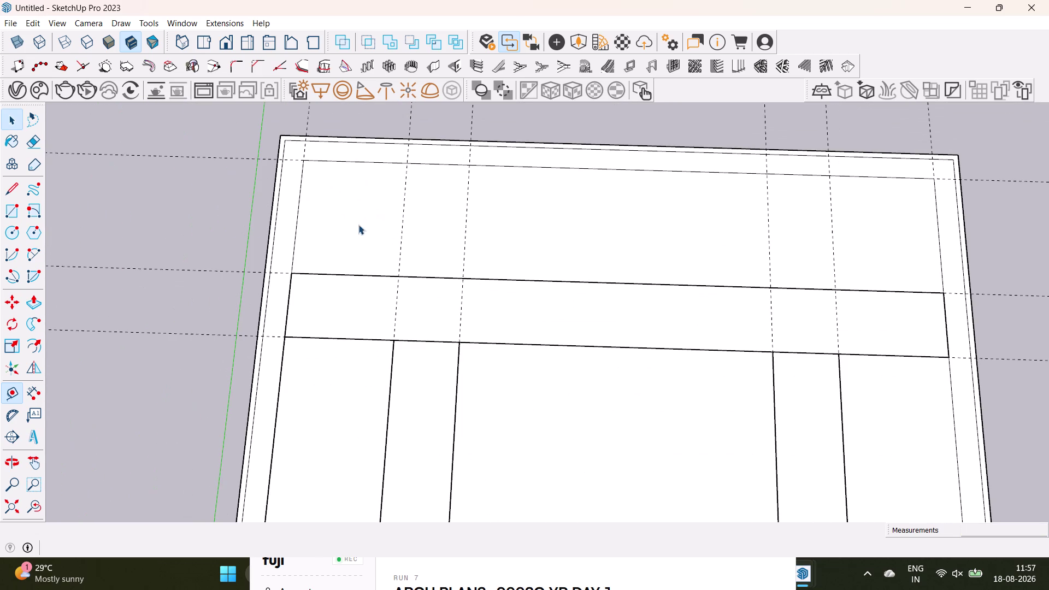
Delete the first stray vertical guide in the top strip, undoing a second deletion.
click(402, 243)
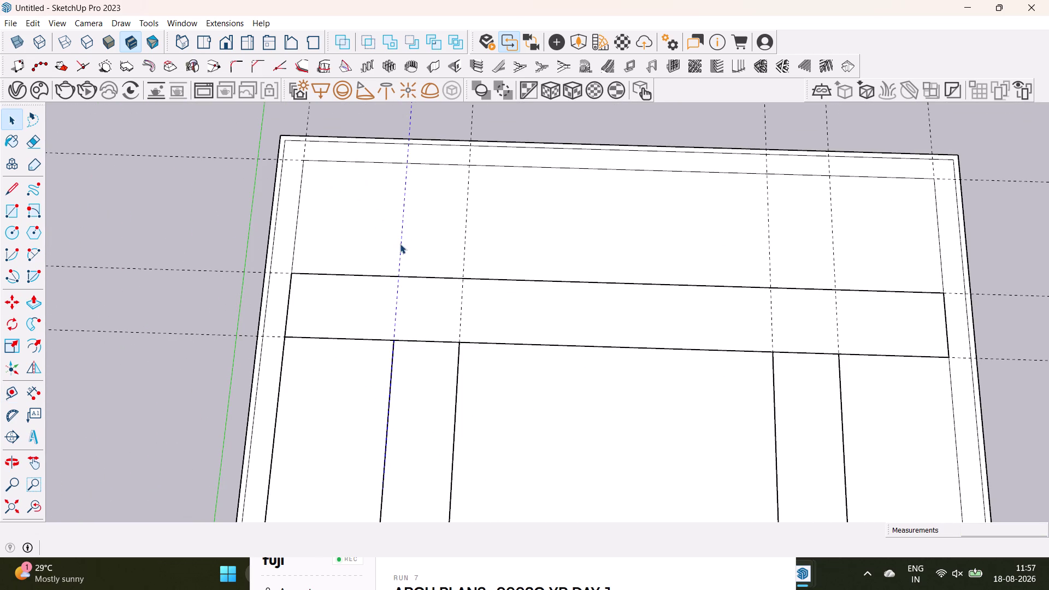
key(Delete)
click(462, 248)
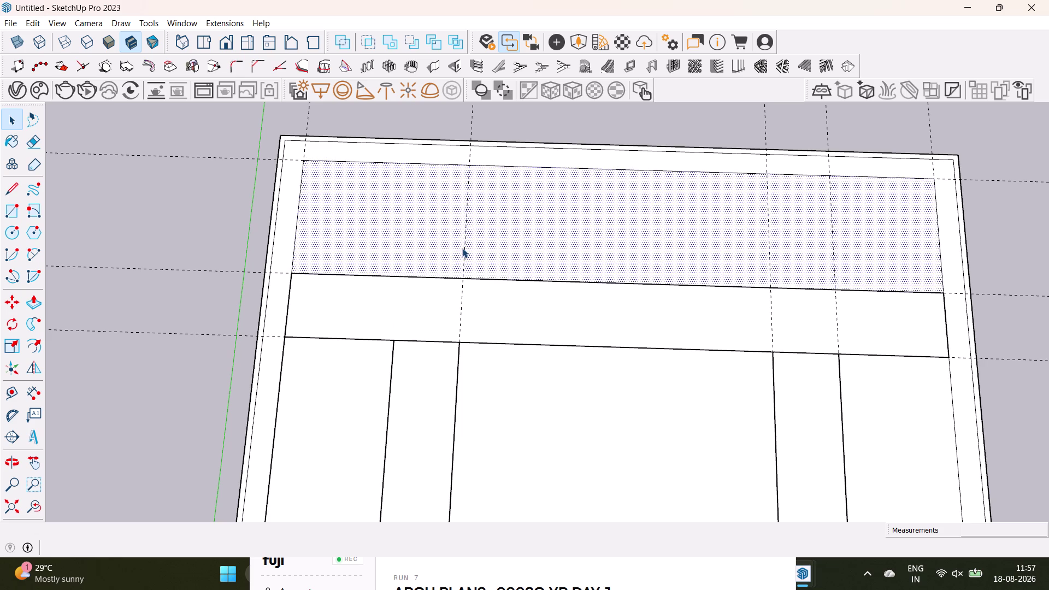
key(Delete)
key(ctrl+z)
Delete three more stray vertical guides toward the right of the top strip.
click(463, 256)
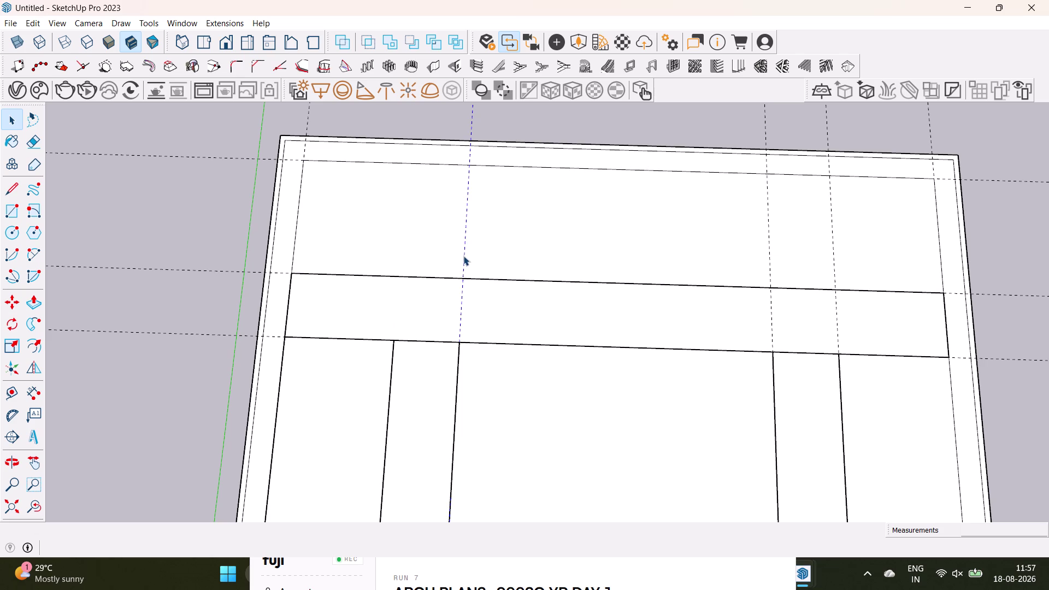
key(Delete)
click(768, 274)
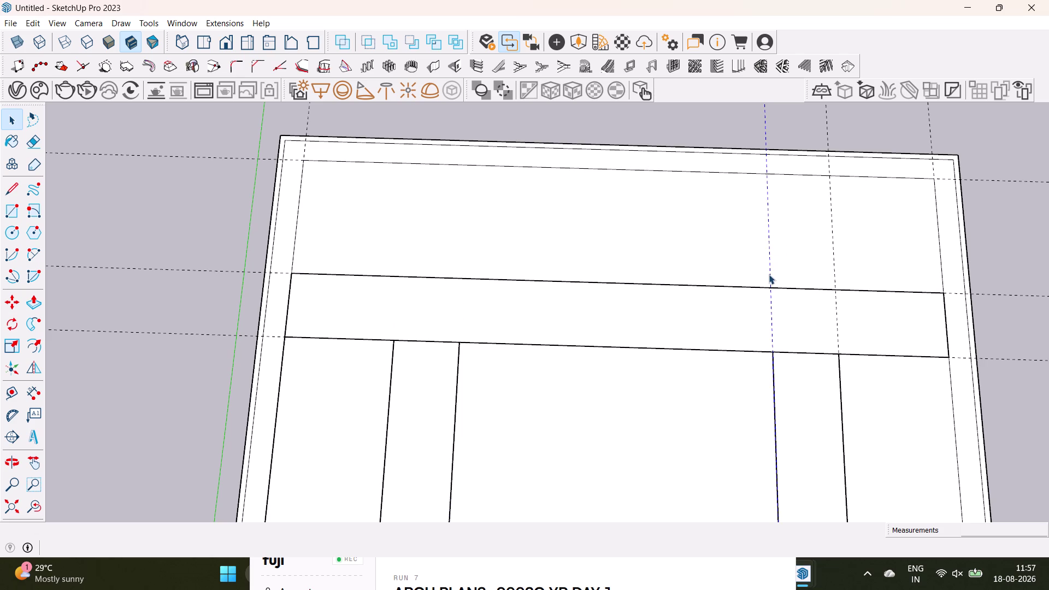
key(Delete)
click(835, 273)
key(Delete)
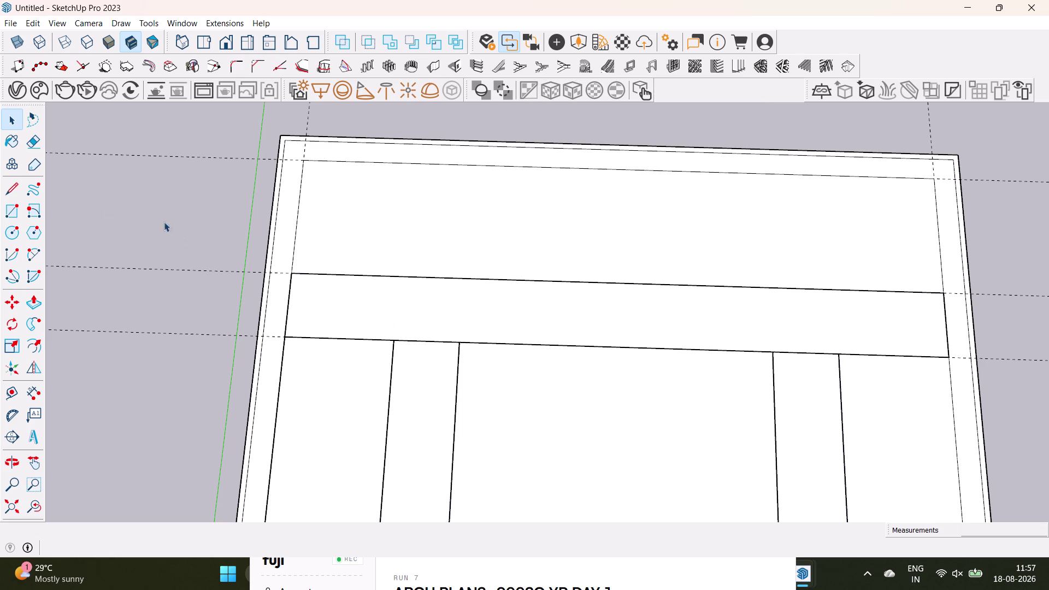
Place a 10' guide from the inner wall edge; undo a mistyped 1" guide.
click(7, 397)
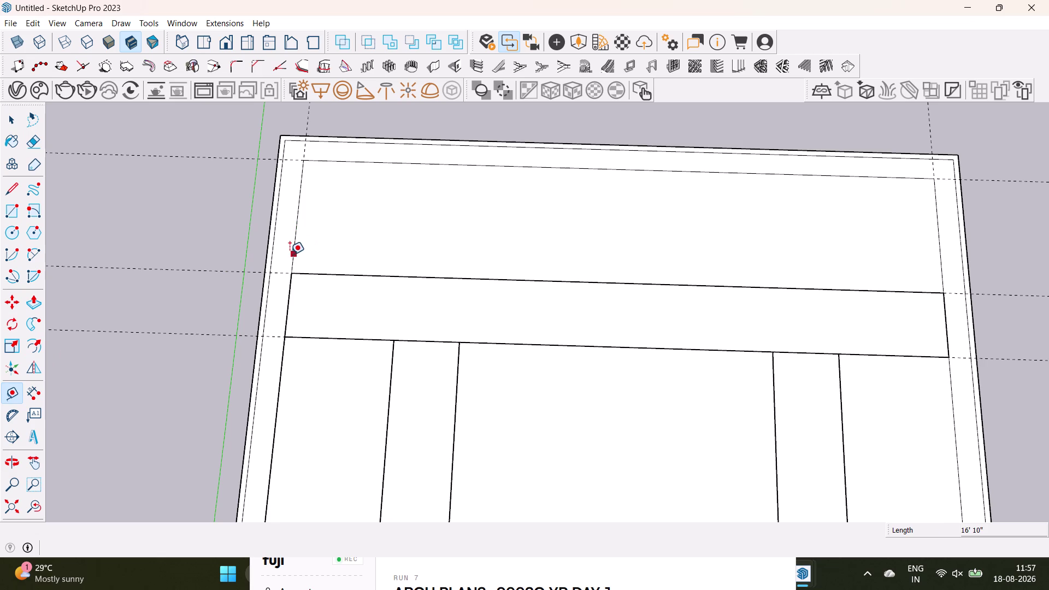
click(289, 255)
text(1)
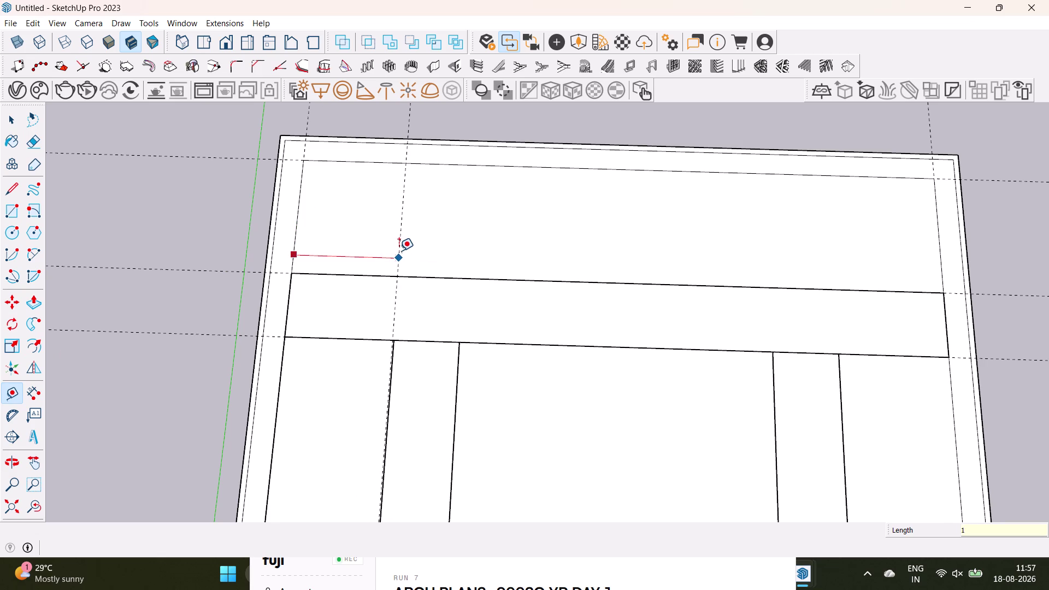
text(0')
key(Return)
click(365, 251)
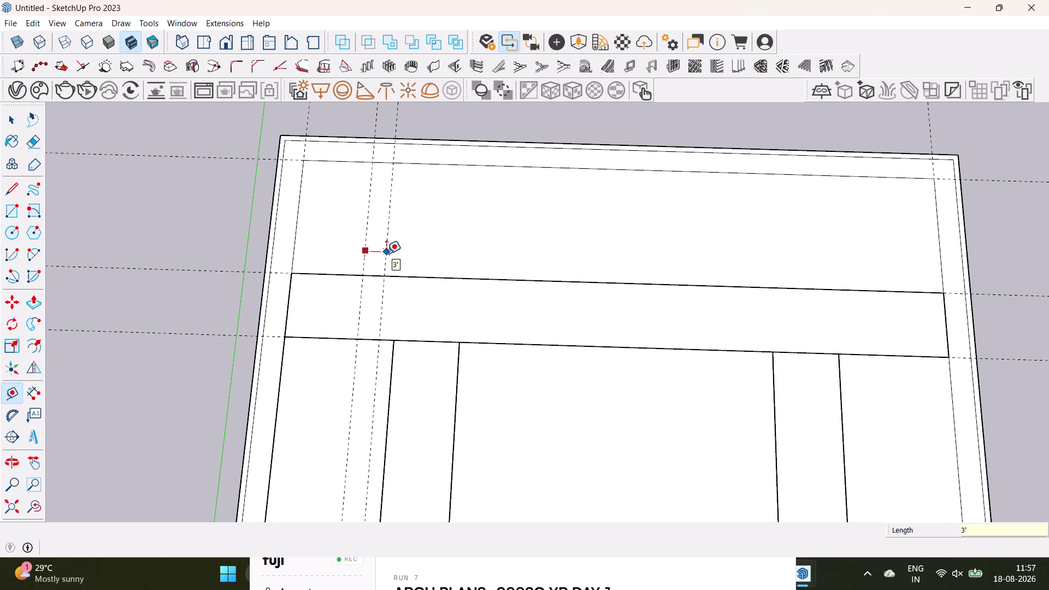
key(1)
key(shift+quotedbl)
key(Return)
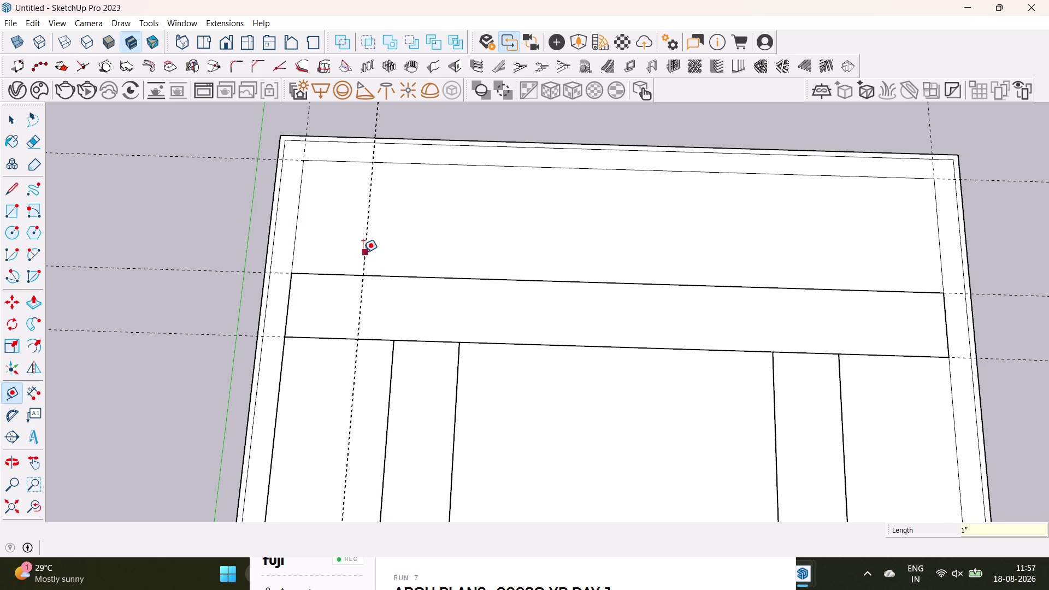
key(ctrl+z)
Pull a 1' guide off the left wall edge.
scroll(up, 3)
middle_drag(393, 232, 357, 301)
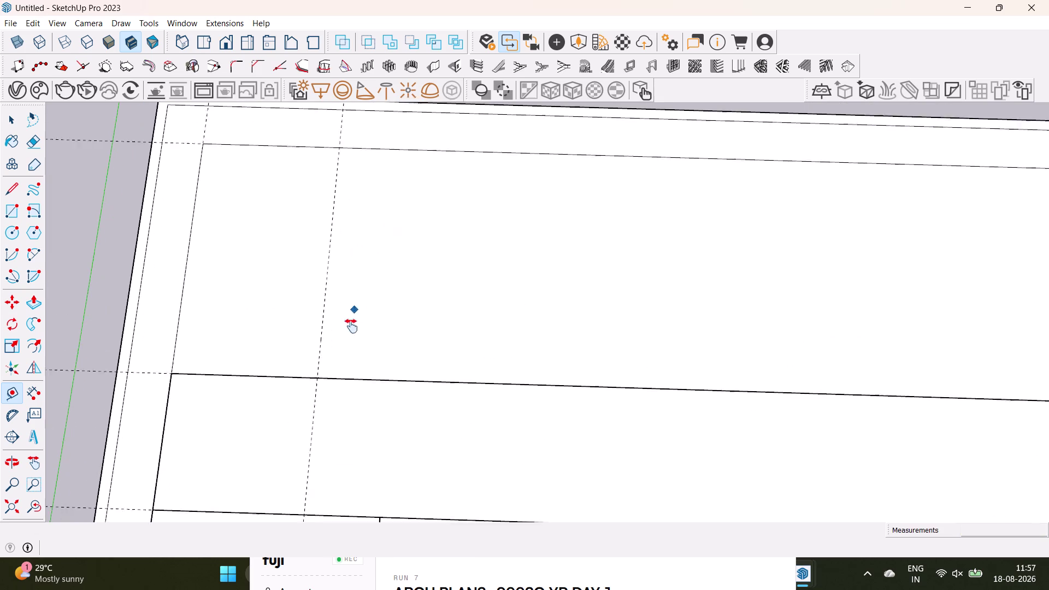
middle_drag(357, 301, 351, 333)
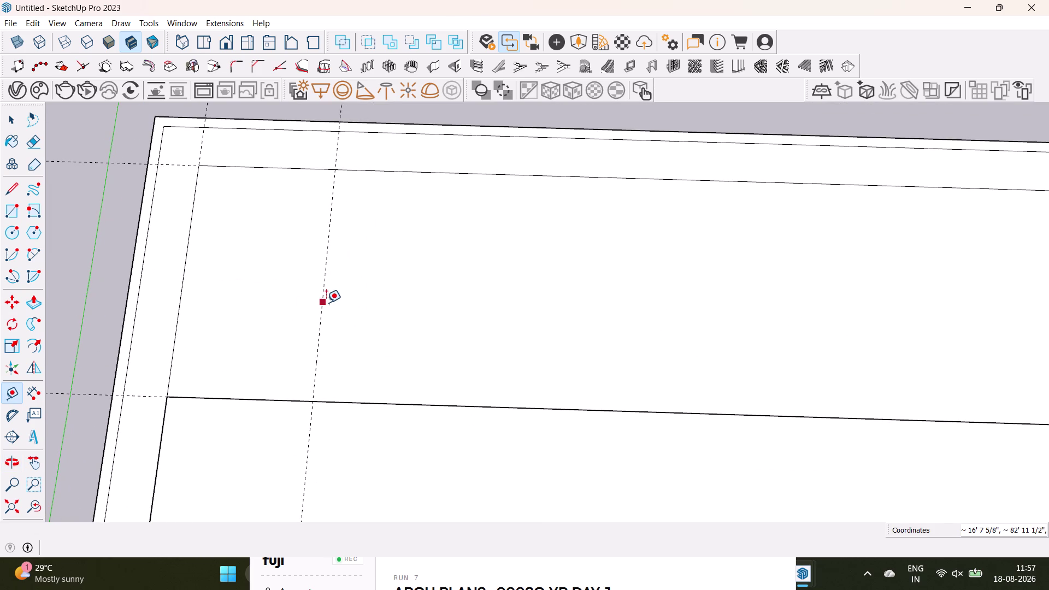
key(ctrl+z)
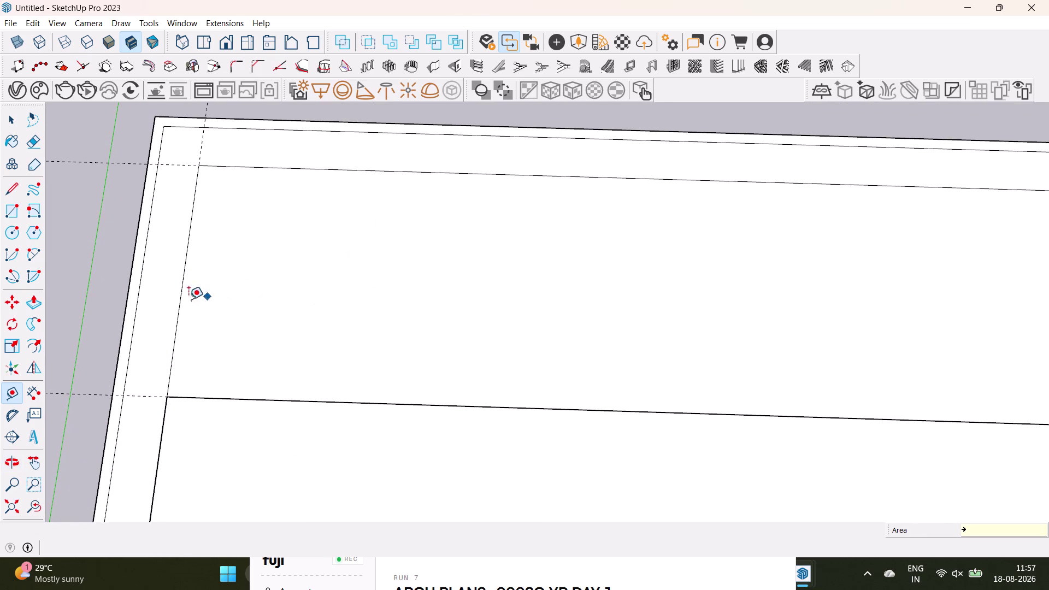
drag(176, 302, 186, 302)
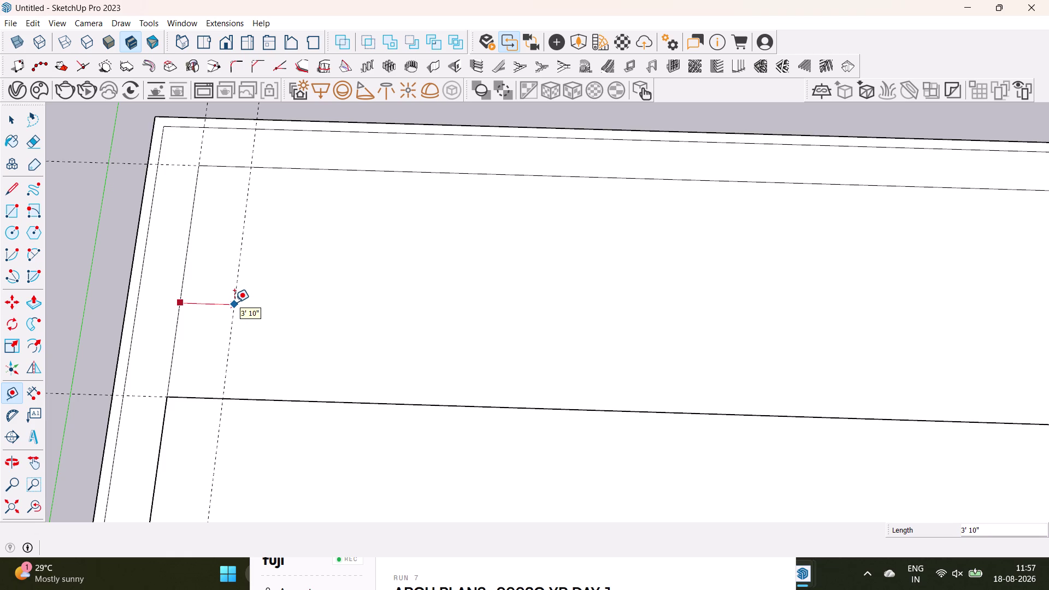
text(1')
key(Return)
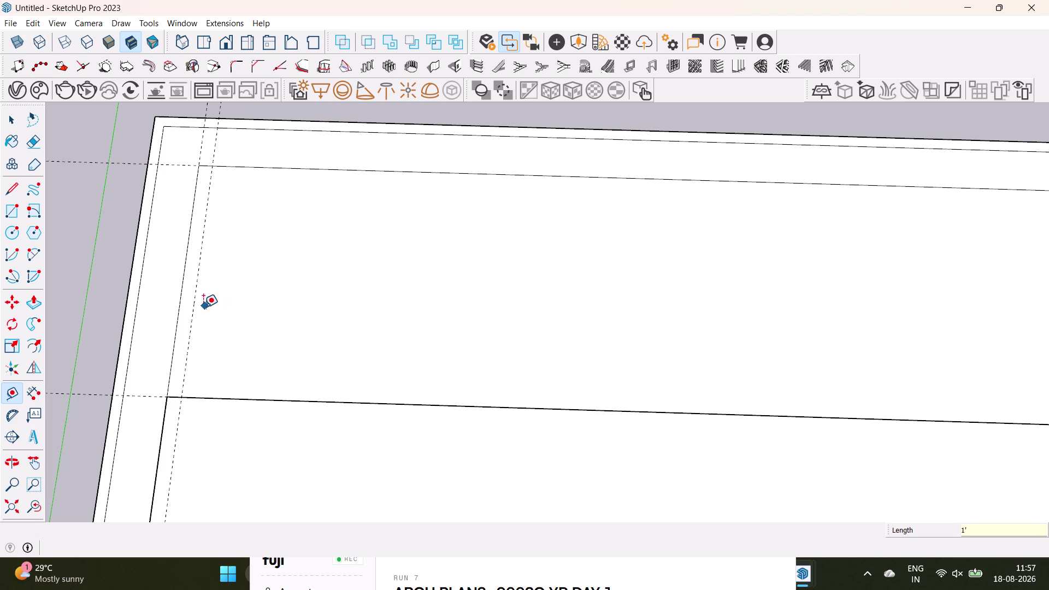
Add three more guides spaced 10', 1' and 10' apart.
drag(193, 313, 198, 312)
text(1)
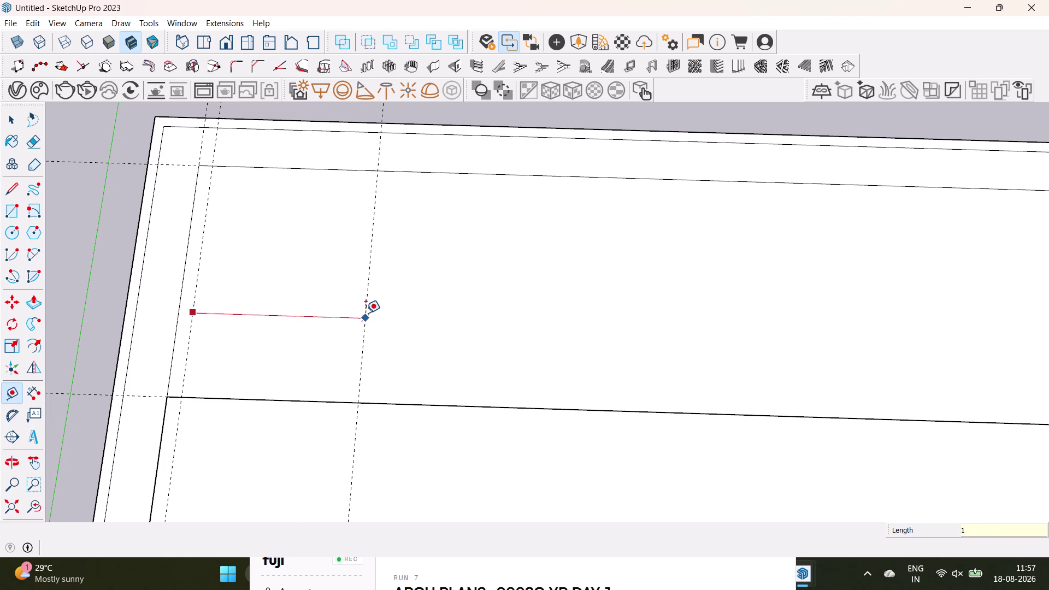
text(0')
key(Return)
drag(337, 319, 354, 318)
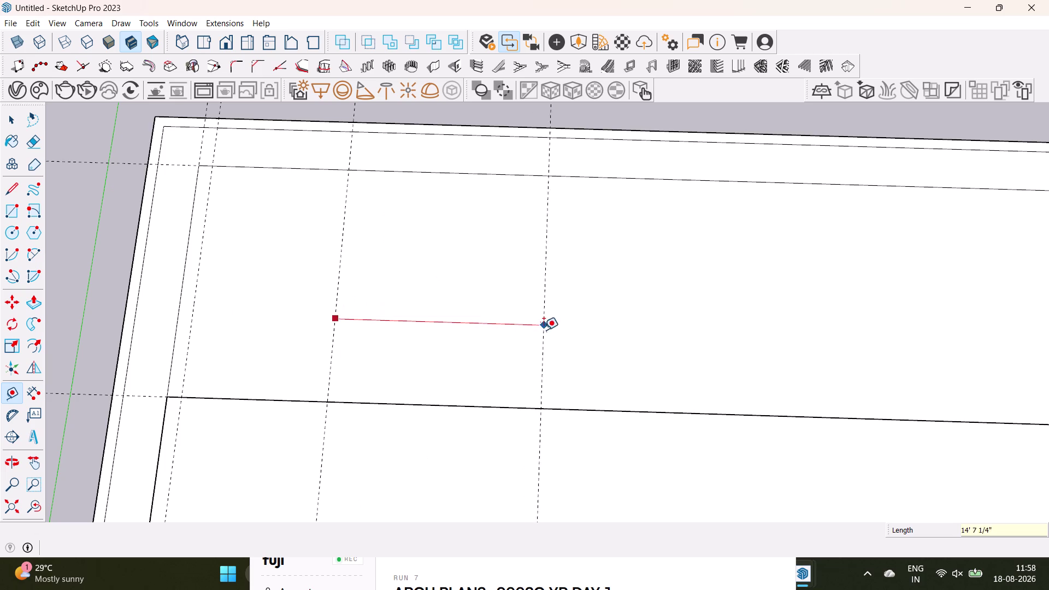
text(1')
key(Return)
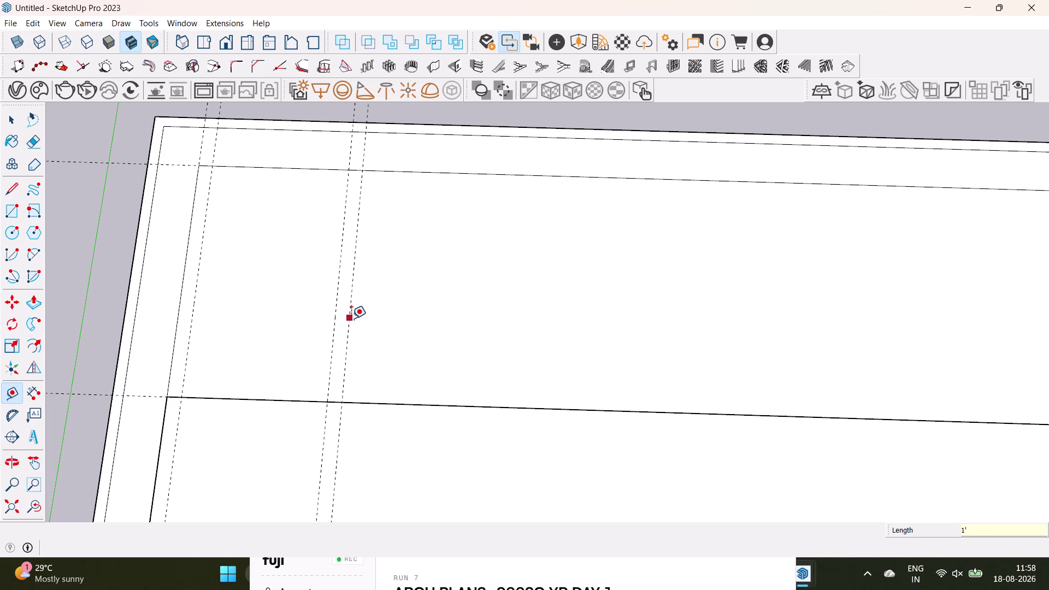
drag(350, 320, 357, 319)
text(10)
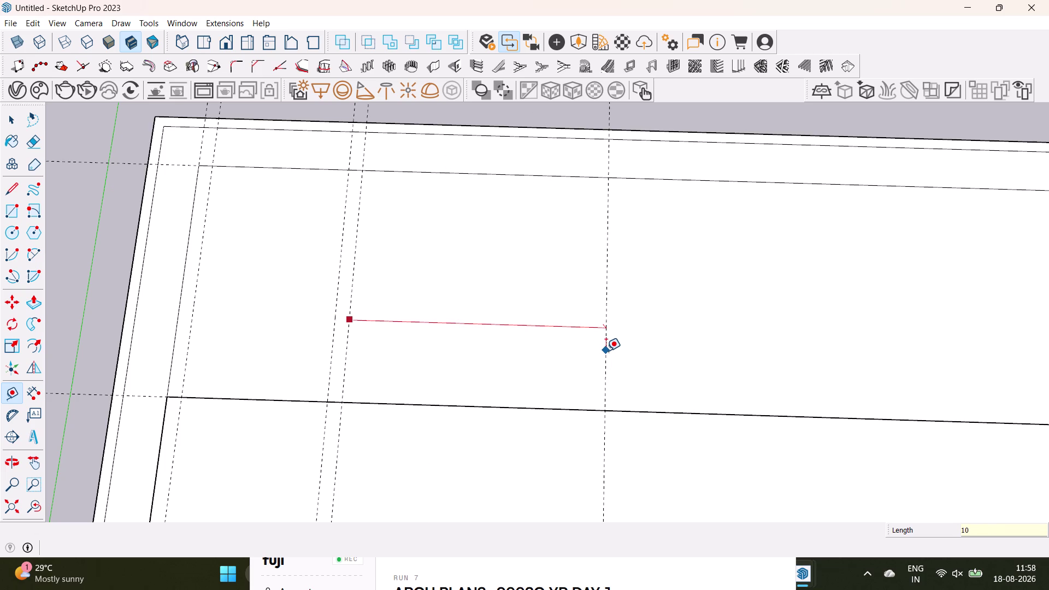
text(')
key(Return)
Add guides spaced 1', 10' and 1' apart, continuing to the right.
drag(489, 346, 525, 345)
text(1)
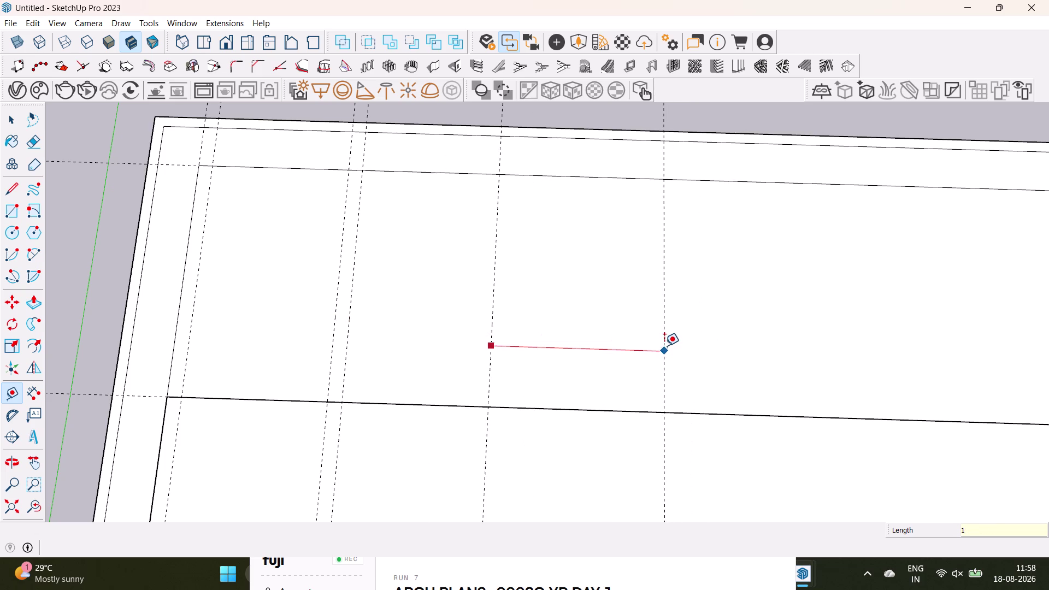
text(')
key(Return)
drag(507, 351, 513, 353)
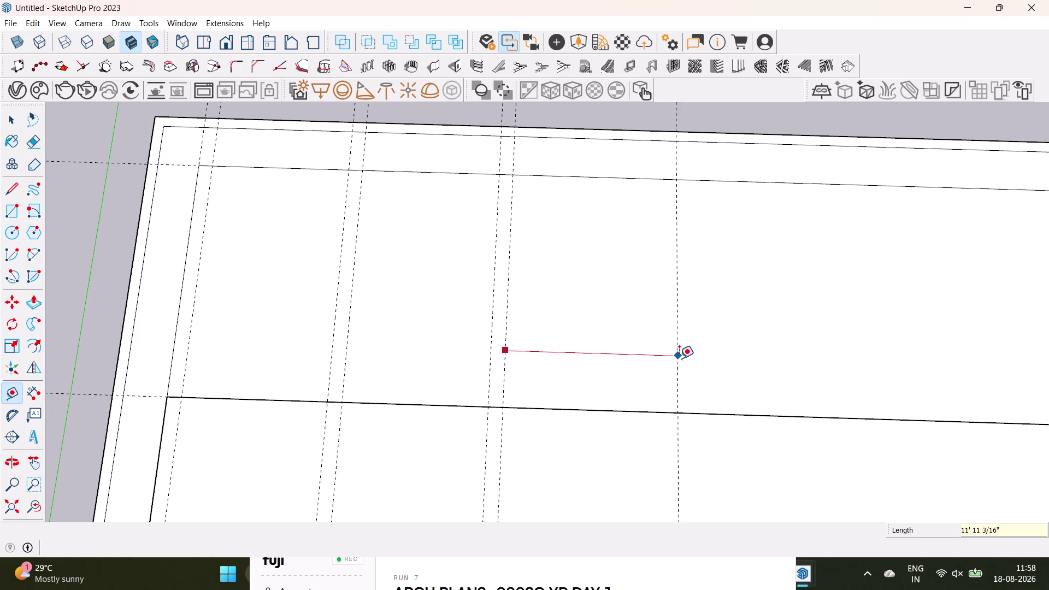
text(10')
key(Return)
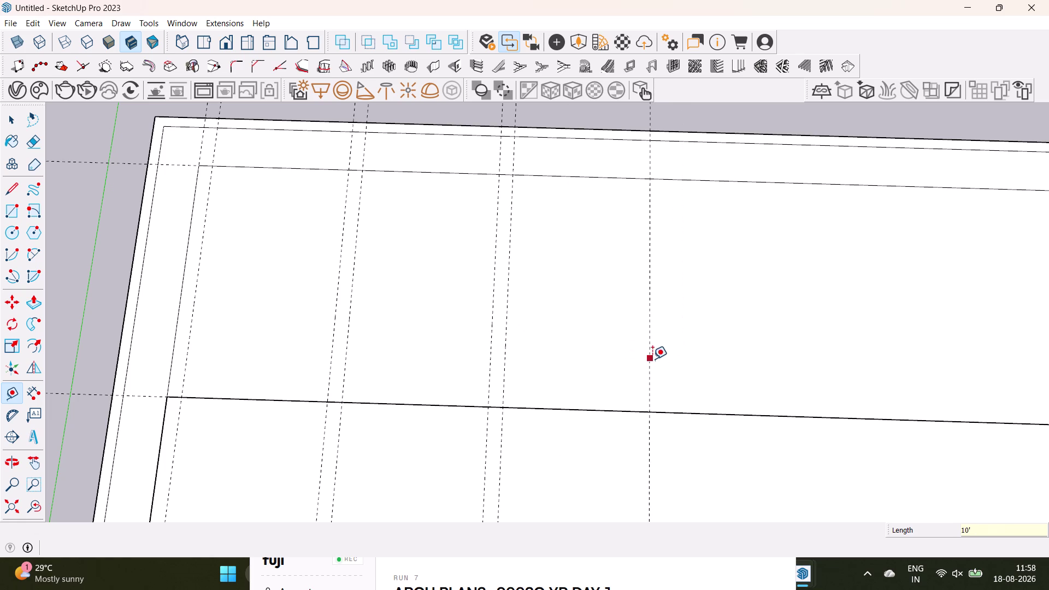
drag(652, 359, 658, 358)
scroll(down, 3)
middle_drag(781, 352, 626, 361)
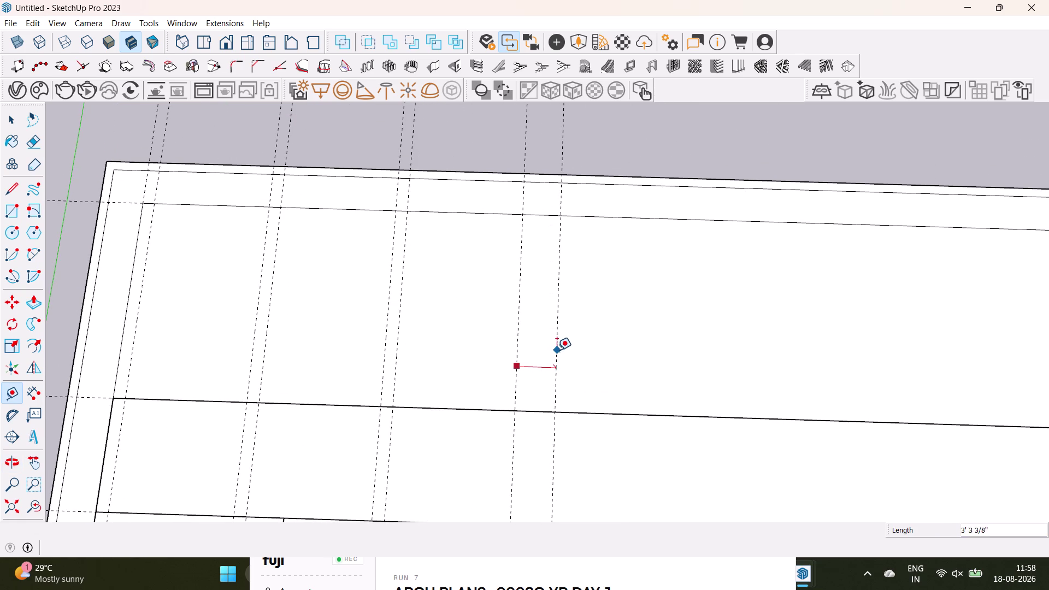
key(1)
key(apostrophe)
key(Return)
Add a 10' guide and a 1' guide, then return to Select.
click(532, 355)
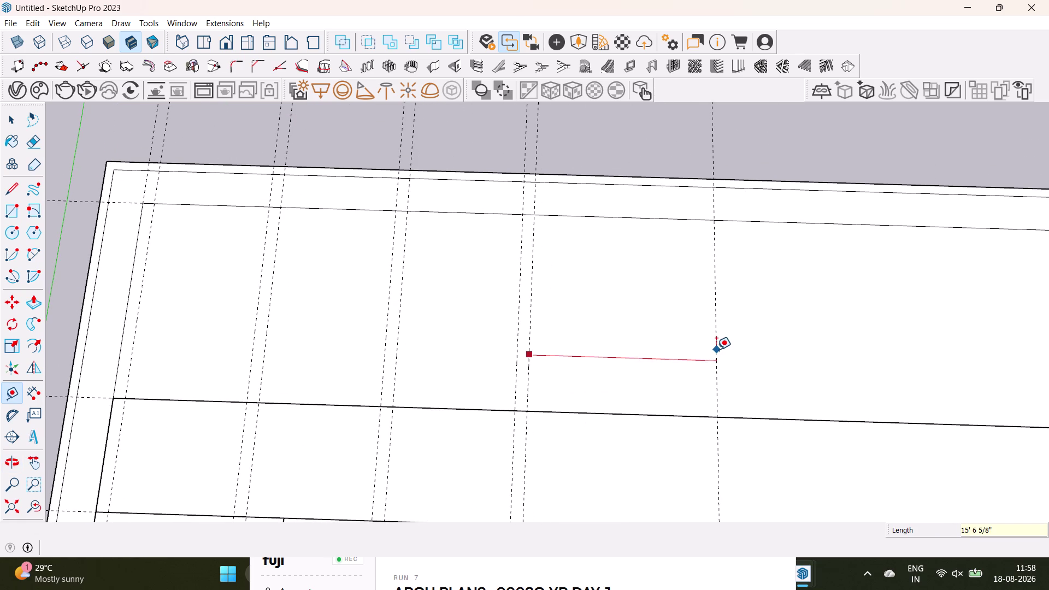
text(10')
key(Return)
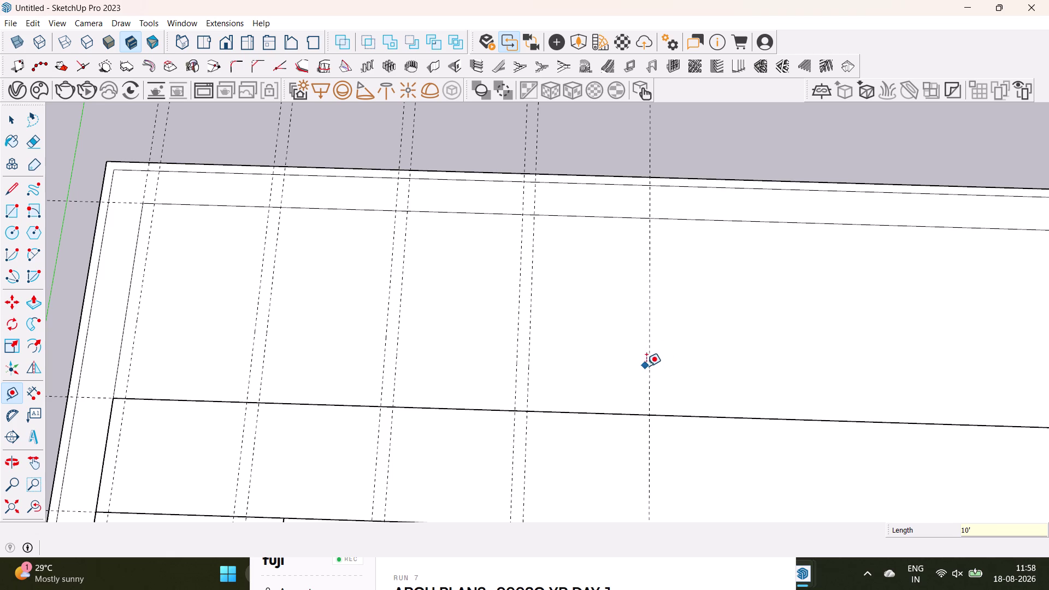
click(647, 366)
key(1)
key(apostrophe)
key(Return)
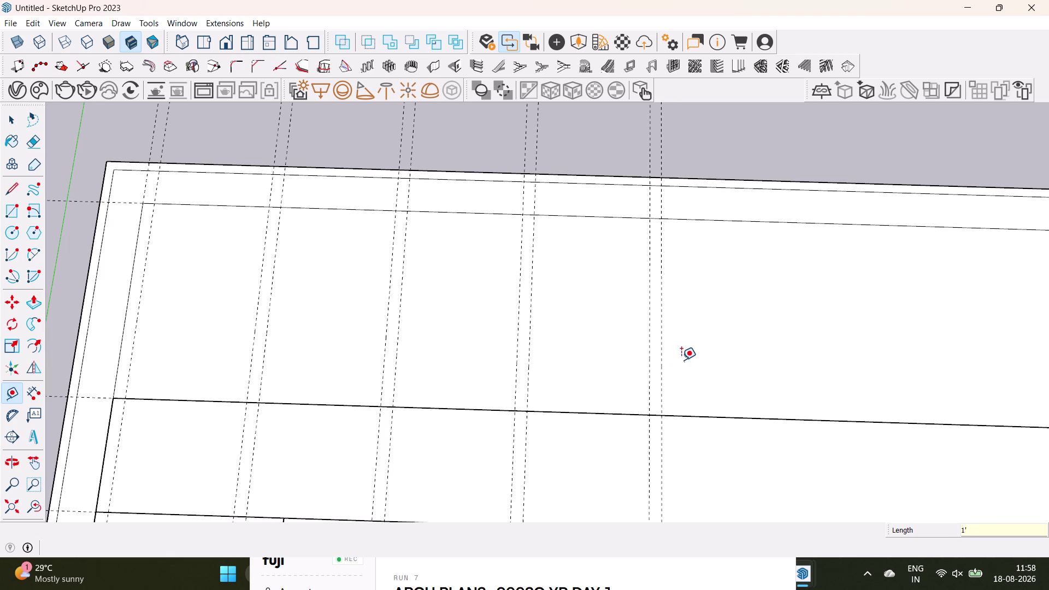
drag(665, 373, 676, 369)
scroll(down, 3)
key(space)
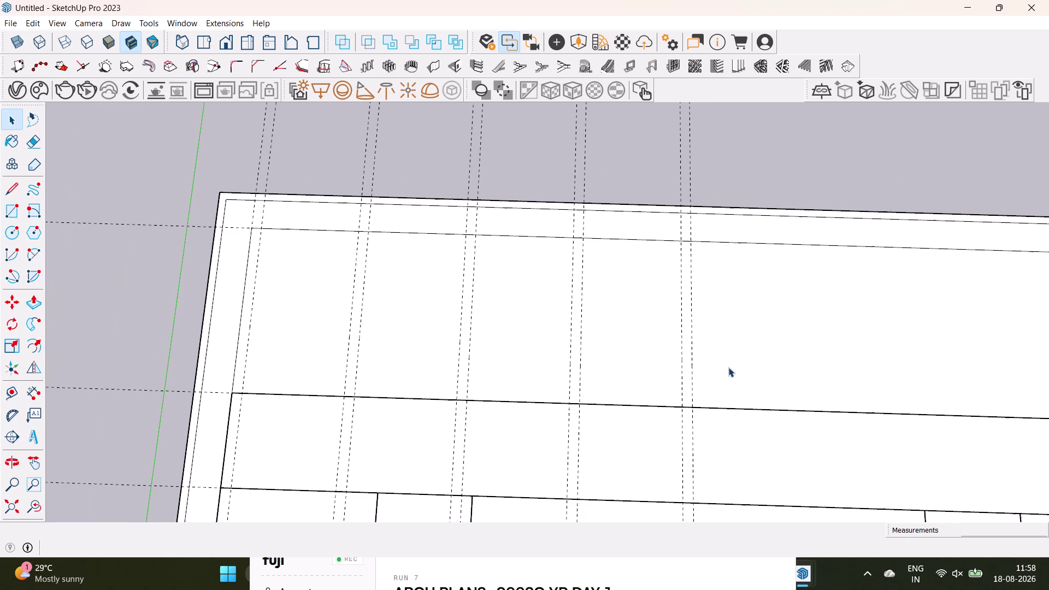
scroll(down, 3)
Pan and zoom across the plan to frame its top edge.
middle_drag(767, 355, 642, 354)
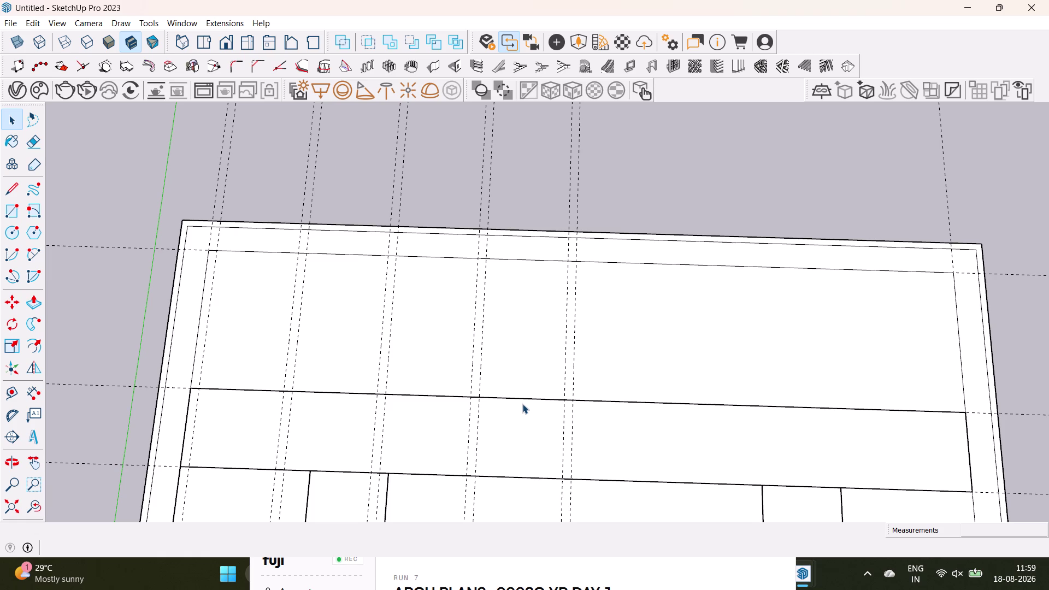
scroll(down, 3)
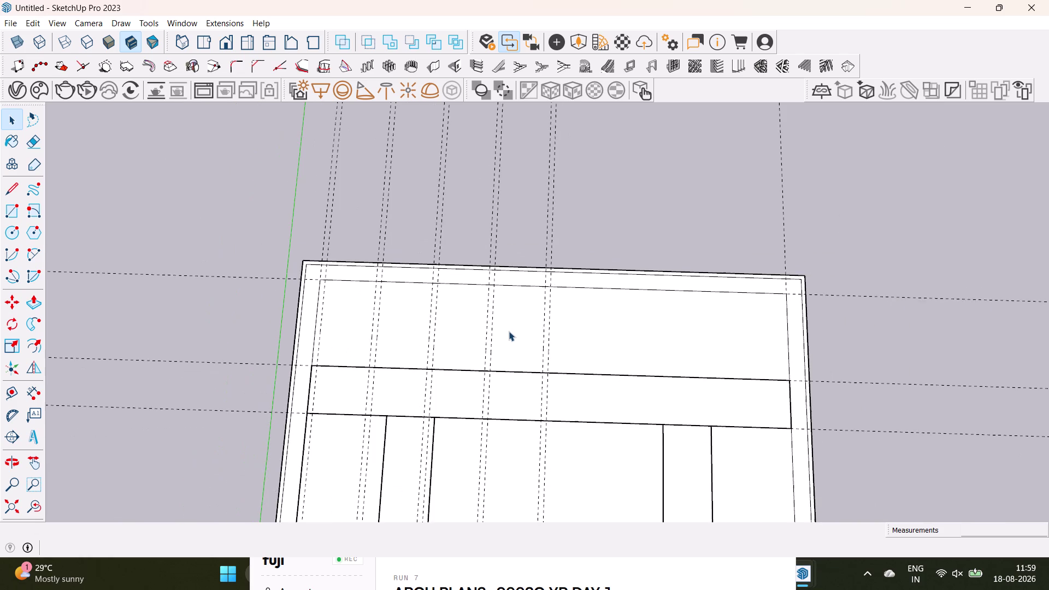
middle_drag(508, 331, 434, 346)
scroll(up, 3)
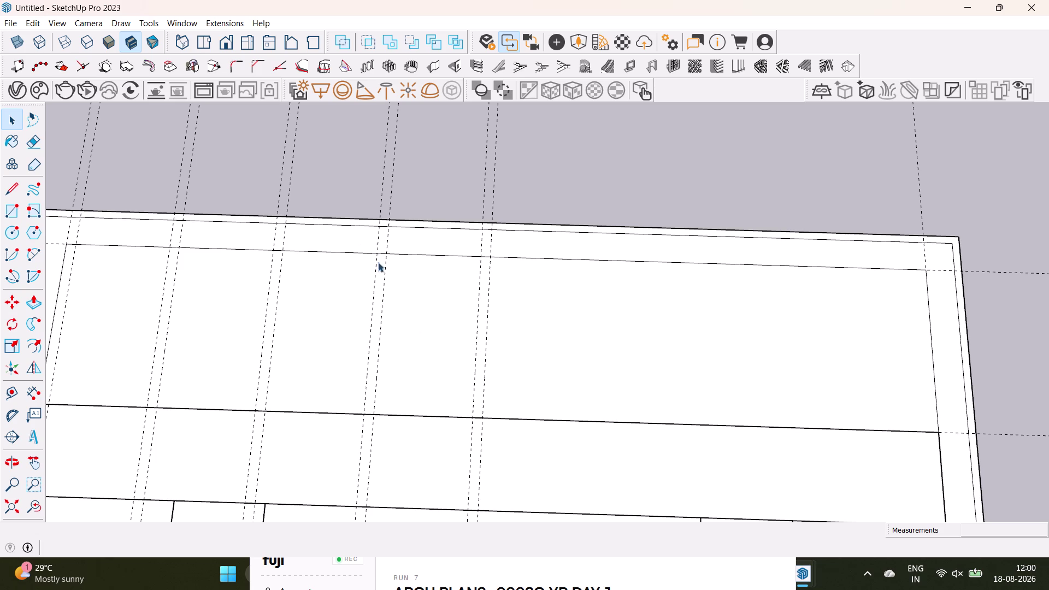
scroll(down, 3)
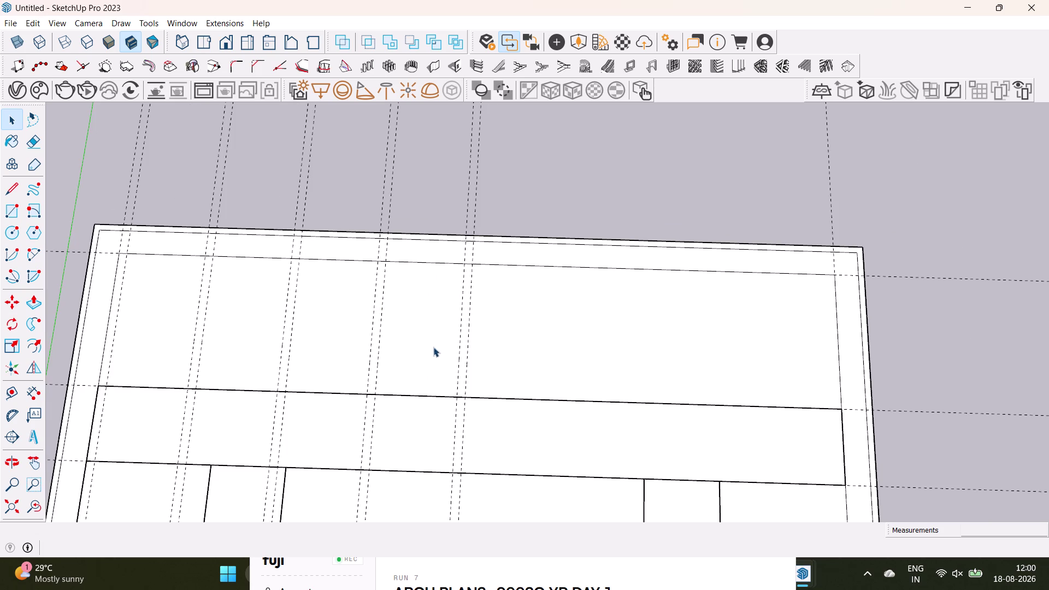
middle_drag(433, 346, 466, 295)
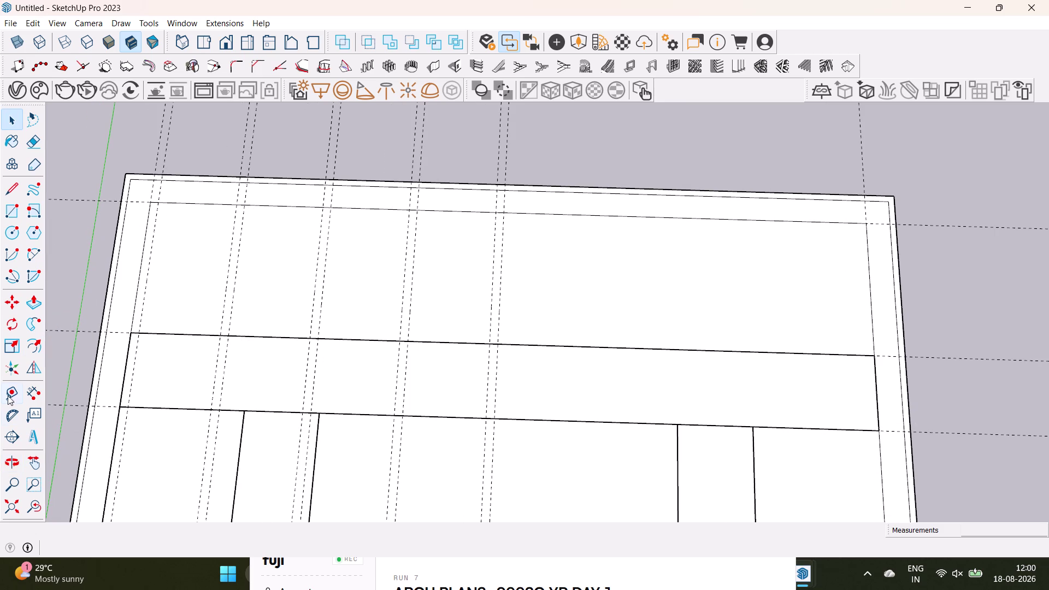
Try measuring new guides from an existing guide, cancelling each attempt.
click(11, 390)
key(space)
click(9, 390)
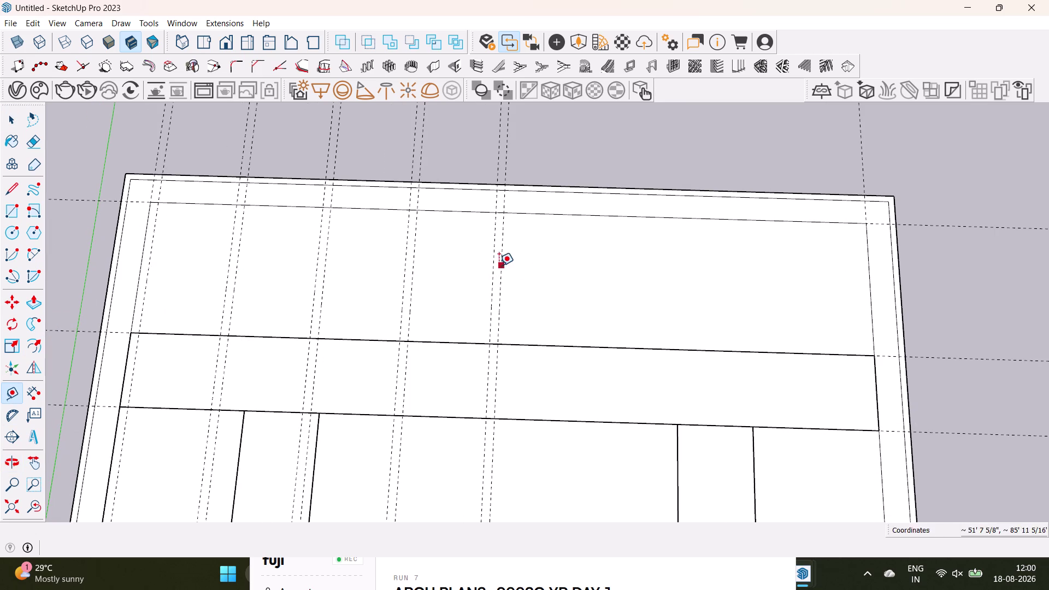
click(408, 289)
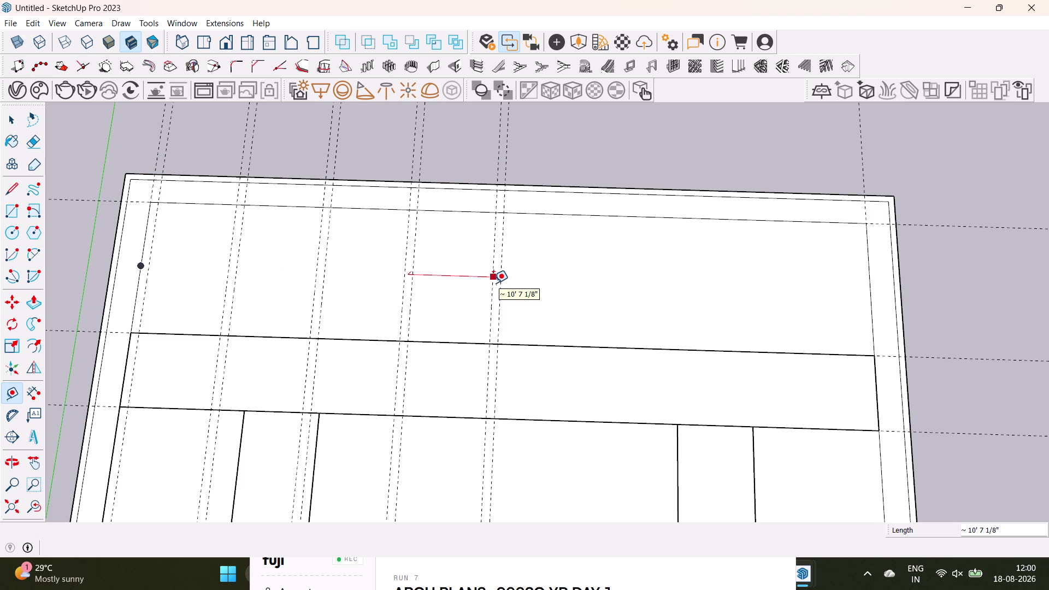
key(space)
click(10, 392)
scroll(up, 3)
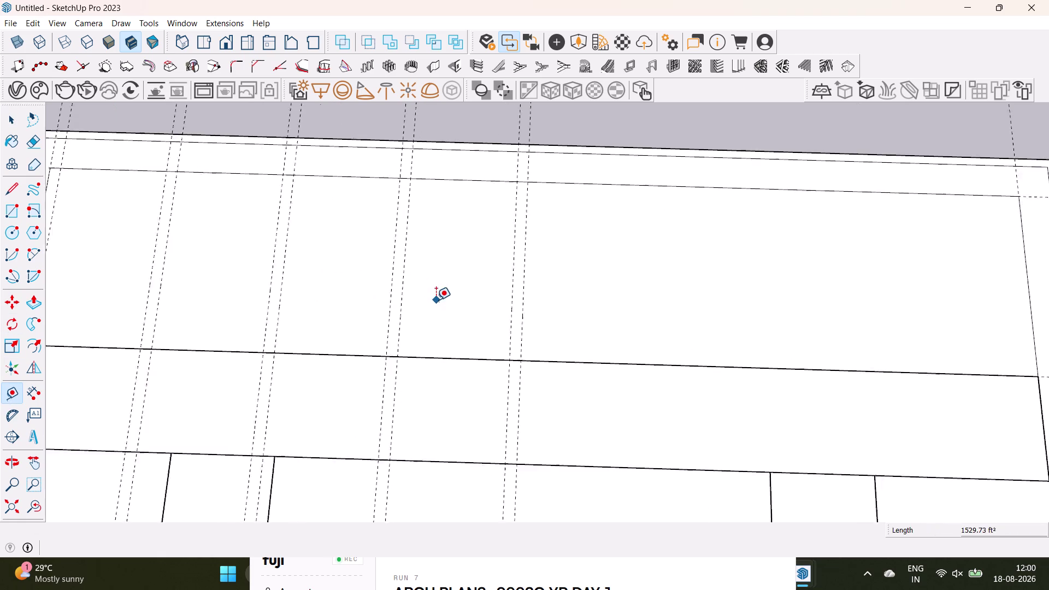
scroll(up, 3)
drag(395, 315, 402, 314)
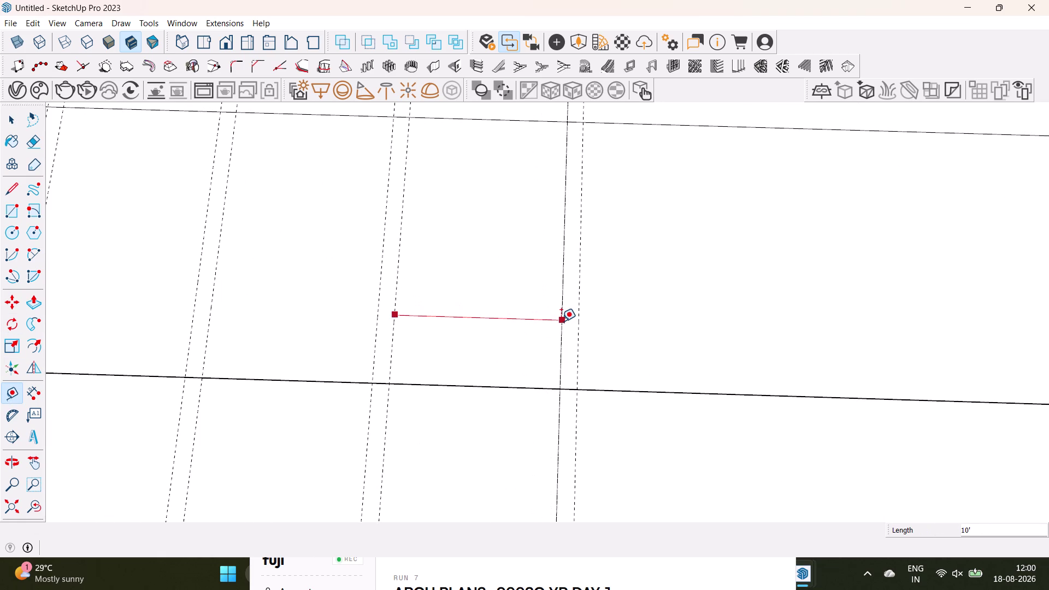
key(space)
Add a 10' guide and then a 1' guide in the upper room.
scroll(down, 3)
middle_drag(455, 295, 346, 323)
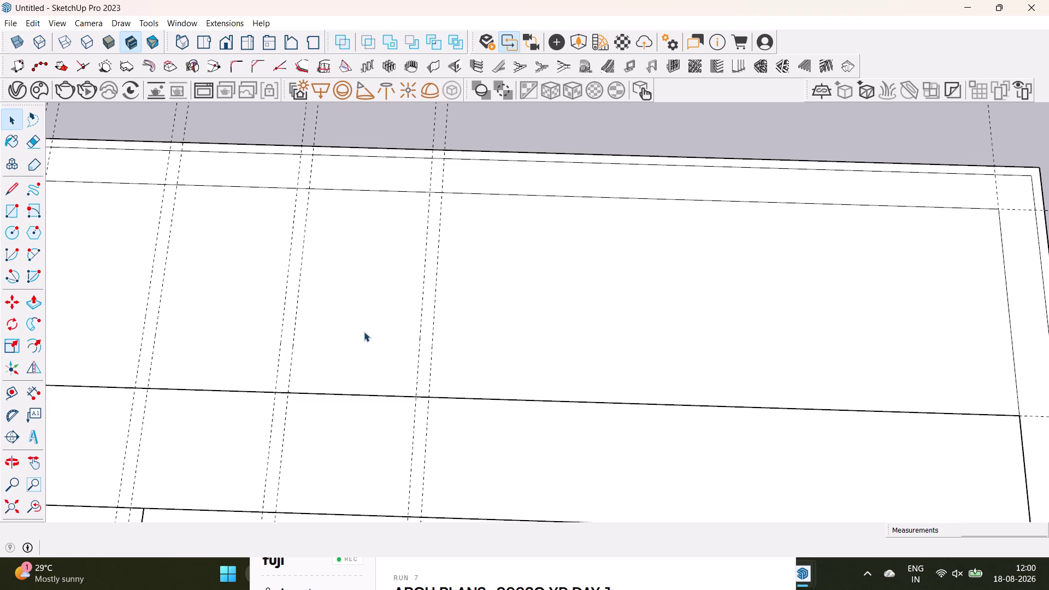
scroll(down, 3)
middle_drag(388, 324, 412, 324)
click(9, 390)
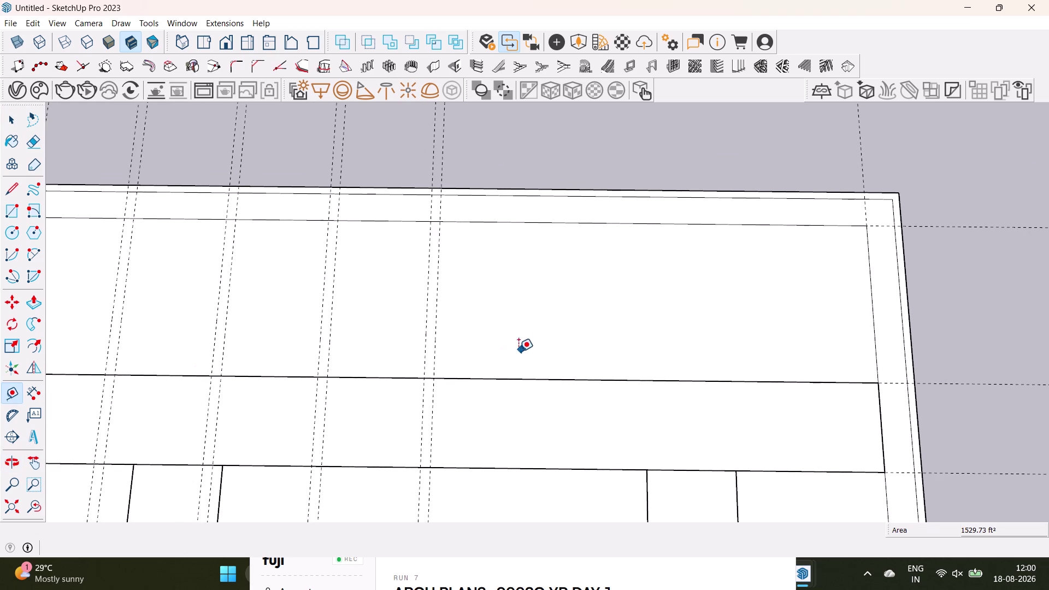
scroll(up, 3)
click(428, 347)
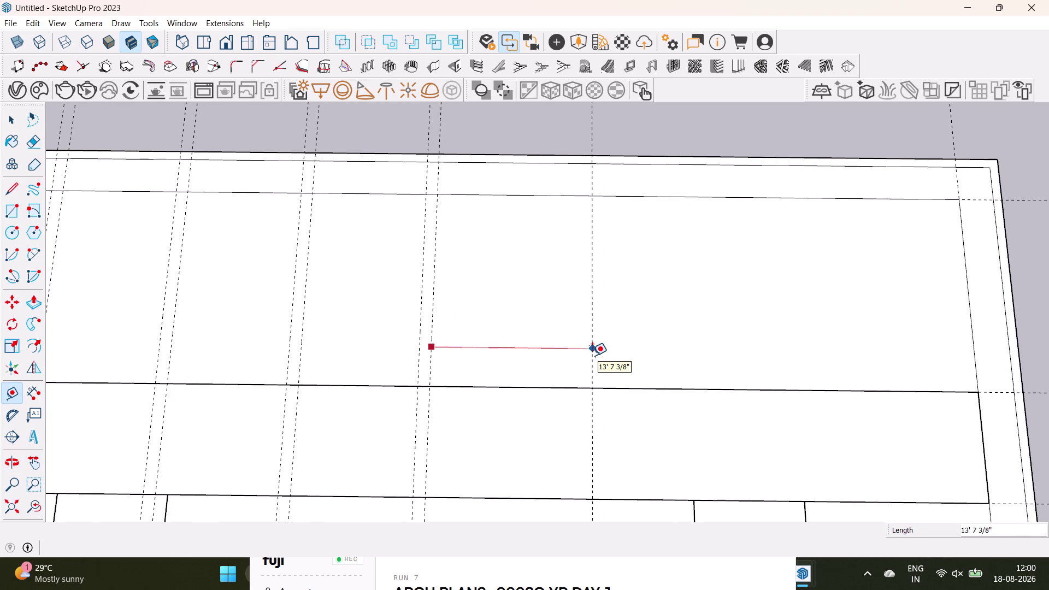
text(10')
key(Return)
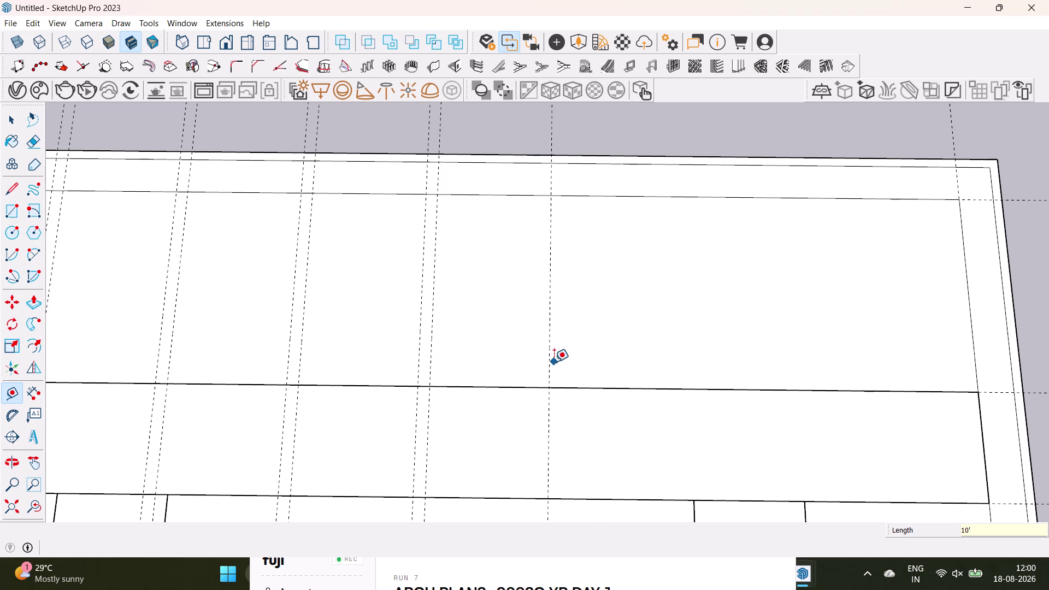
click(552, 362)
text(1')
key(Return)
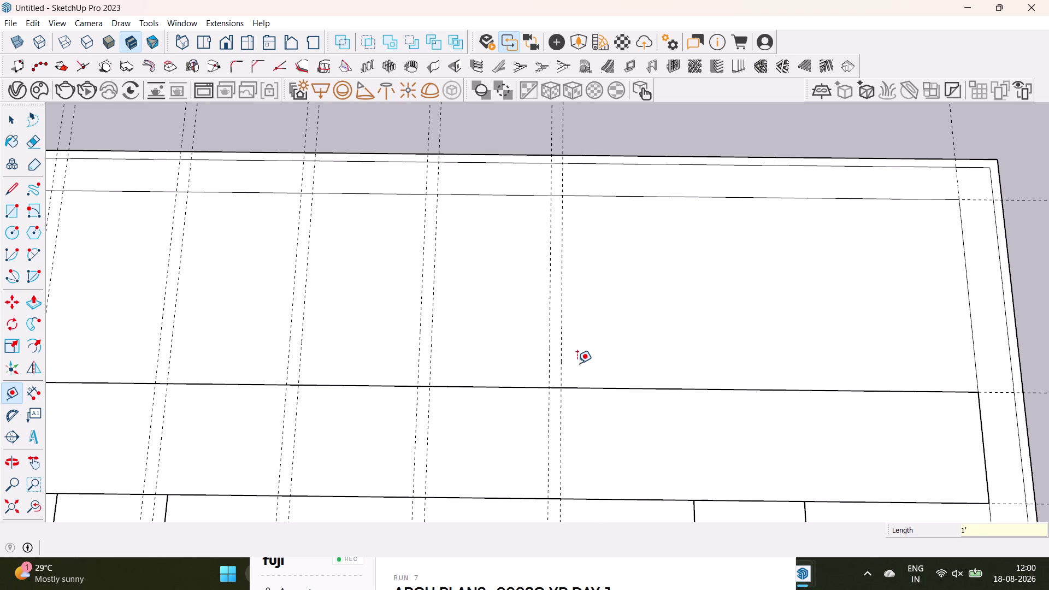
Add three more guides spaced 10', 1' and 10' to the right.
click(560, 362)
text(1)
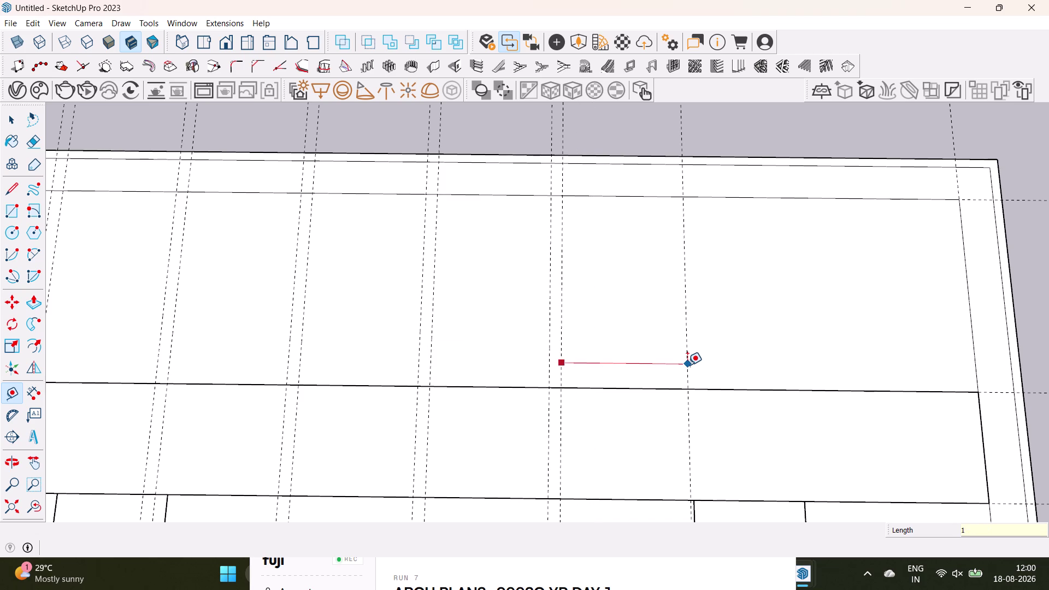
text(0')
key(Return)
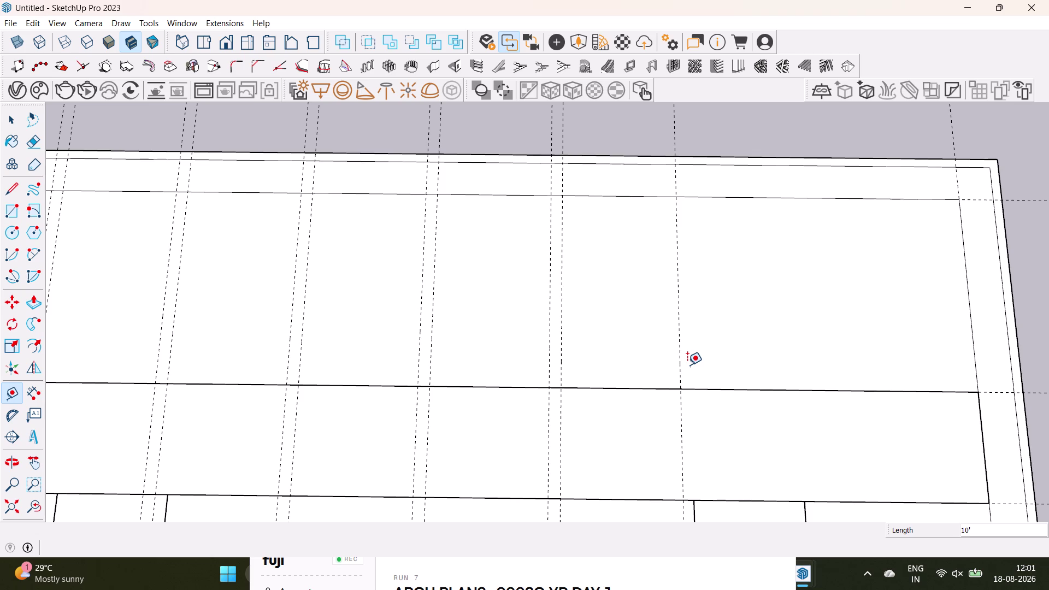
scroll(down, 3)
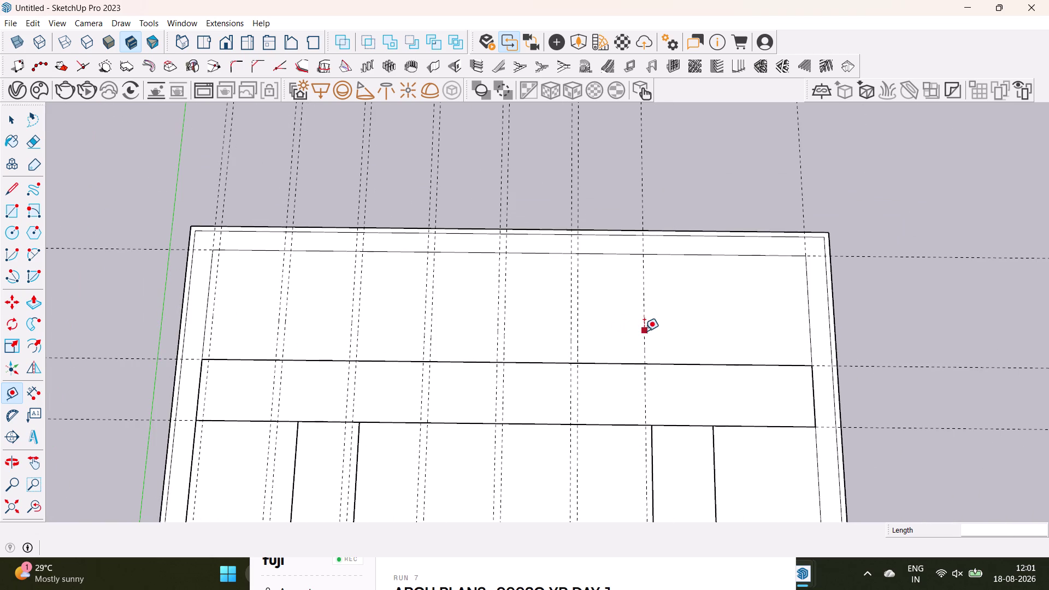
drag(645, 332, 658, 331)
text(1')
key(Return)
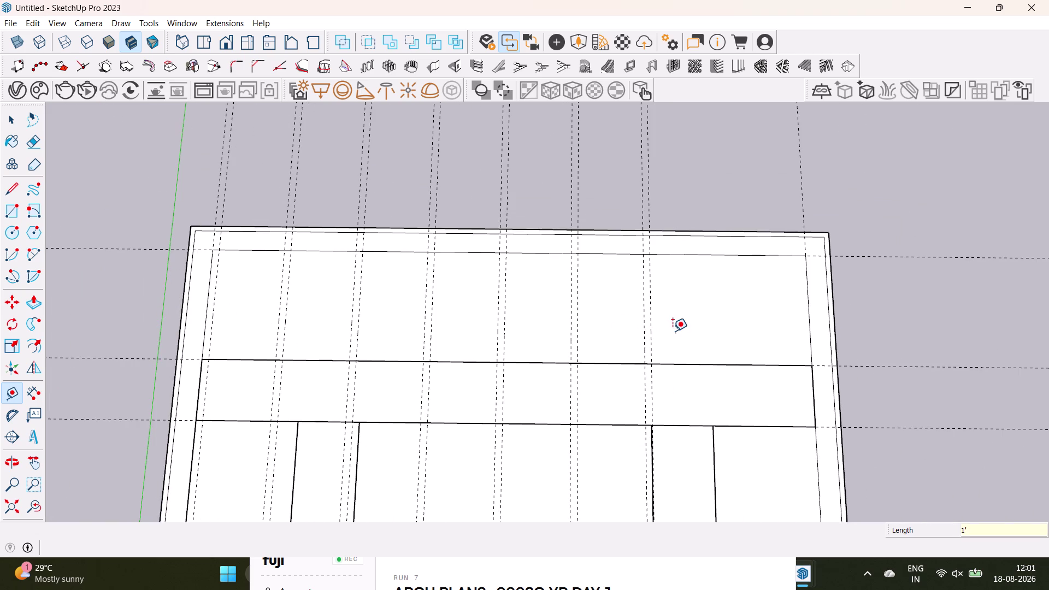
click(651, 334)
text(1)
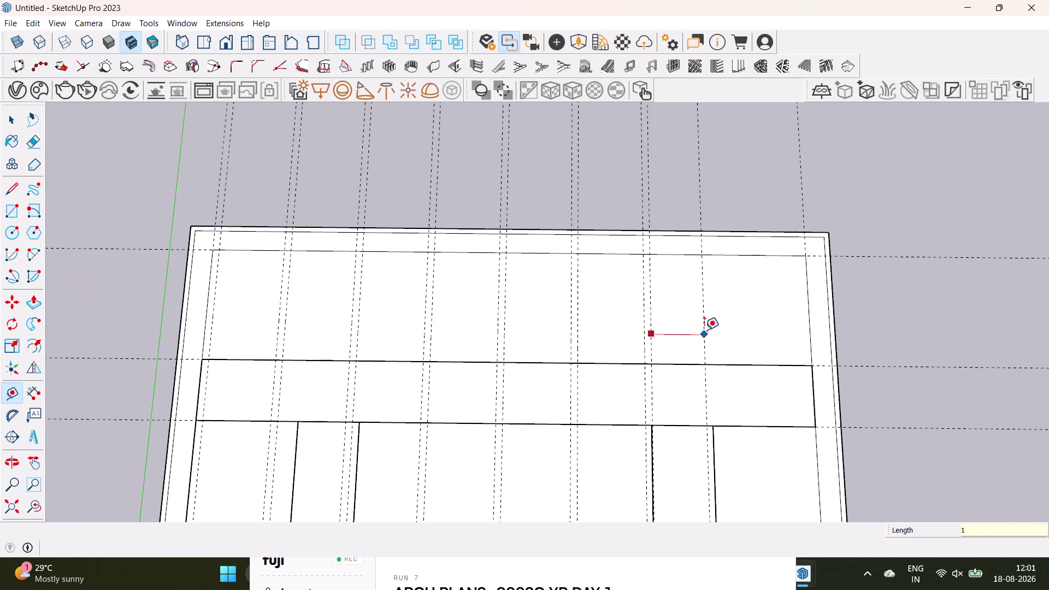
text(0')
key(Return)
Add a 1' guide and a 1' guide off the right wall, then switch to Select.
drag(719, 336, 734, 334)
text(1)
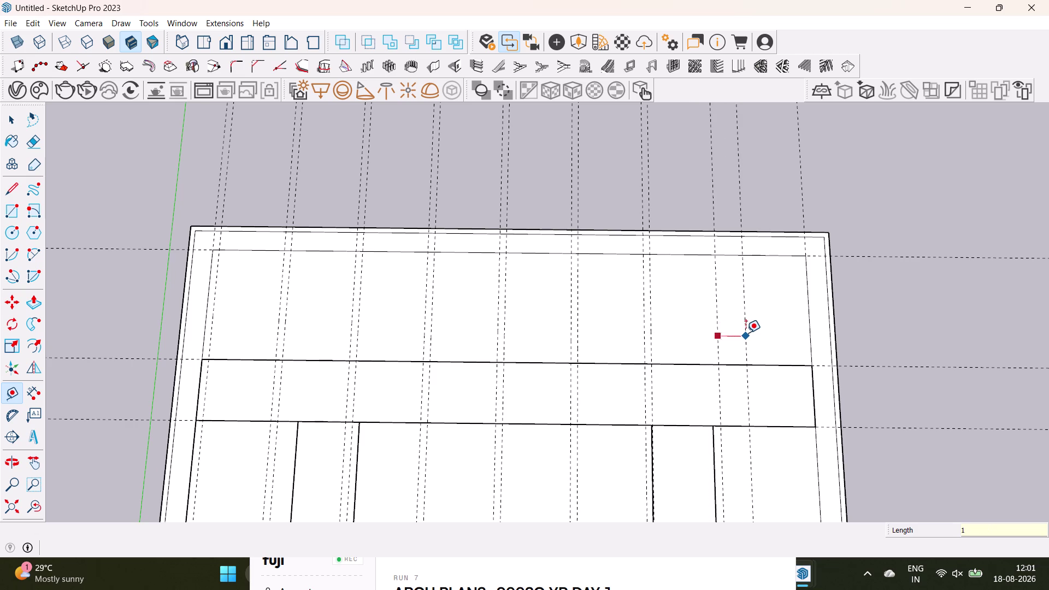
text(')
key(Return)
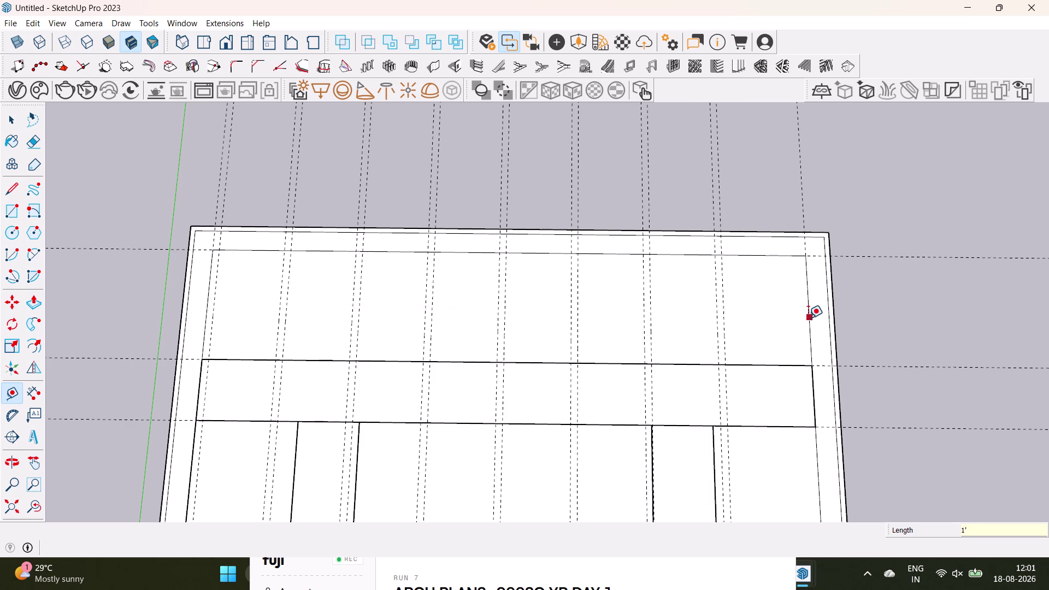
click(807, 319)
text(1')
key(Return)
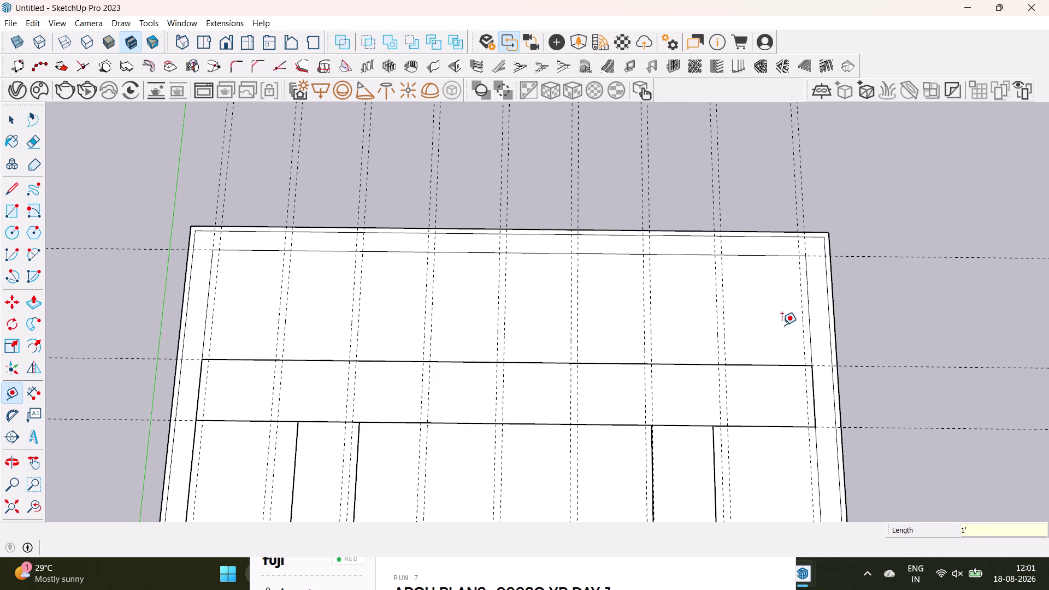
key(space)
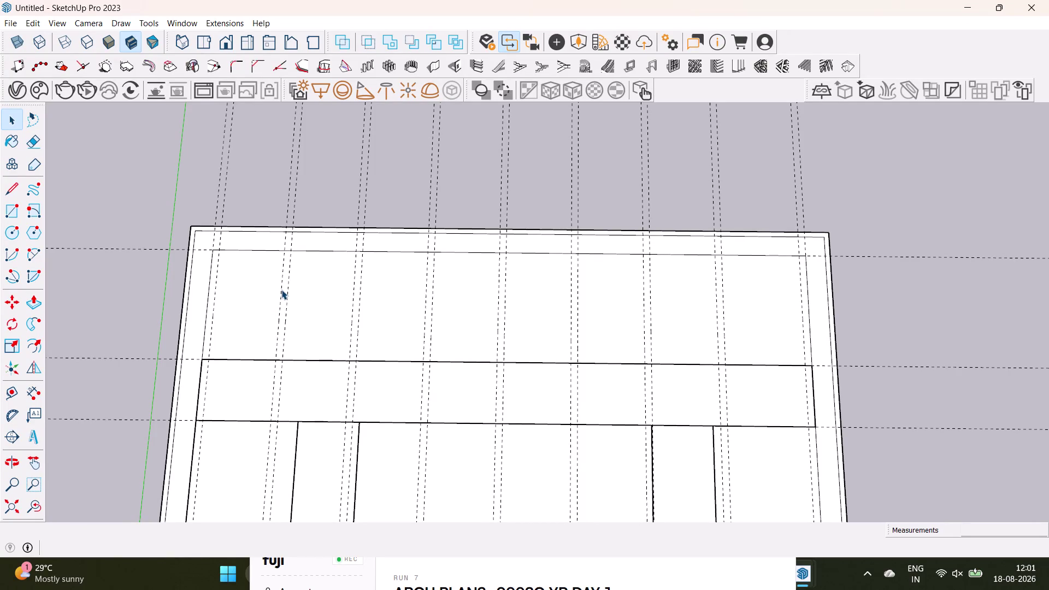
Undo the sixteen most recent actions to clear the new vertical guides from the upper section.
key(ctrl+z)
key(ctrl+z)
key(ctrl+z)
key(ctrl+z)
key(ctrl+z)
key(ctrl+z)
key(ctrl+z)
key(ctrl+z)
key(ctrl+z)
key(ctrl+z)
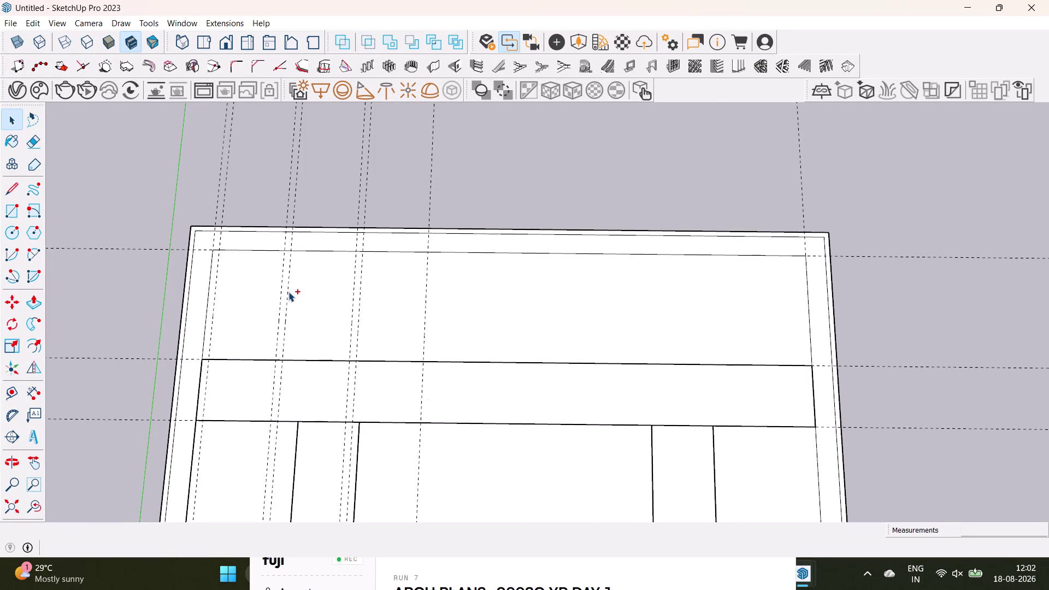
key(ctrl+z)
key(ctrl+z)
key(ctrl+z)
key(ctrl+z)
key(ctrl+z)
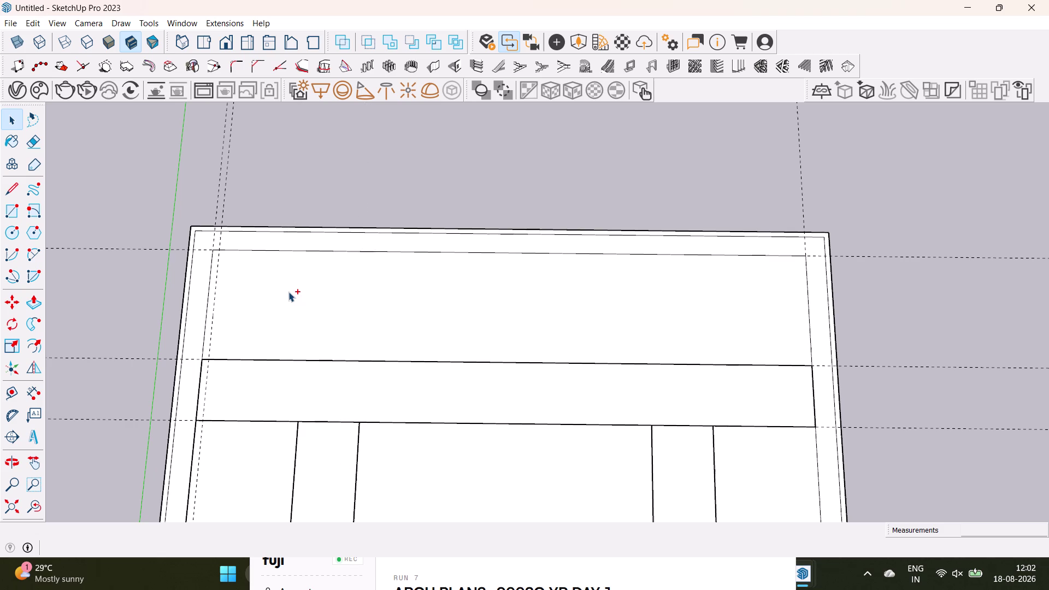
key(ctrl+z)
scroll(up, 3)
Place a guide 5 inches from the guide by the left wall.
middle_drag(254, 285, 304, 266)
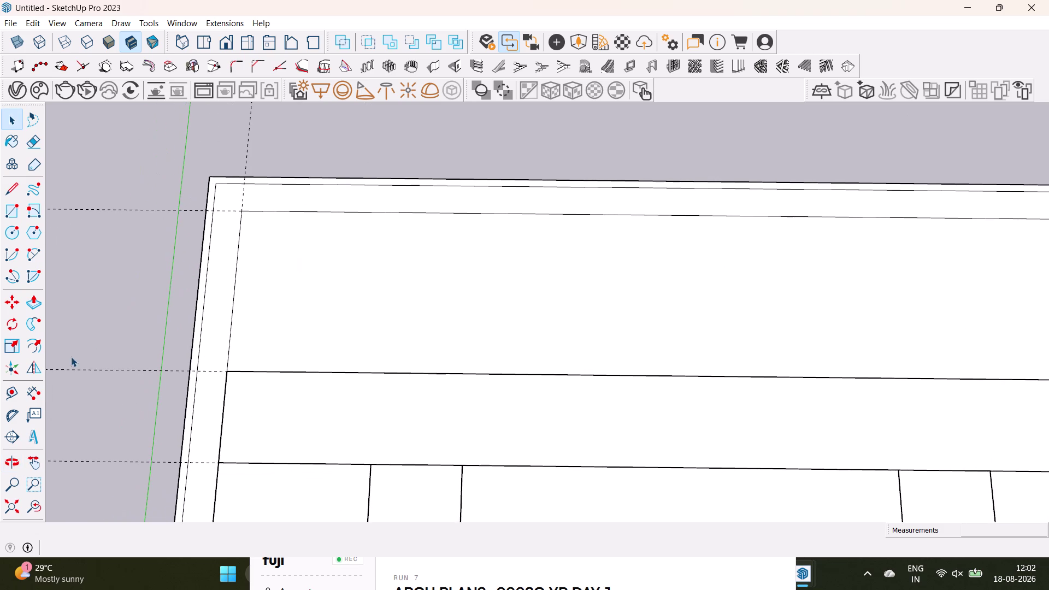
click(4, 390)
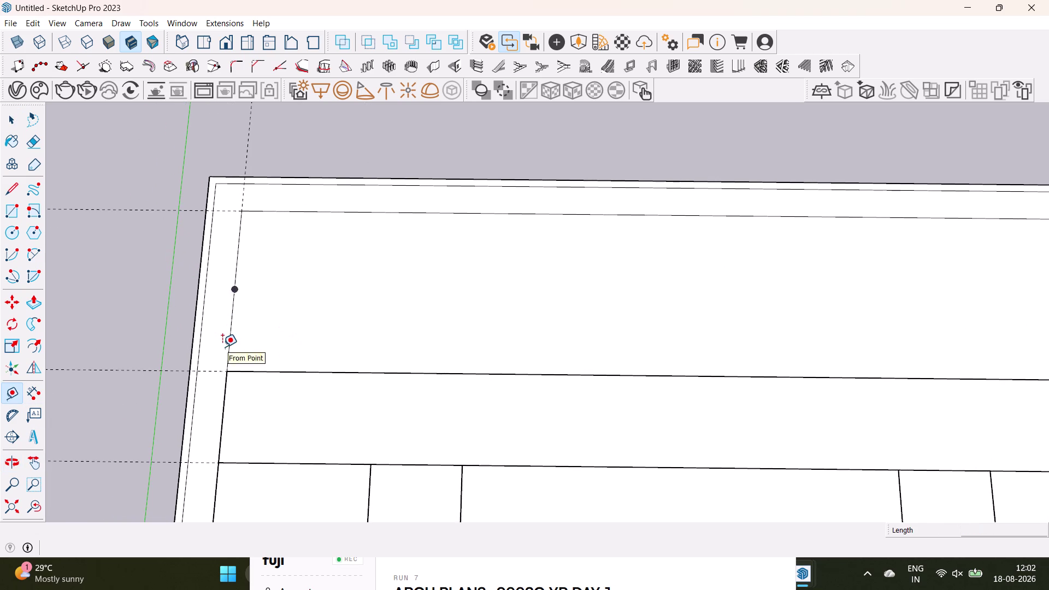
click(225, 348)
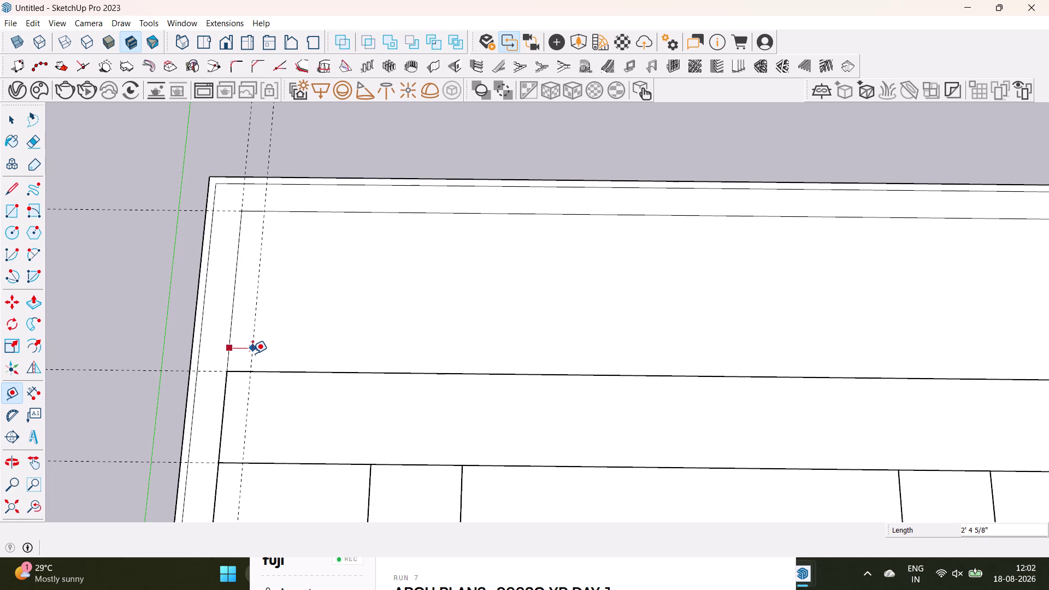
text(5")
key(Return)
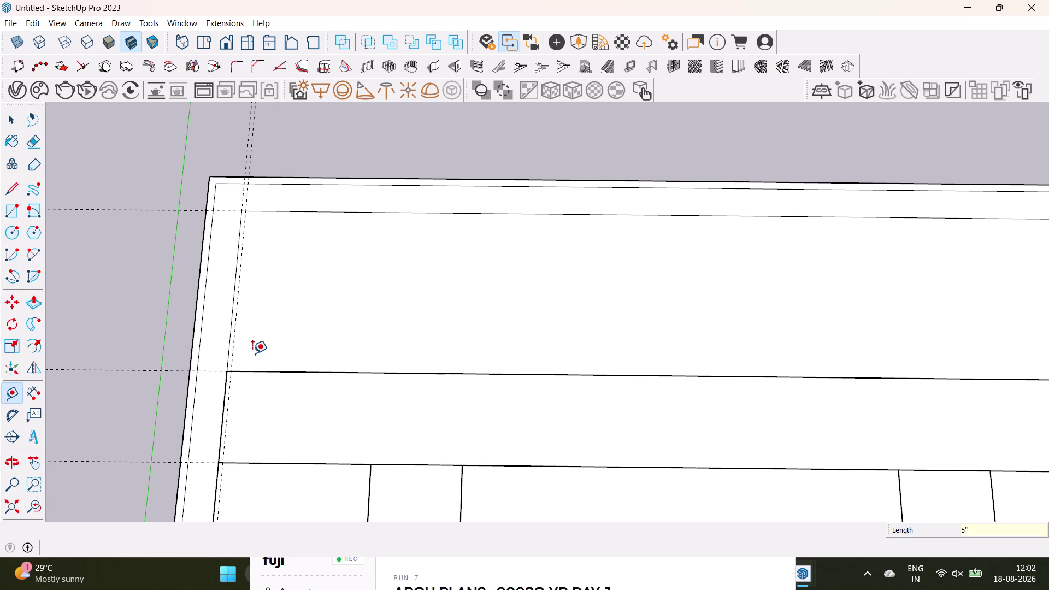
Add a 10-foot guide, then undo the most recent guides.
drag(233, 350, 253, 348)
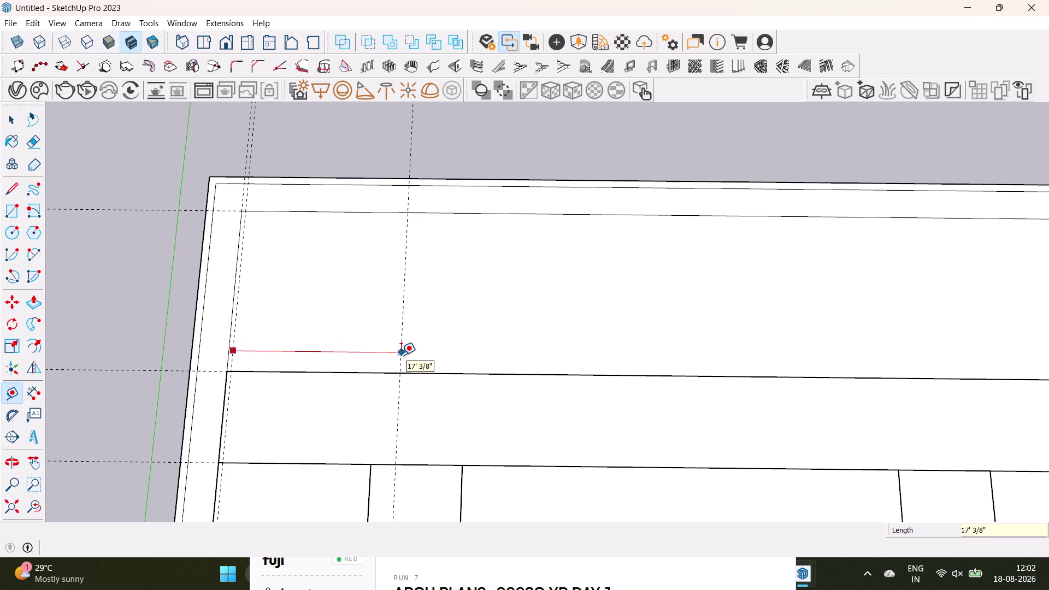
text(10)
key(apostrophe)
key(Return)
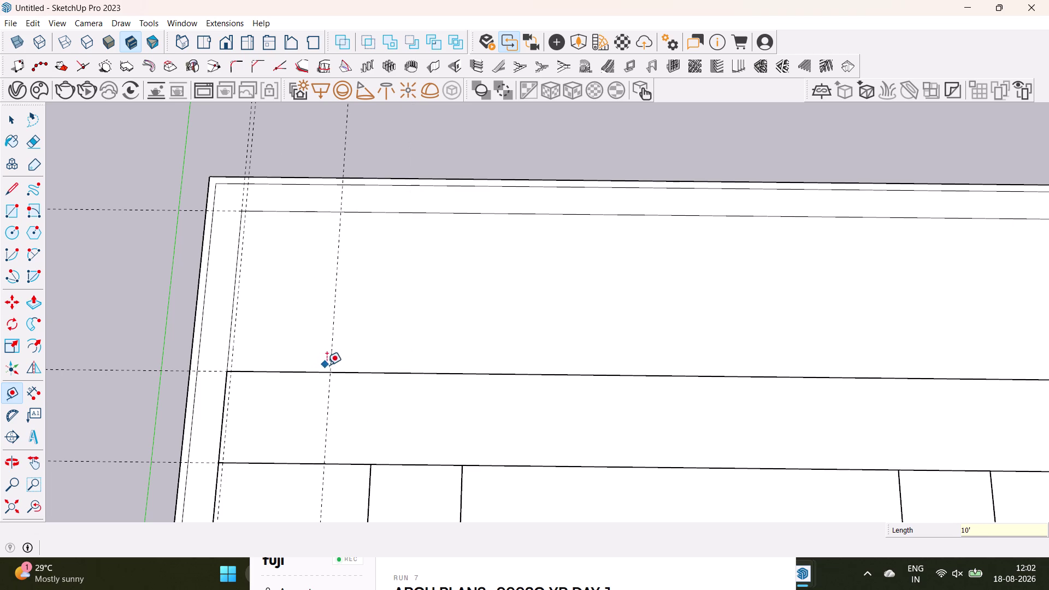
drag(332, 364, 340, 364)
text(45)
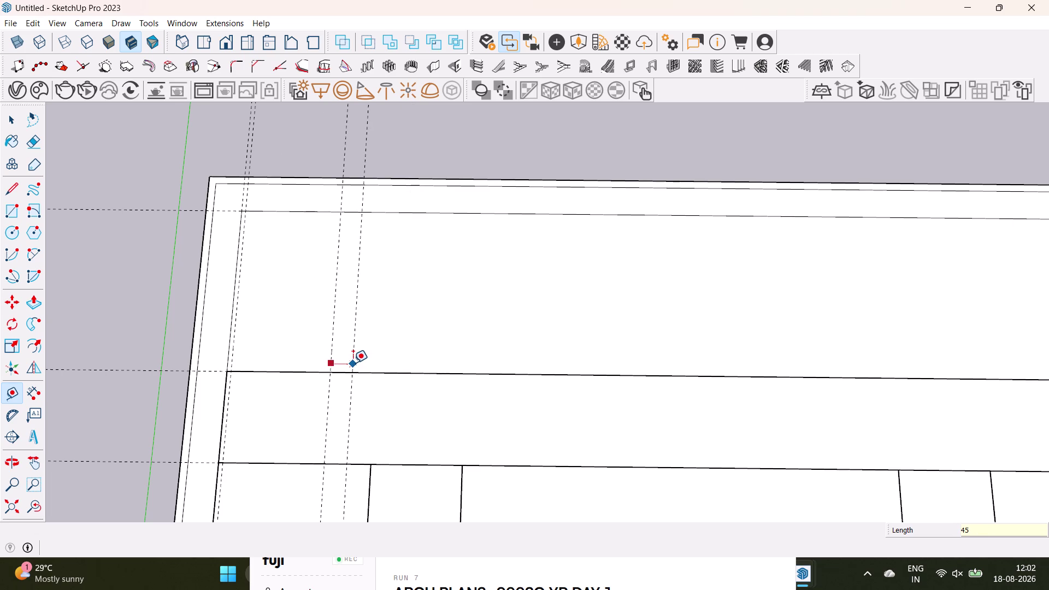
key(BackSpace)
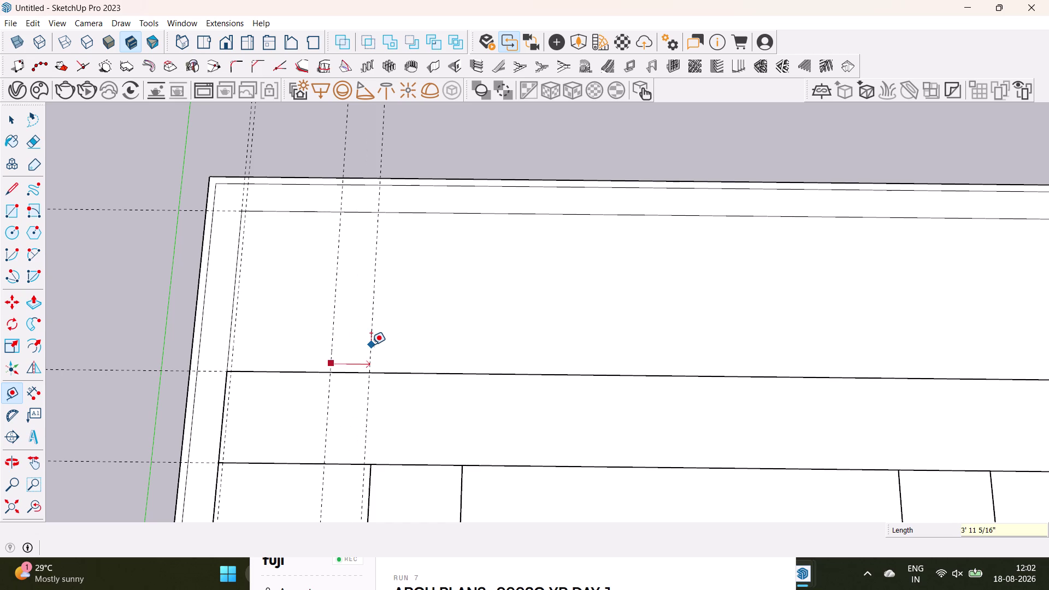
key(space)
key(ctrl+z)
key(ctrl+z)
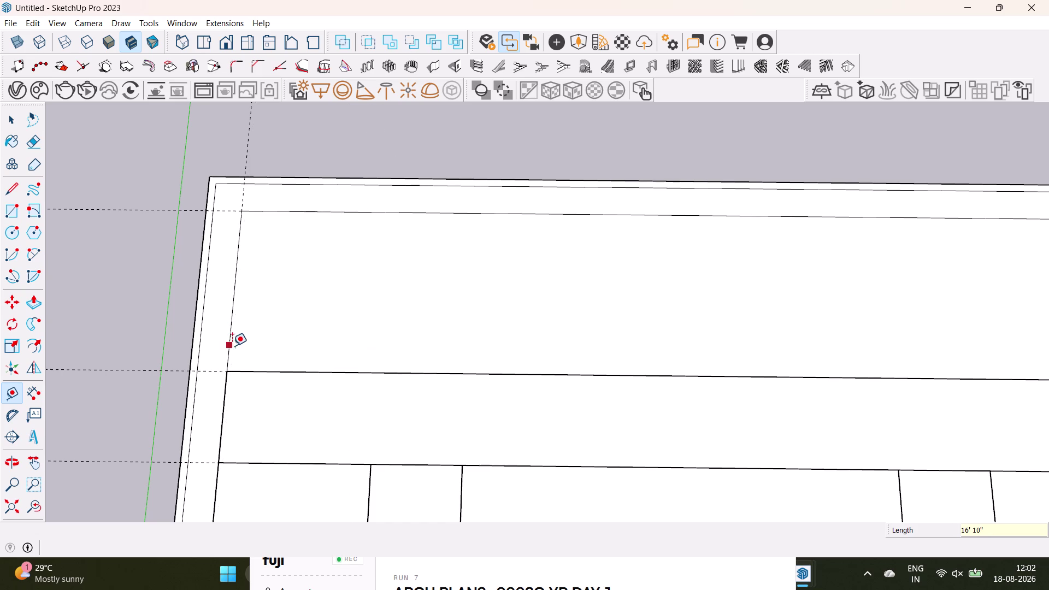
Place a 9-inch guide and then a 10-foot guide from the left-side guide.
click(229, 347)
text(9")
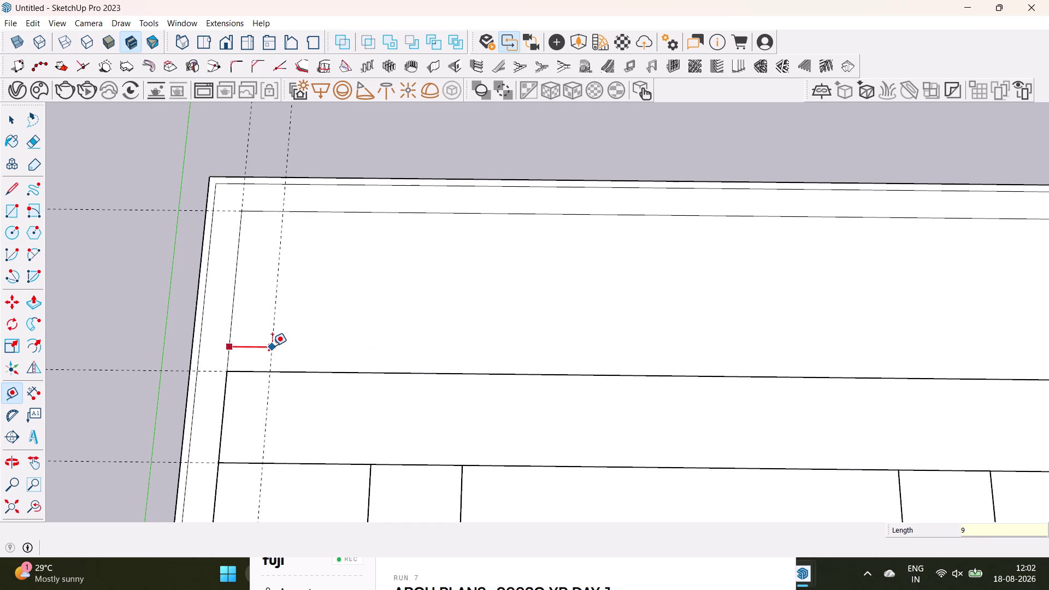
key(Return)
drag(234, 342, 242, 341)
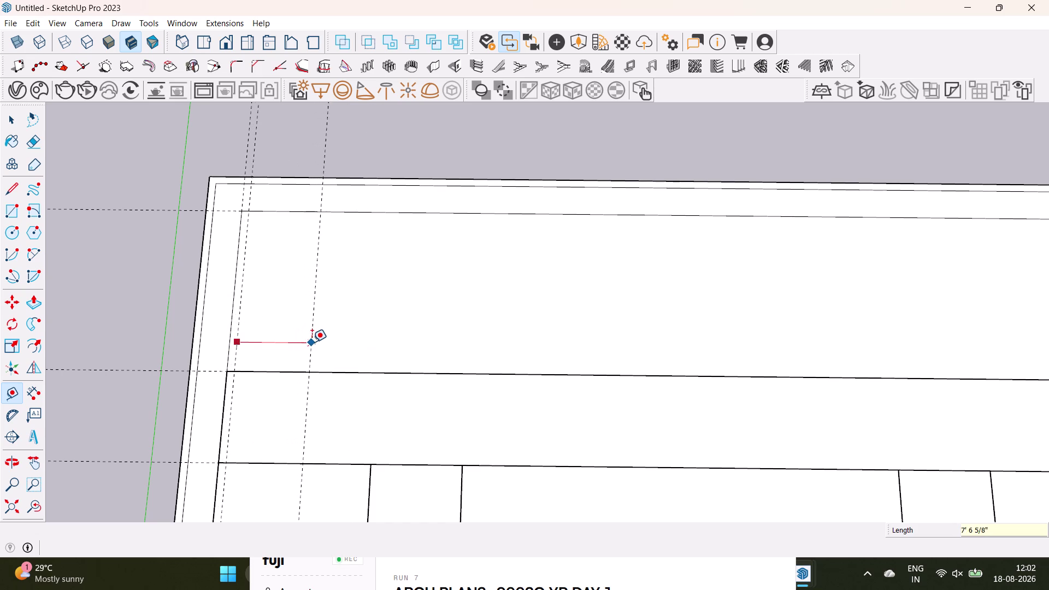
text(10')
key(Return)
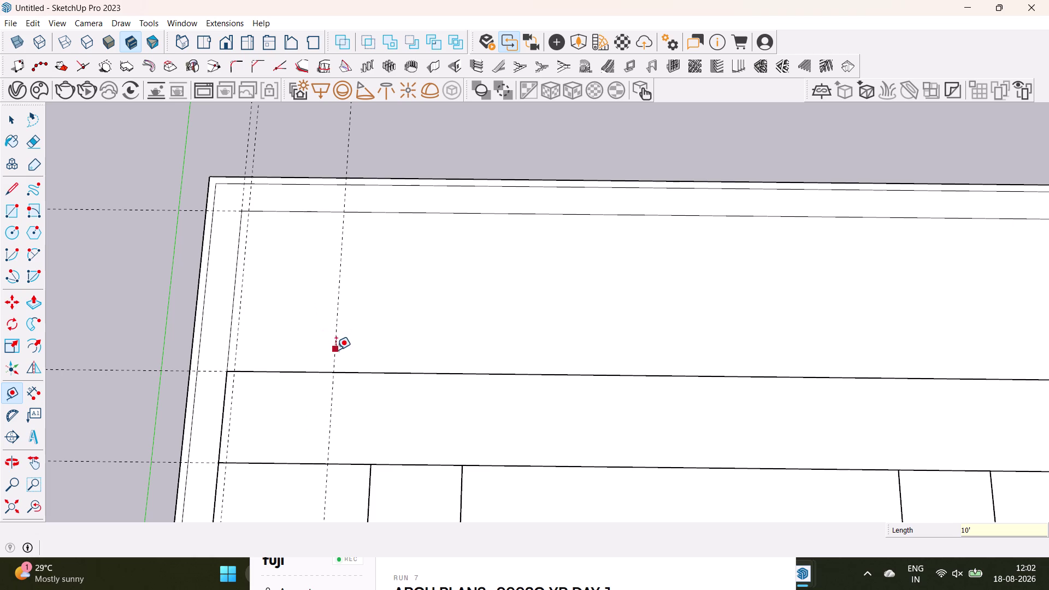
Add another pair of guides at 9-inch and 10-foot spacings.
drag(336, 350, 347, 352)
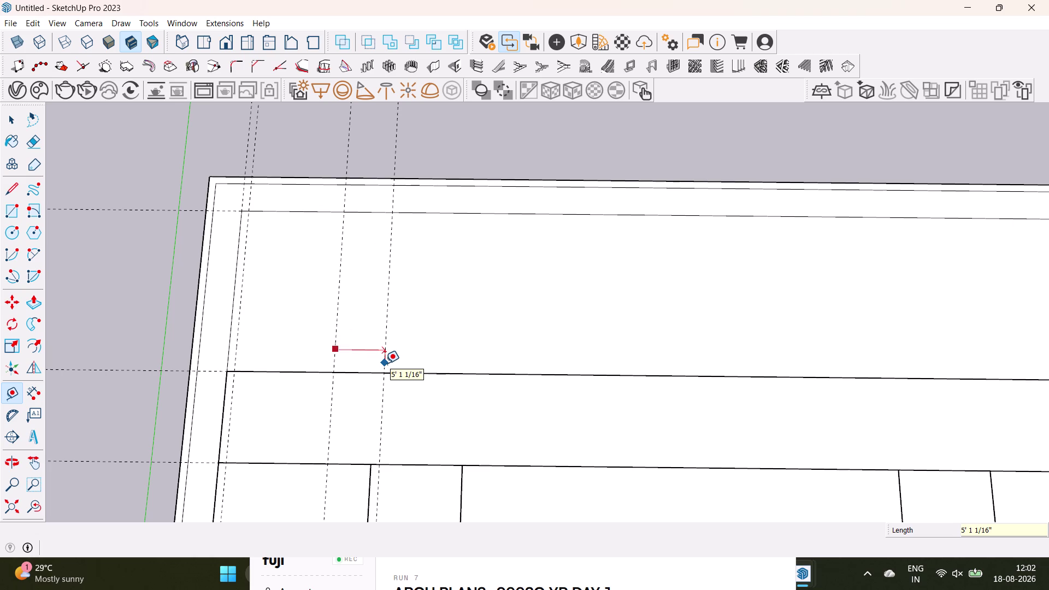
text(9")
key(Return)
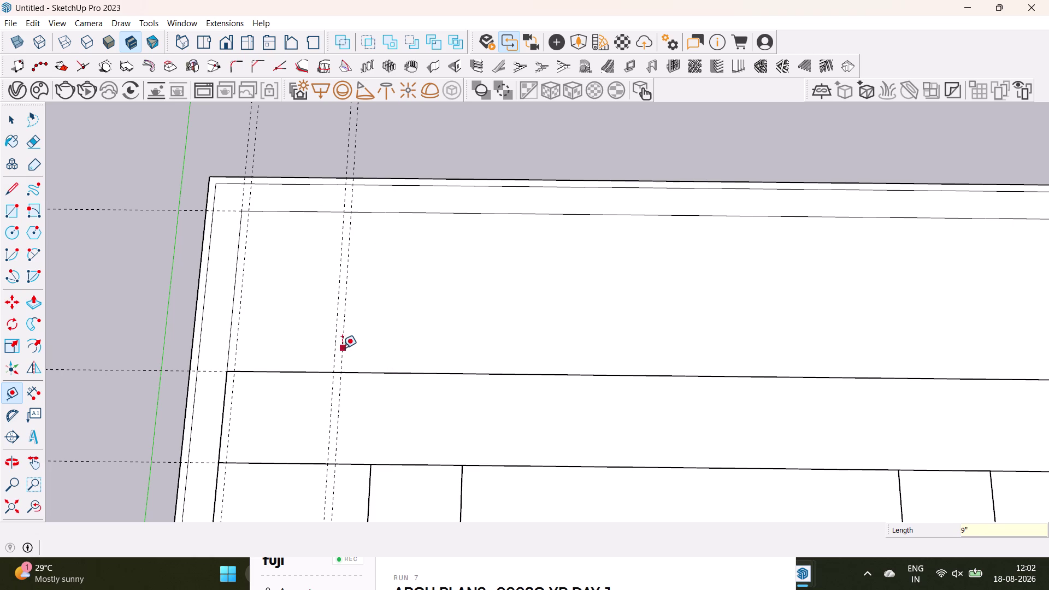
drag(341, 348, 355, 349)
text(10')
key(Return)
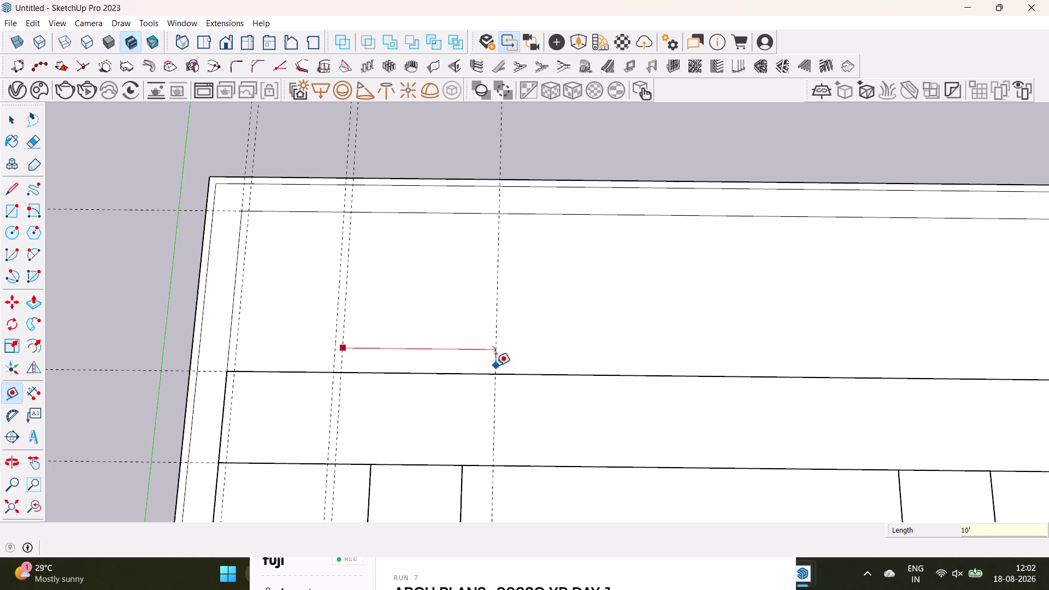
Add one more 9-inch guide, then return to the Select tool.
click(441, 357)
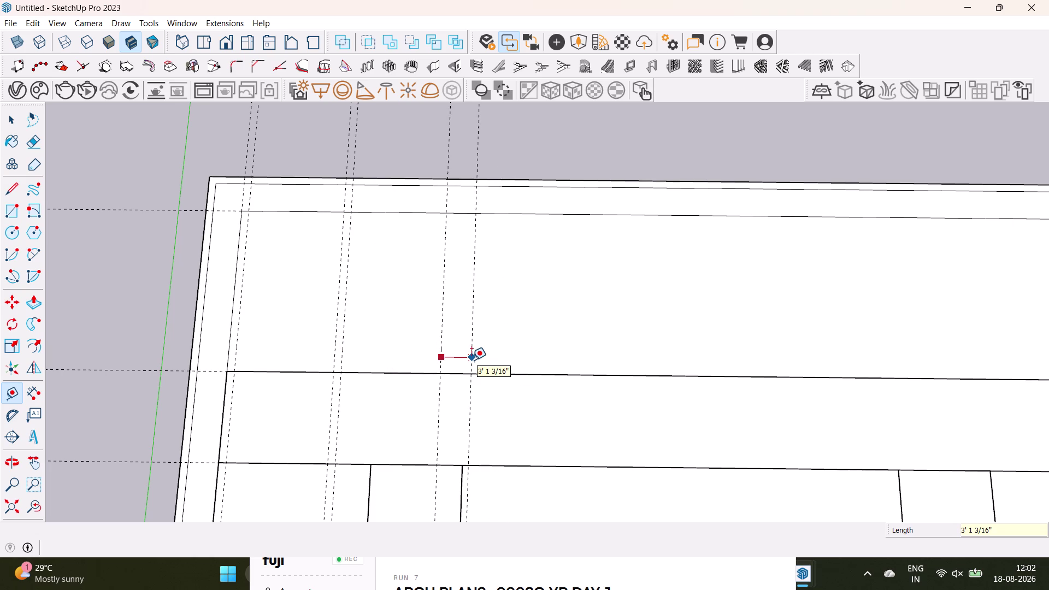
text(9")
key(Return)
click(452, 361)
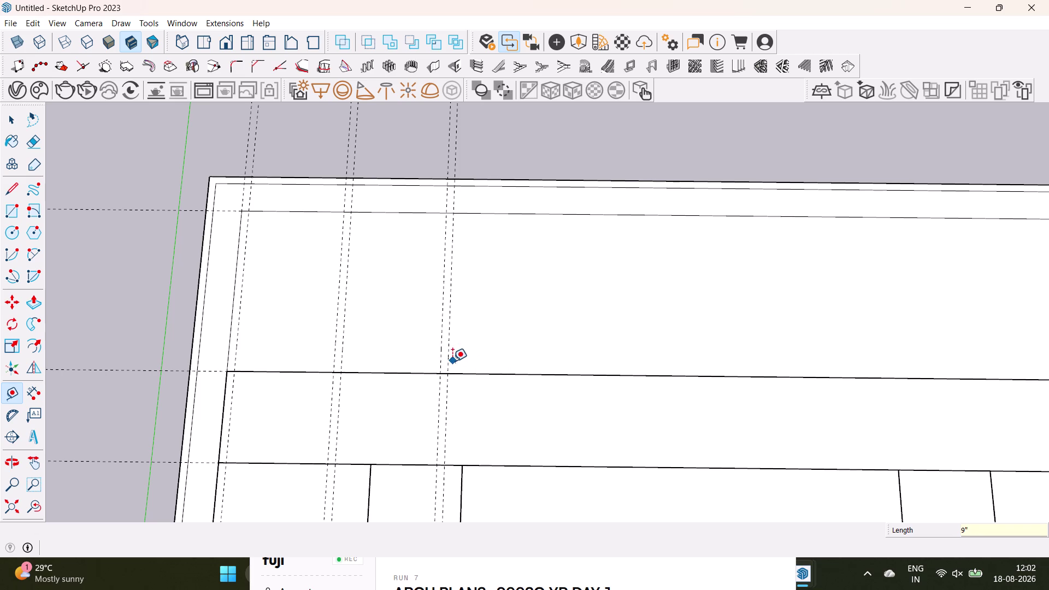
key(space)
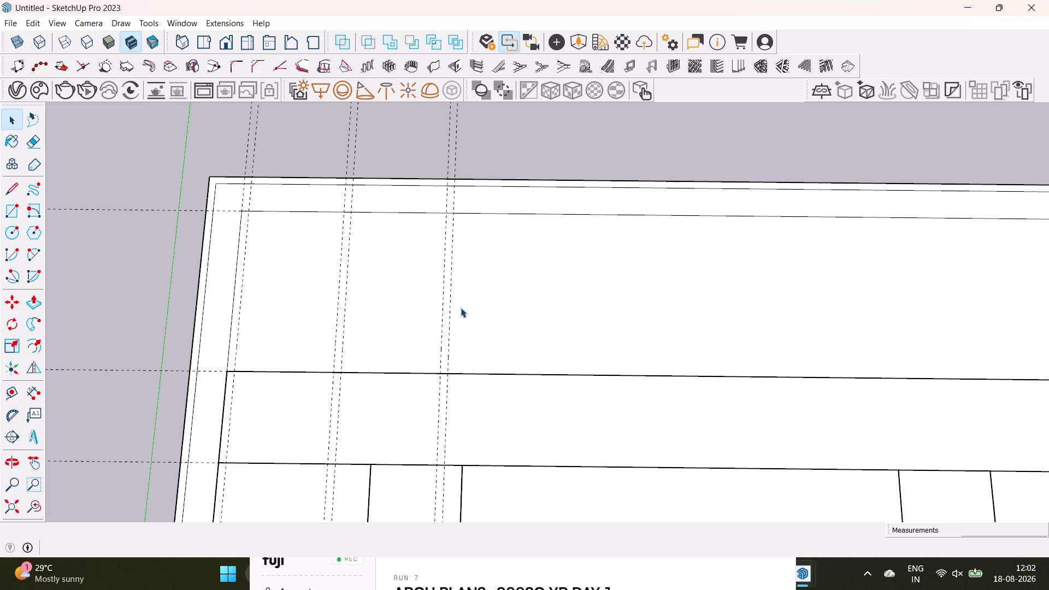
Pan along the top strip and start a new guide from the latest guide with Tape Measure.
middle_drag(706, 327, 714, 308)
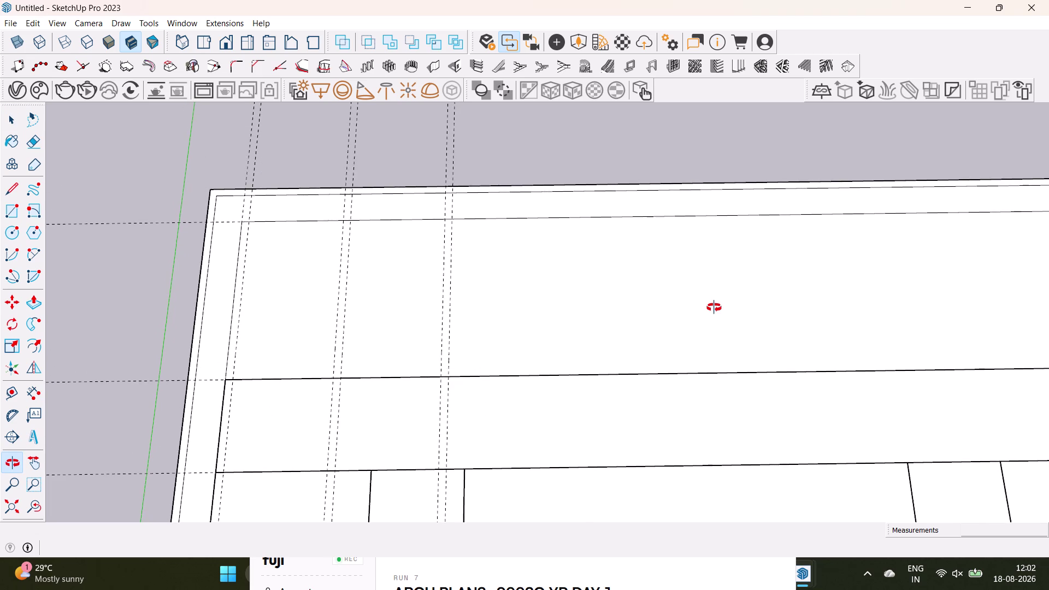
middle_drag(714, 308, 637, 325)
middle_drag(465, 344, 457, 363)
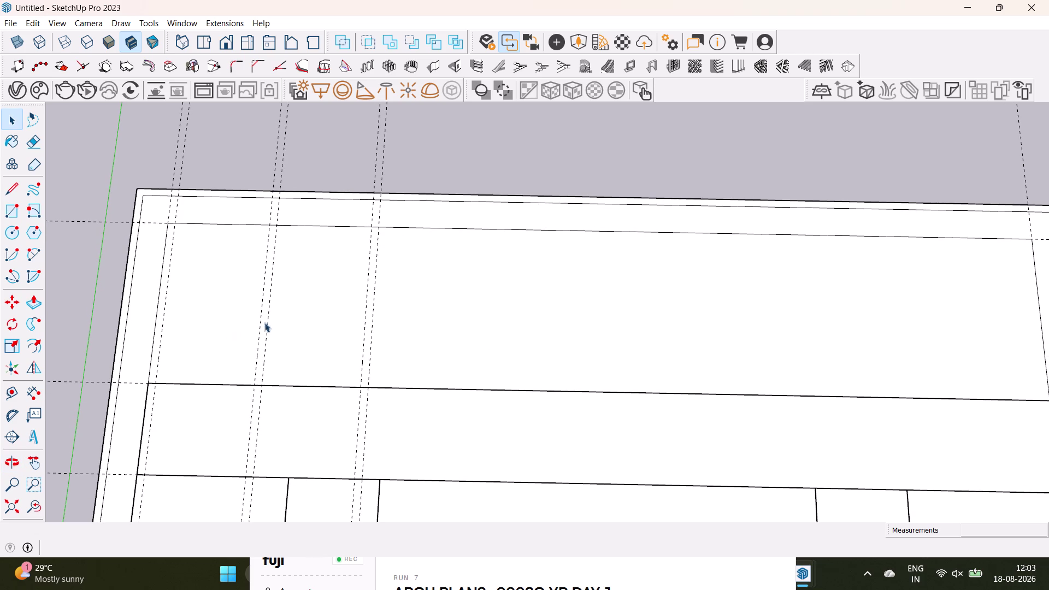
key(t)
click(374, 357)
key(space)
key(t)
click(371, 370)
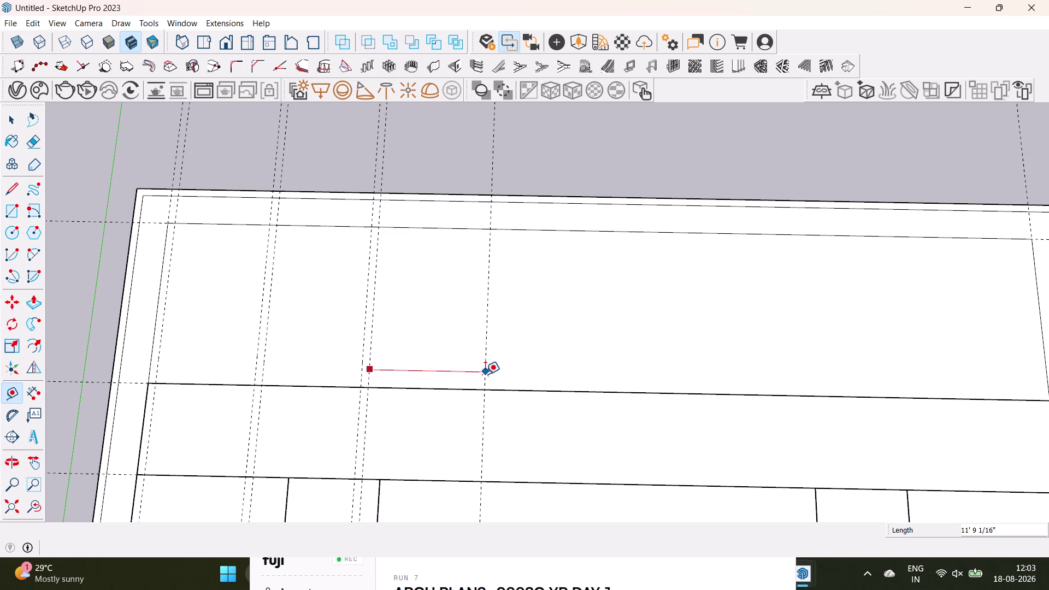
Place a 10-foot guide followed by a 9-inch guide.
text(10')
key(Return)
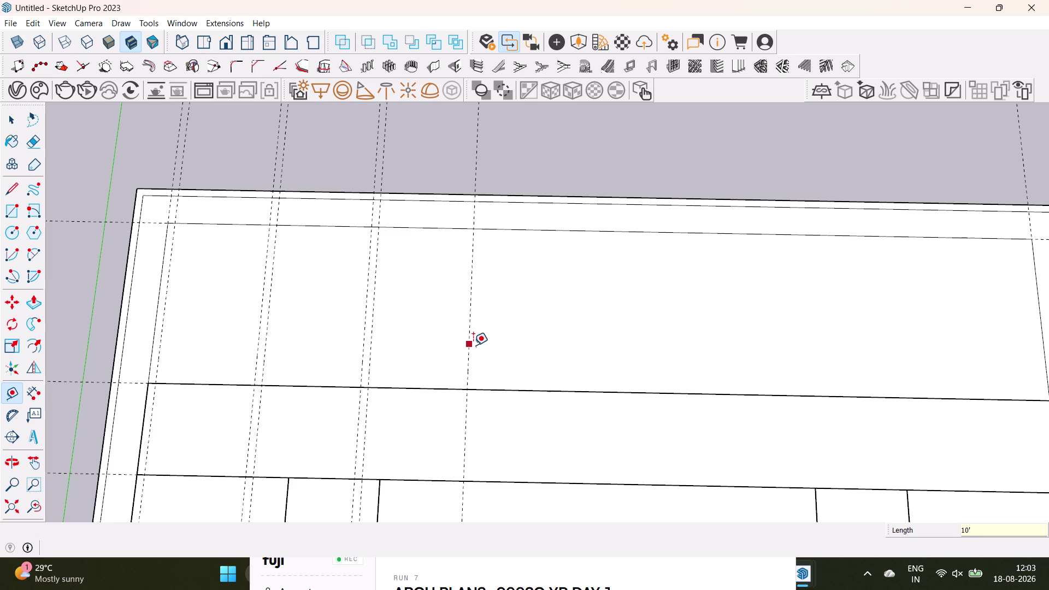
drag(467, 352, 480, 352)
key(1)
key(BackSpace)
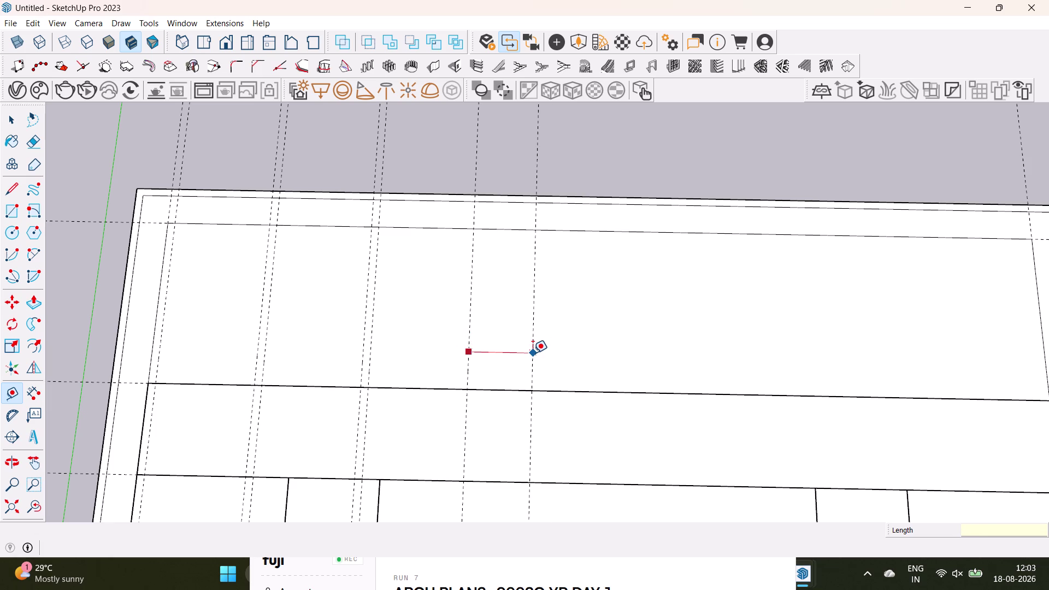
text(9")
key(Return)
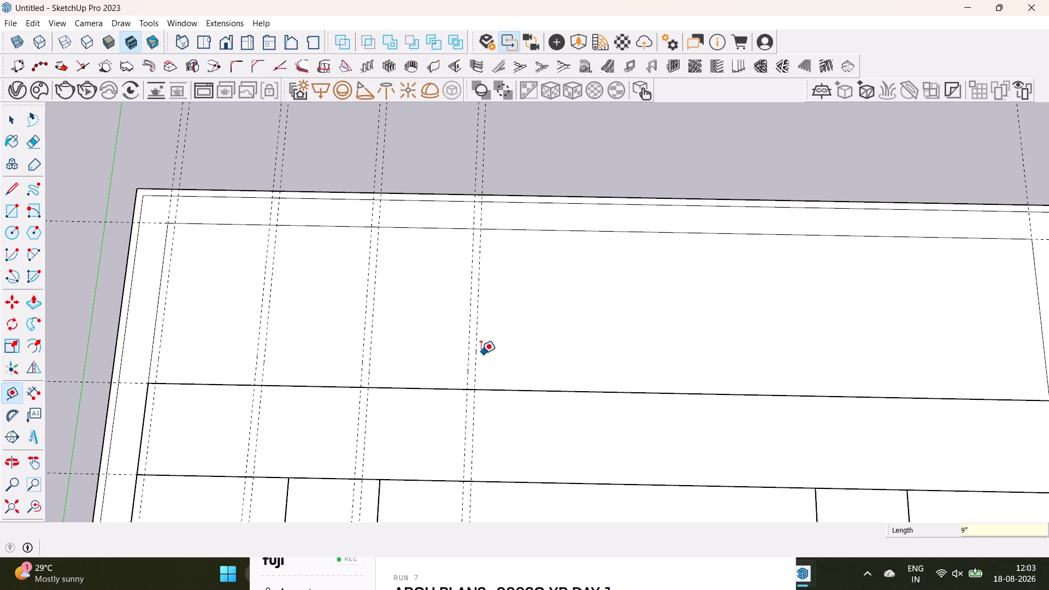
Add another 10-foot and 9-inch guide pair.
click(478, 357)
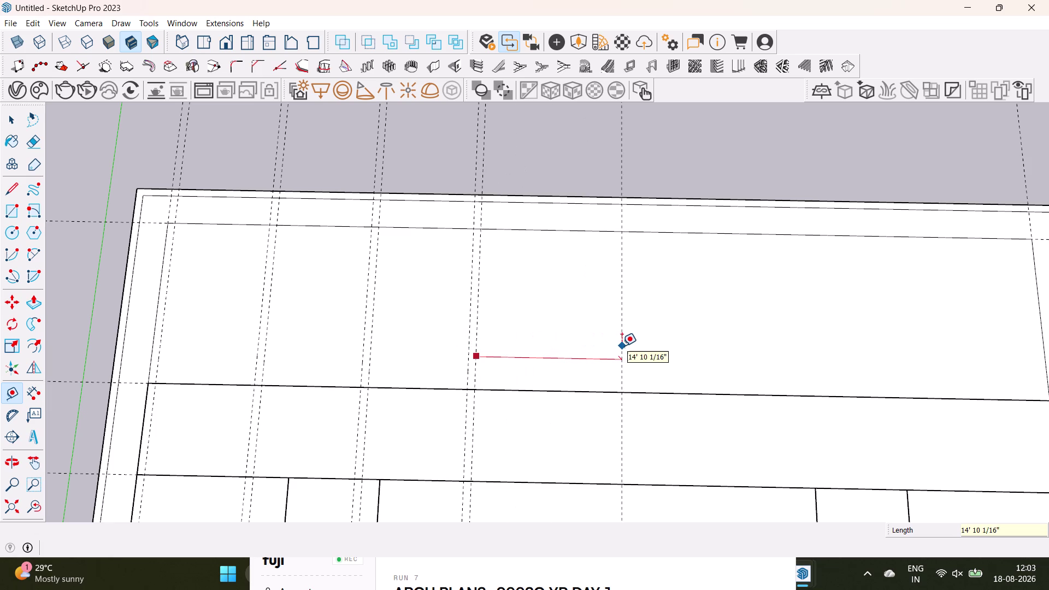
text(10')
key(Return)
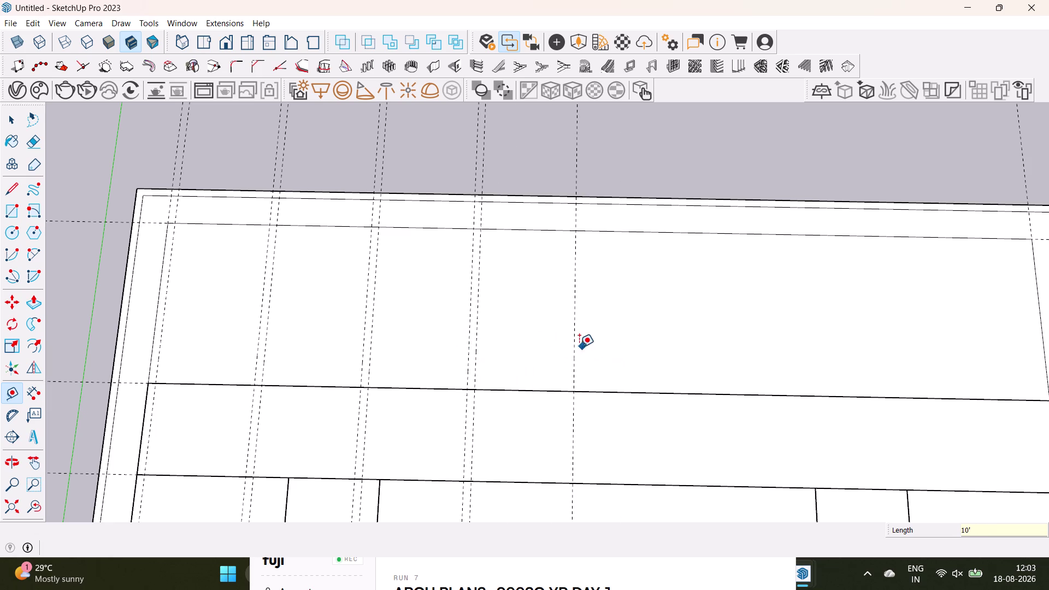
click(572, 356)
text(9)
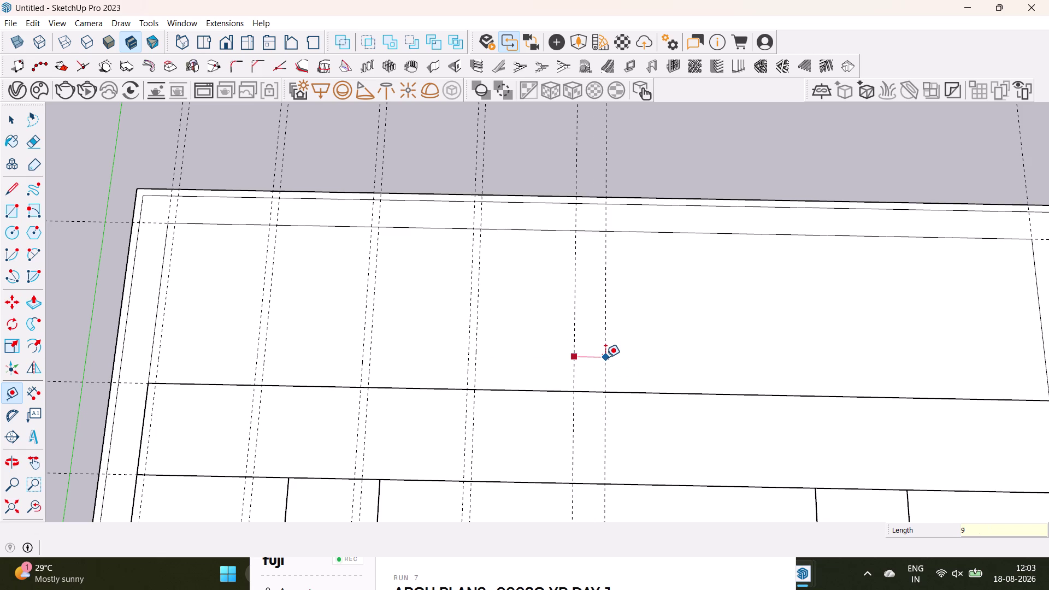
text(")
key(Return)
Add a further 10-foot and 9-inch guide pair.
click(580, 364)
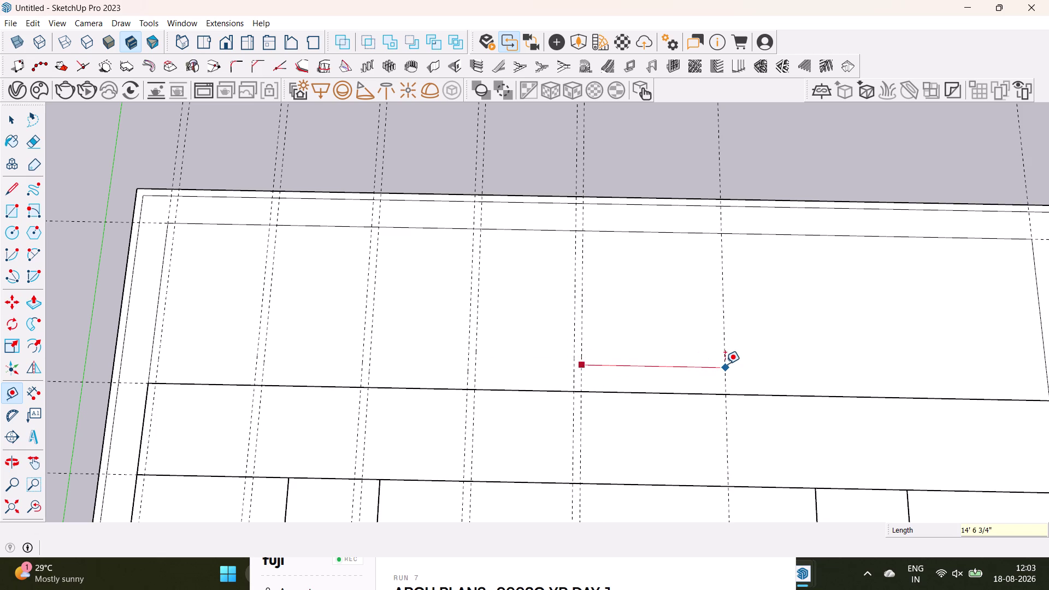
text(10)
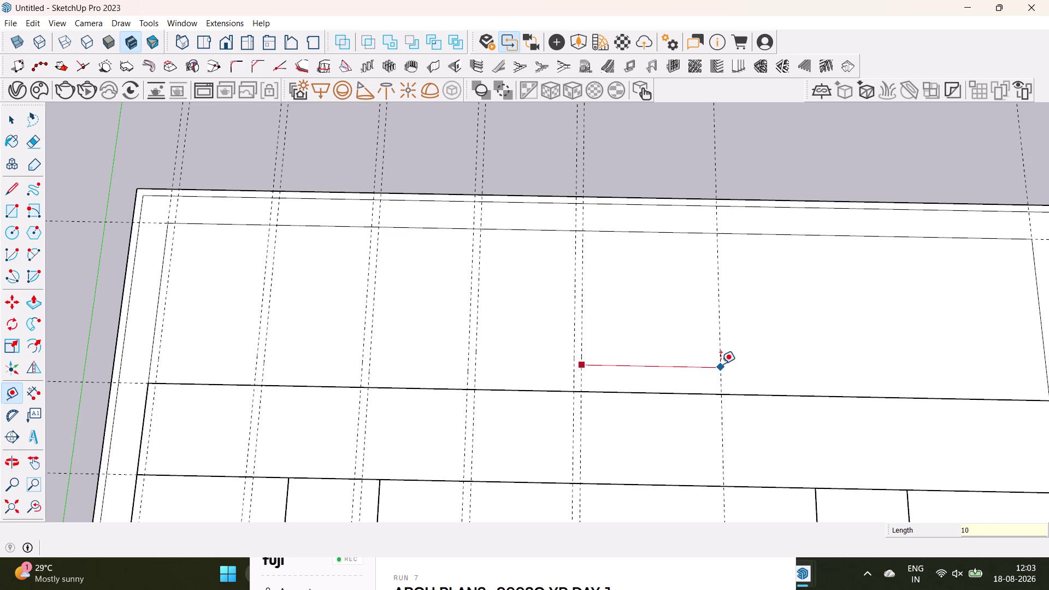
text(')
key(Return)
click(681, 372)
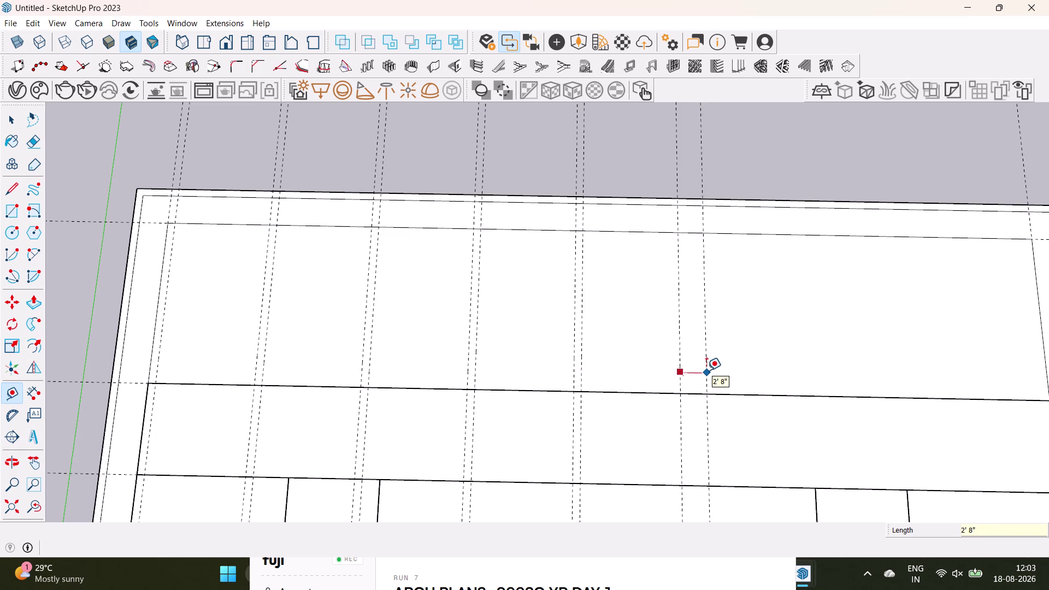
text(9")
key(Return)
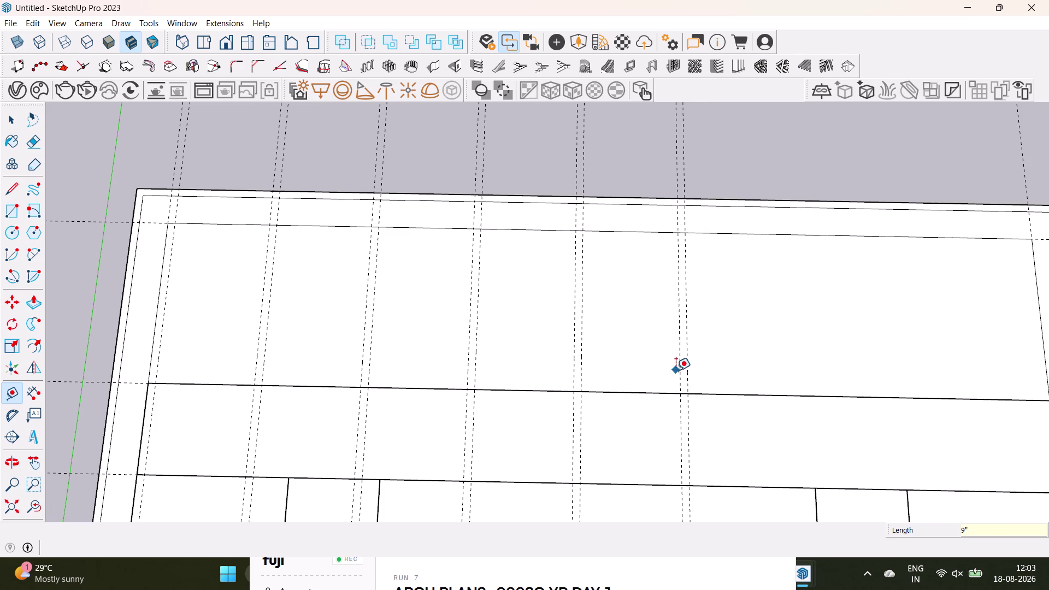
Widen the view and add another 10-foot and 9-inch guide pair.
click(686, 375)
scroll(down, 3)
middle_drag(796, 358, 664, 348)
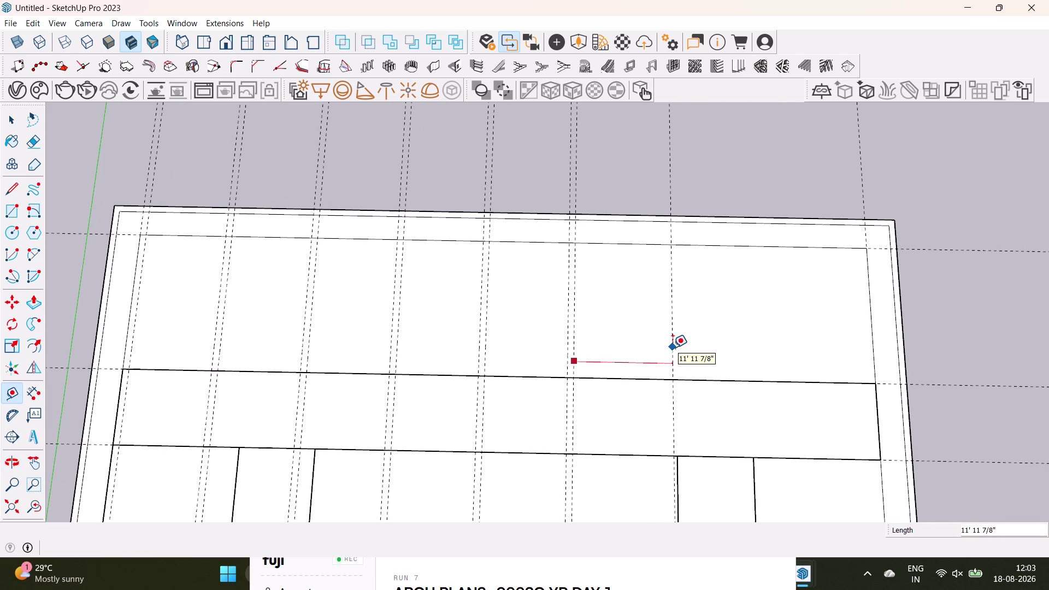
text(10')
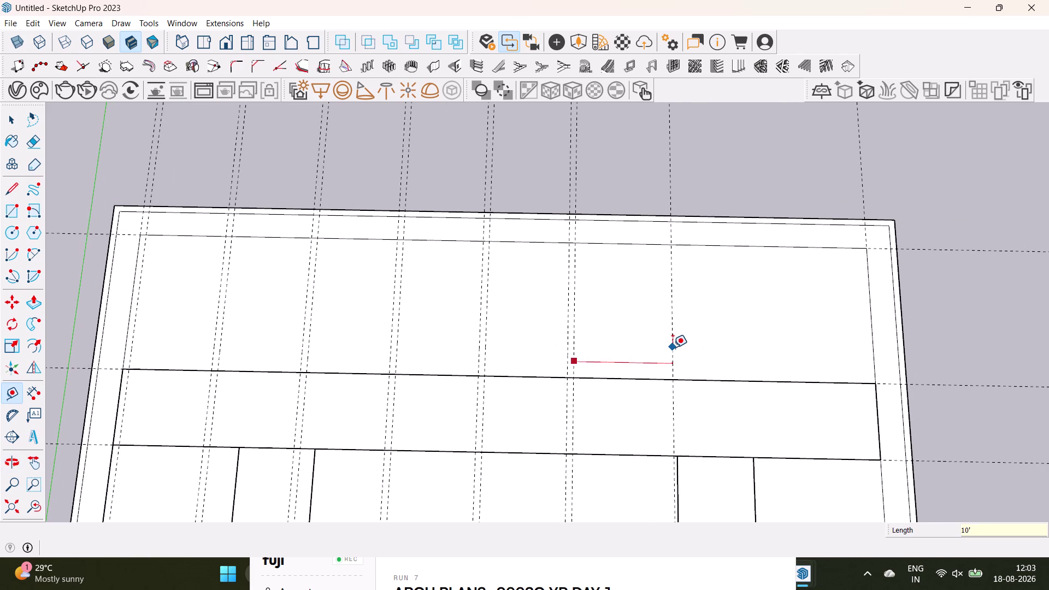
key(Return)
drag(656, 357, 663, 358)
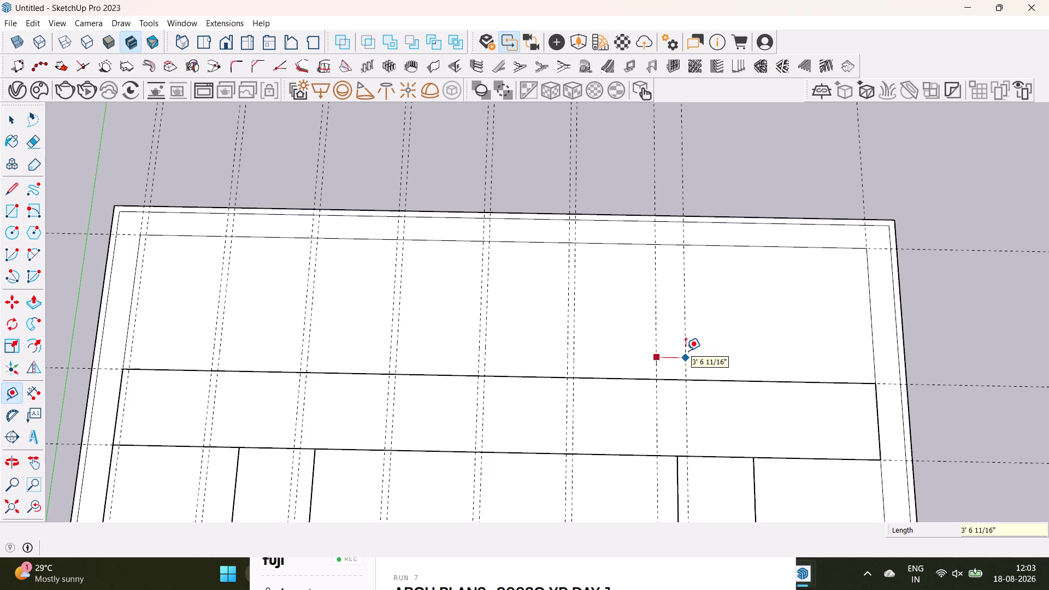
text(9")
key(Return)
Add a final 10-foot and 9-inch guide pair toward the right wall.
click(660, 363)
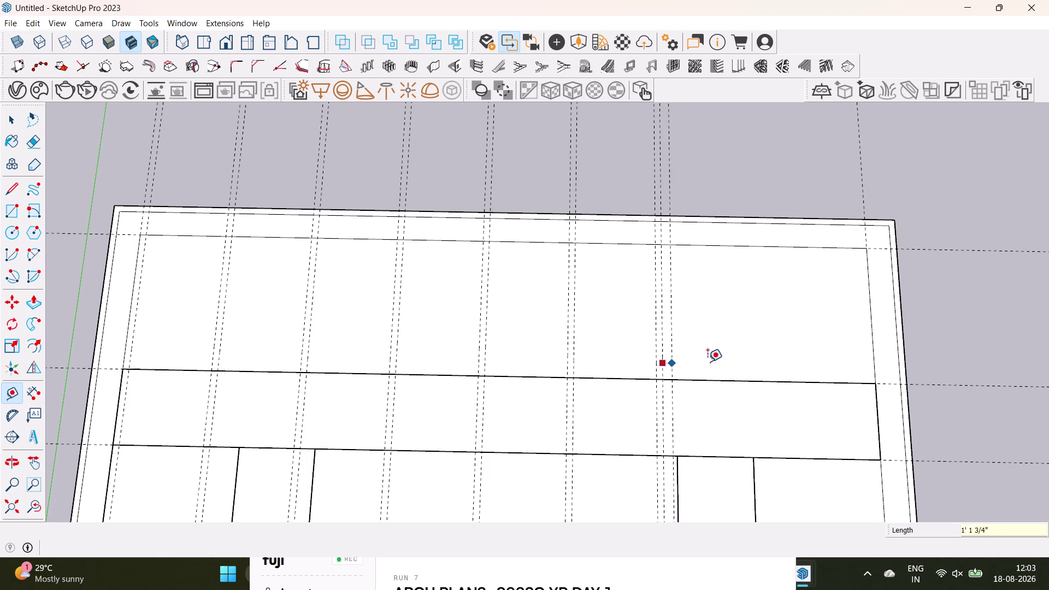
text(10')
key(Return)
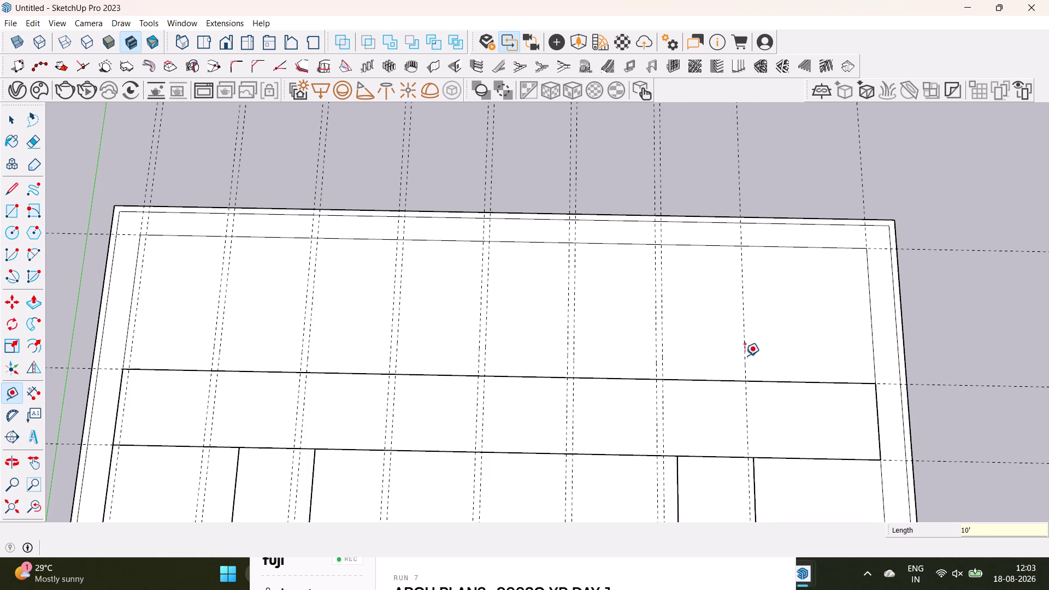
click(743, 359)
text(9")
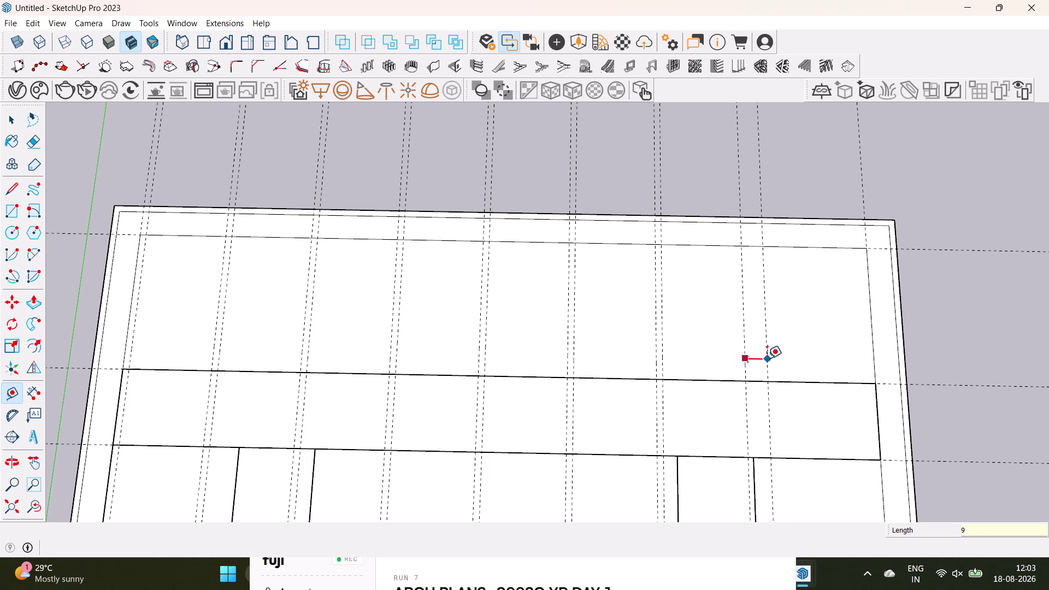
key(Return)
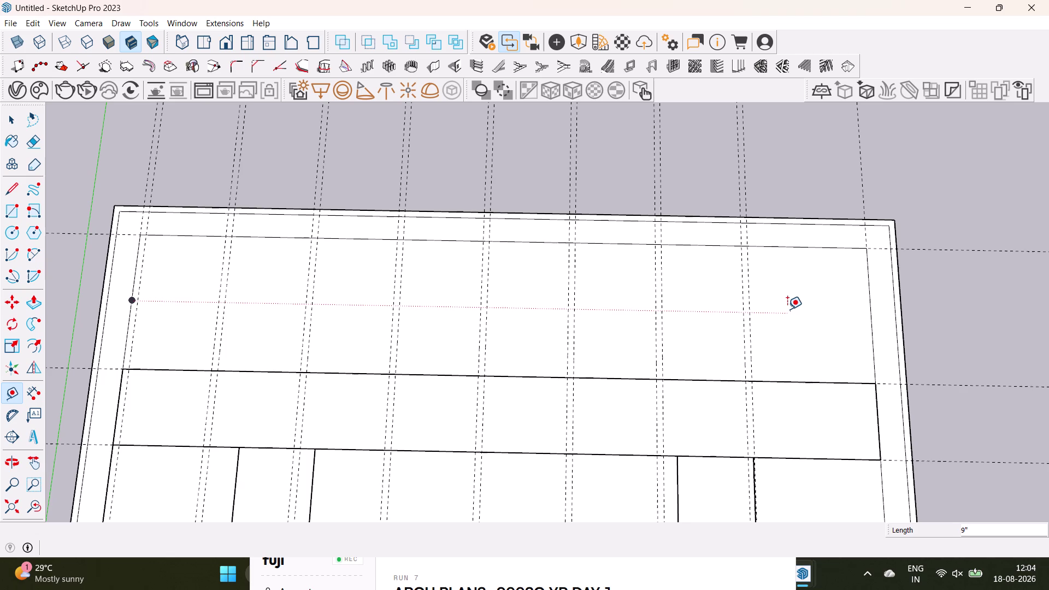
Cancel the unfinished guide and place a guide 5 inches from the right wall.
key(space)
click(9, 391)
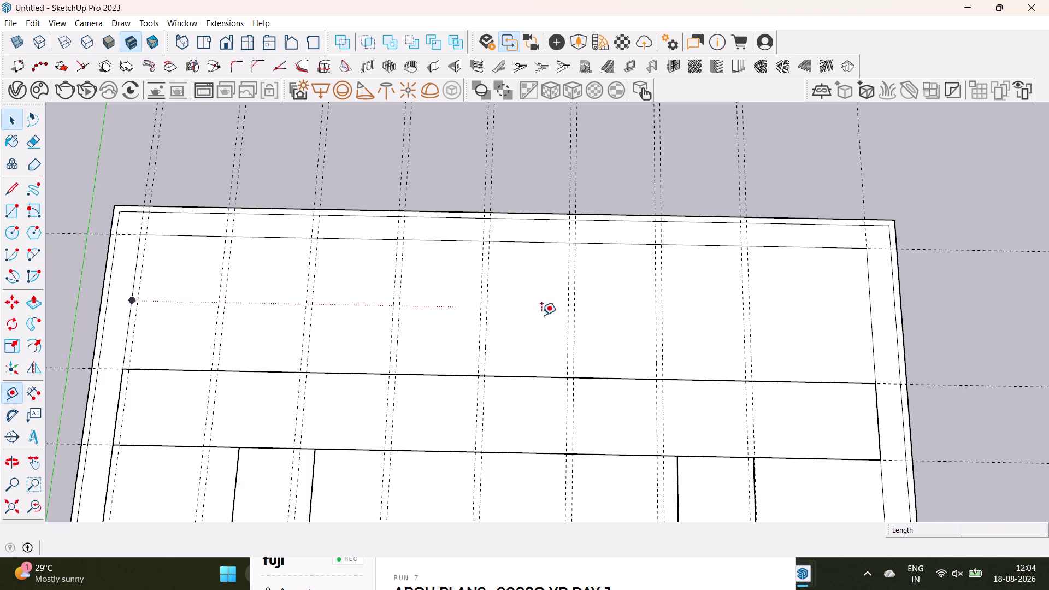
key(space)
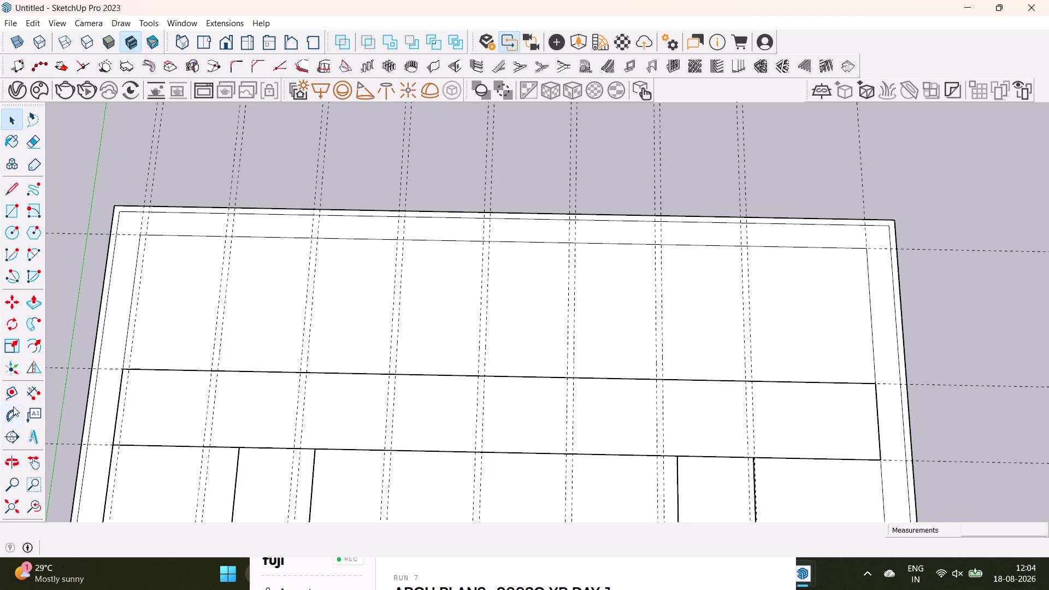
click(12, 393)
click(869, 327)
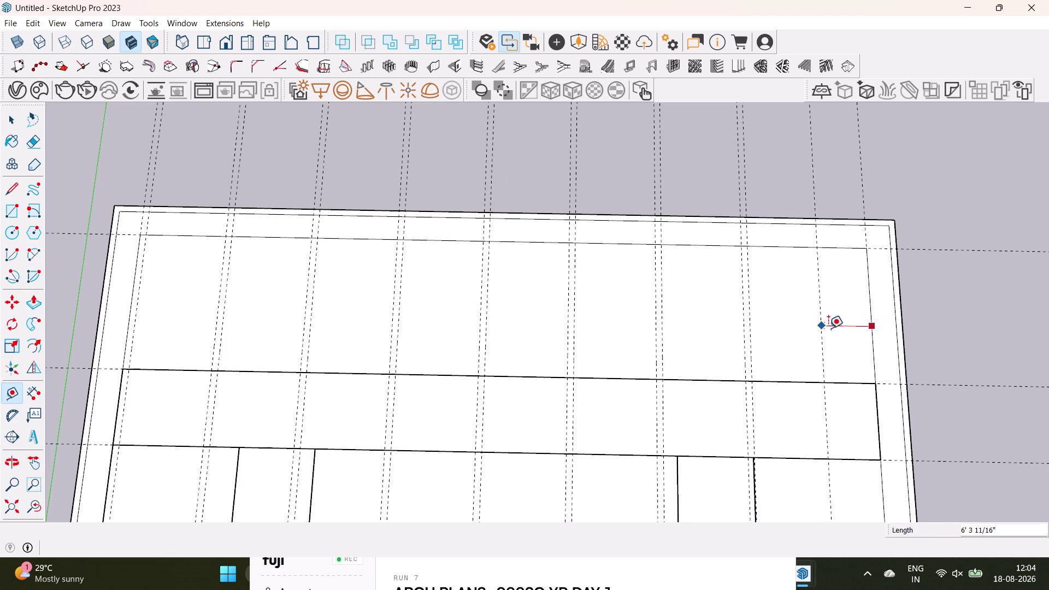
key(5)
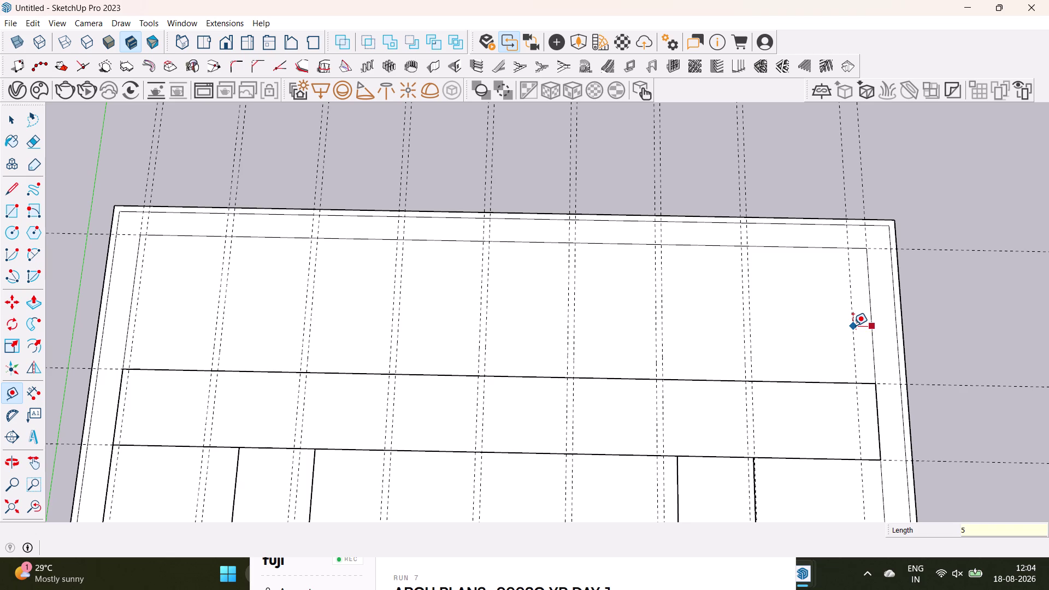
key(shift+quotedbl)
key(Return)
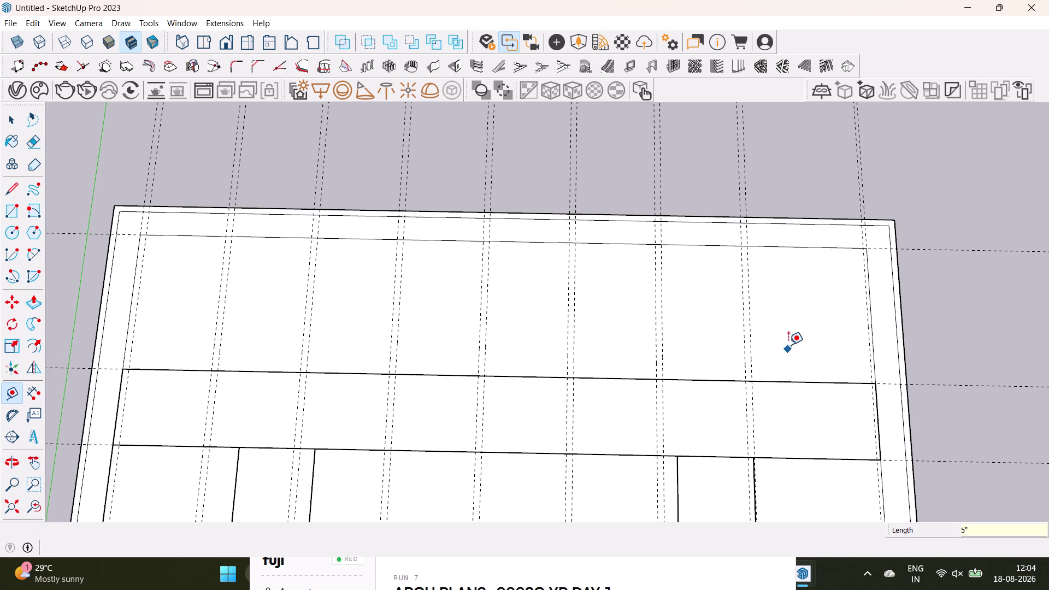
Place a 10-foot guide near the right wall.
click(753, 361)
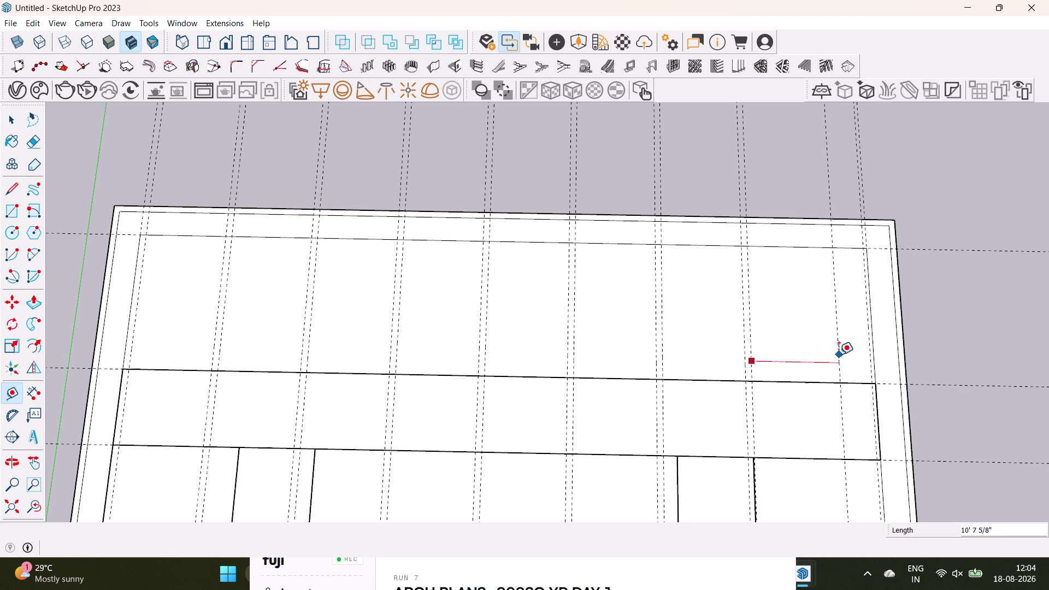
text(10')
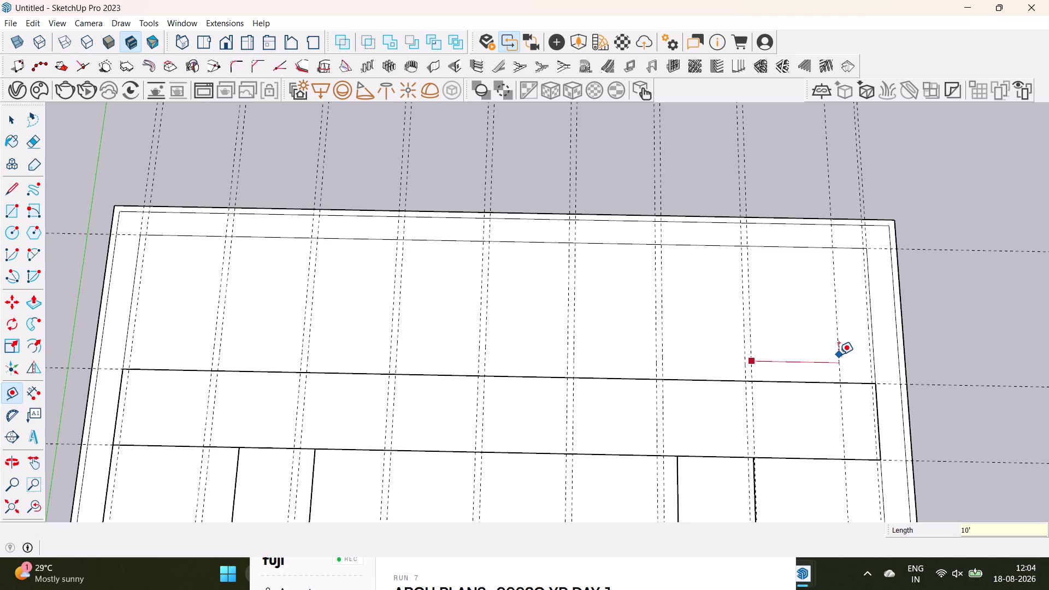
key(Return)
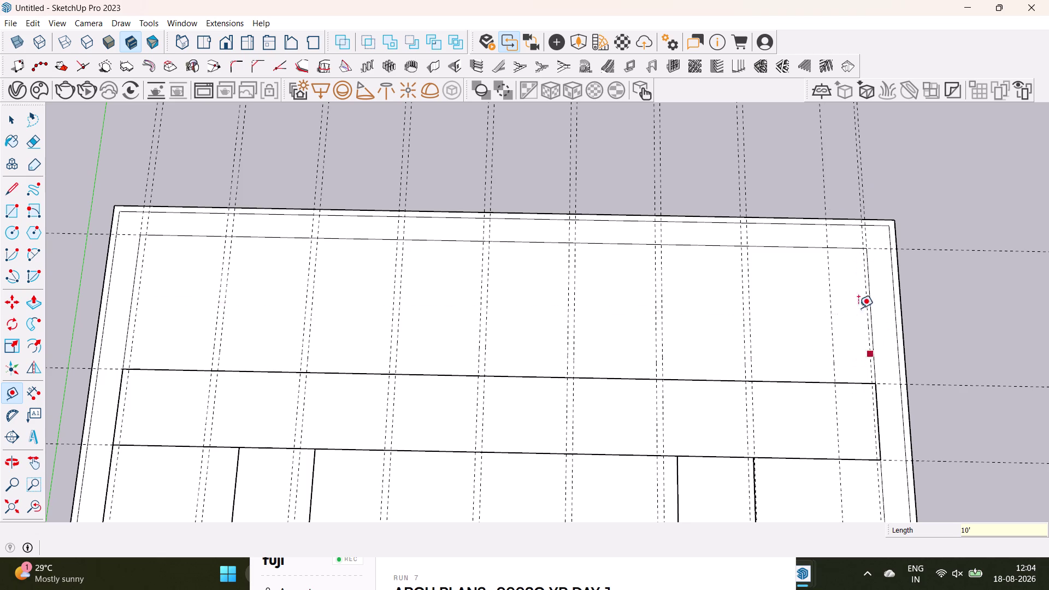
click(832, 334)
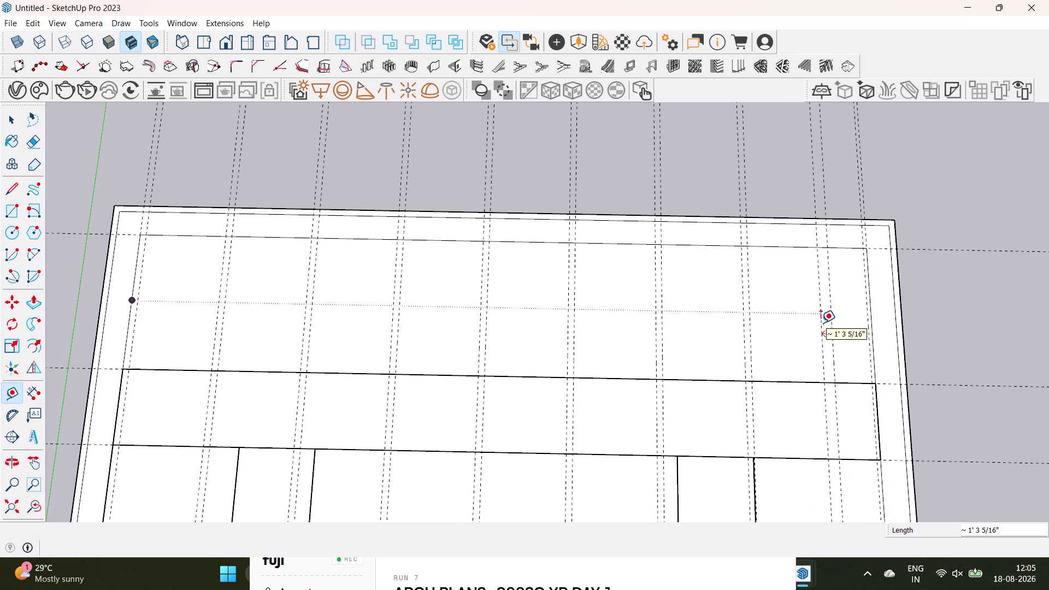
Undo the dense grid of vertical guide lines.
key(ctrl+z)
key(ctrl+z)
key(ctrl+z)
key(ctrl+z)
key(ctrl+z)
key(ctrl+z)
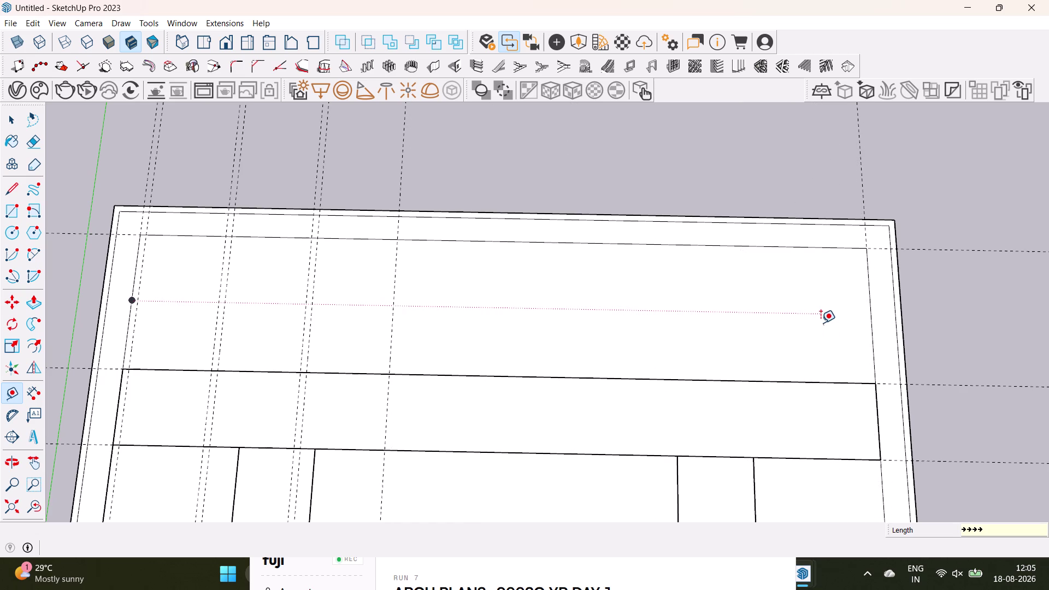
key(ctrl+z)
key(ctrl+z)
key(ctrl+z)
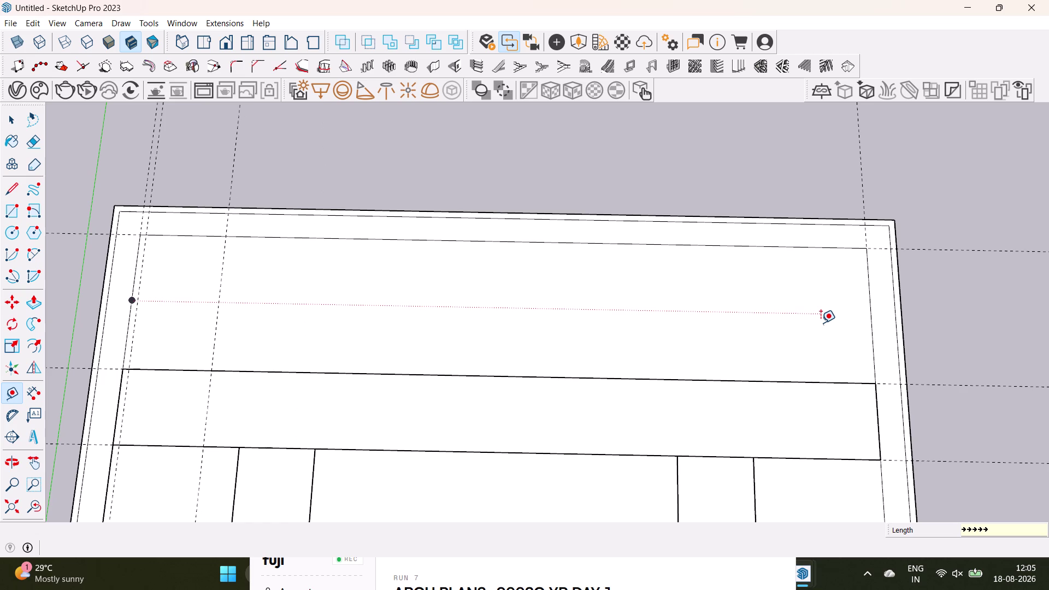
key(ctrl+z)
key(ctrl+z)
Pan to the left side and cancel a measurement started at the inner wall.
scroll(down, 3)
middle_drag(360, 315, 535, 312)
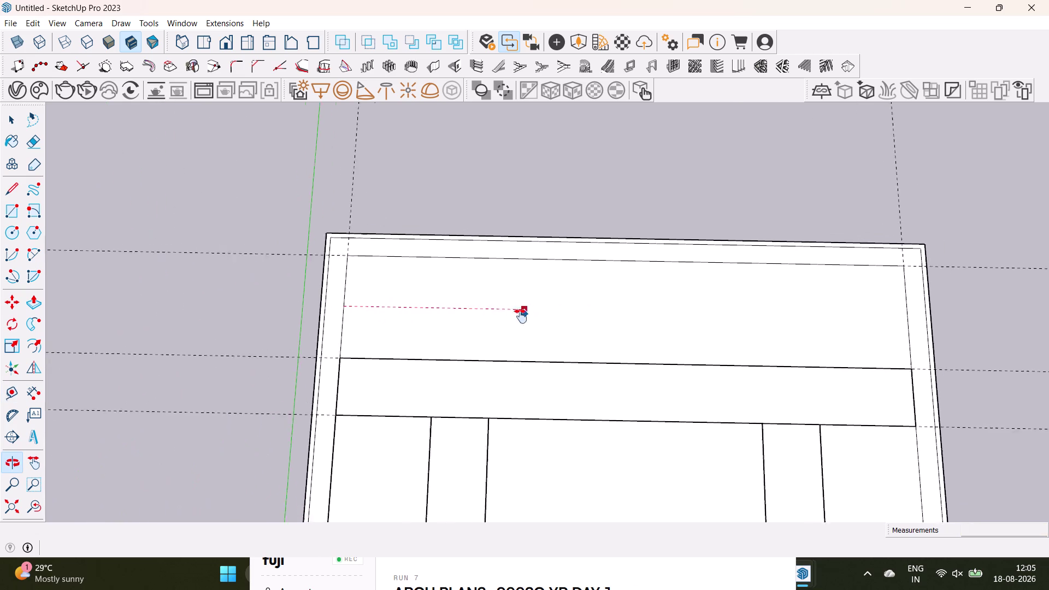
middle_drag(535, 312, 472, 319)
click(289, 316)
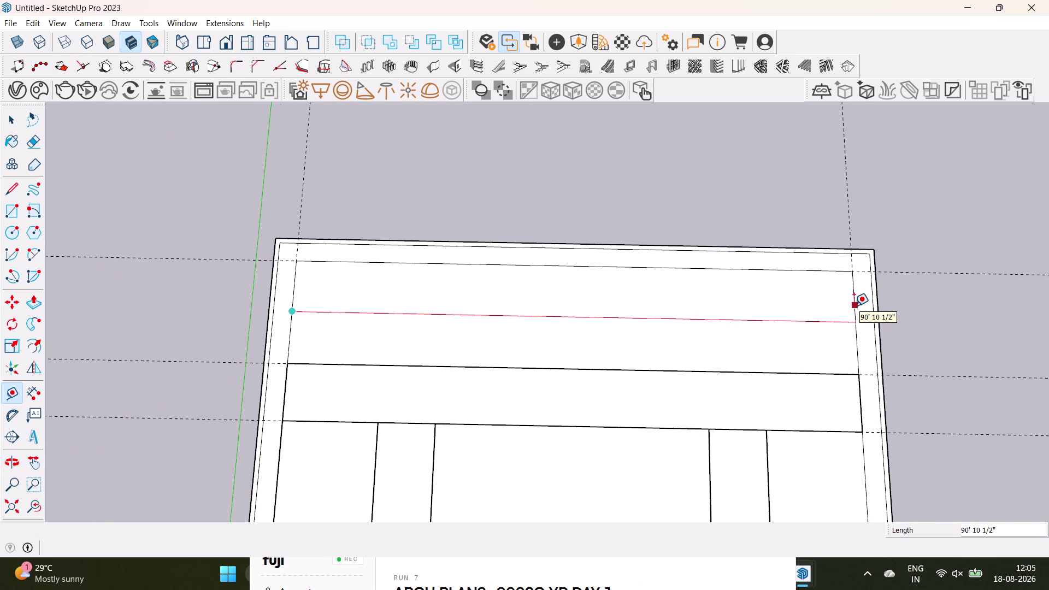
key(space)
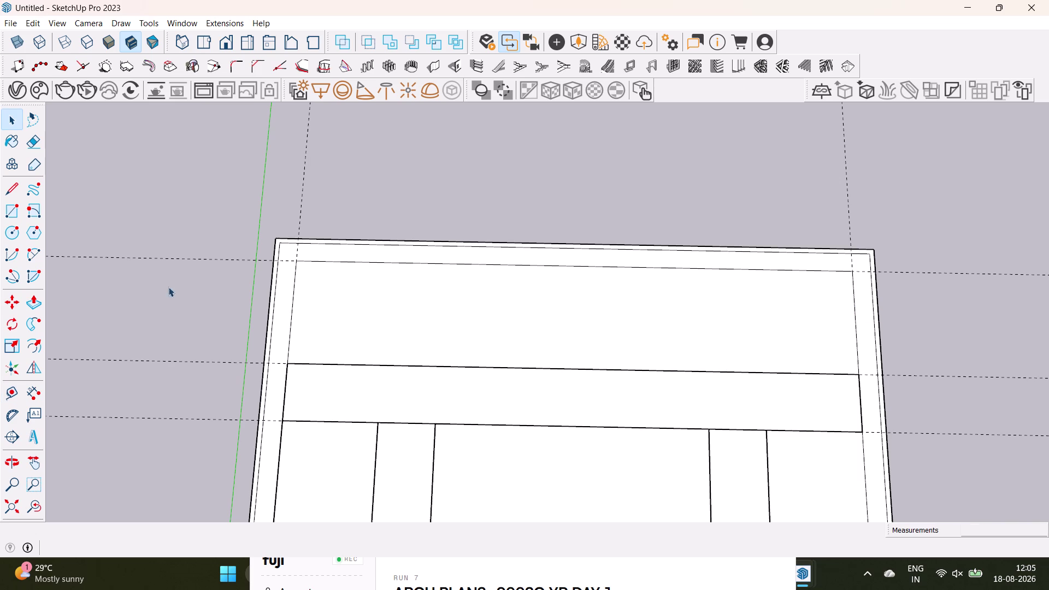
click(14, 393)
scroll(up, 3)
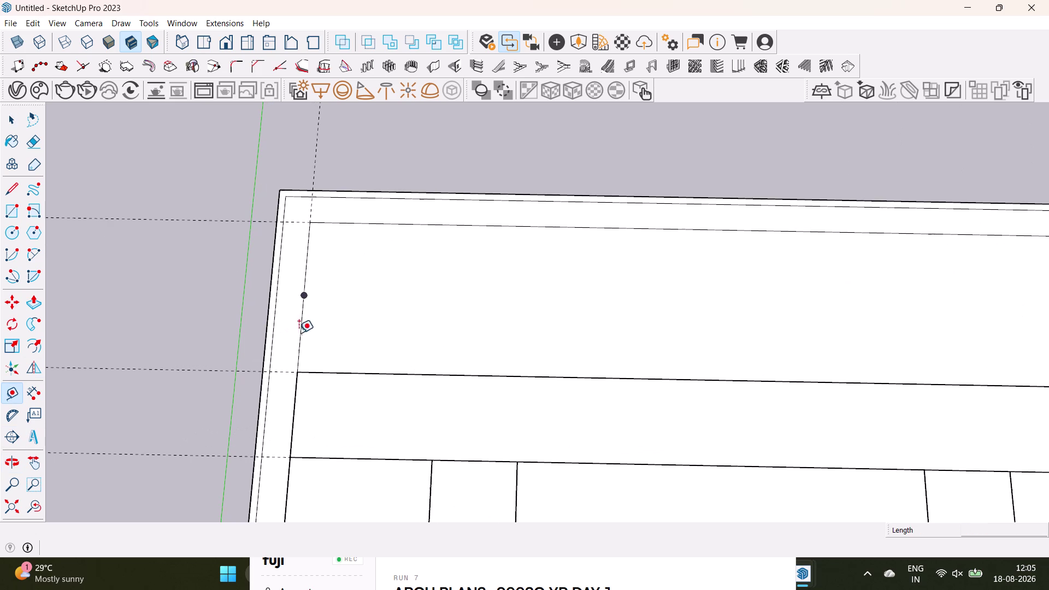
Place a guide 1 inch from the left inner wall, then undo it.
click(300, 337)
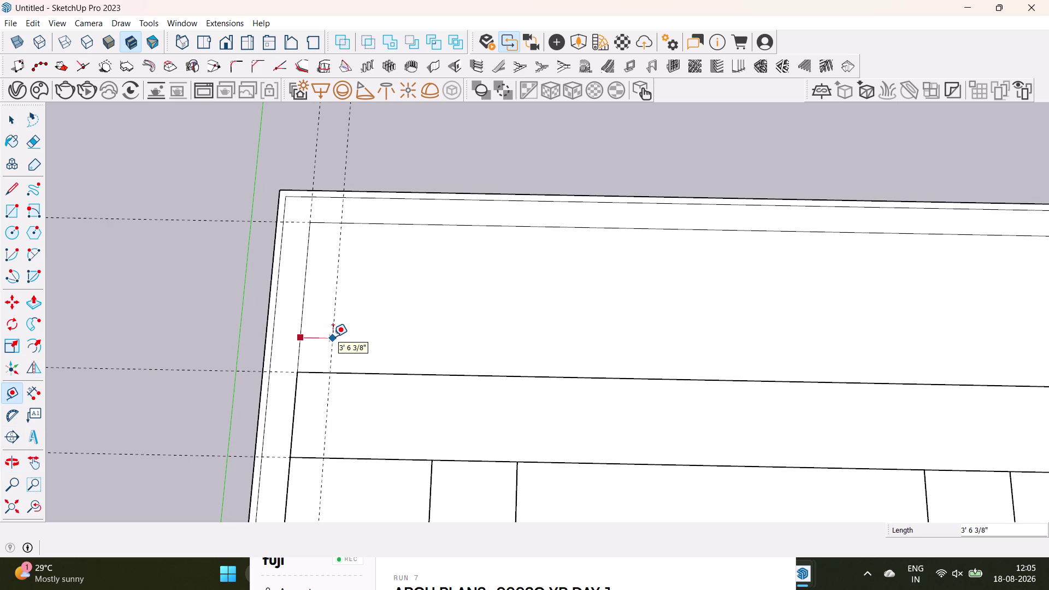
key(9)
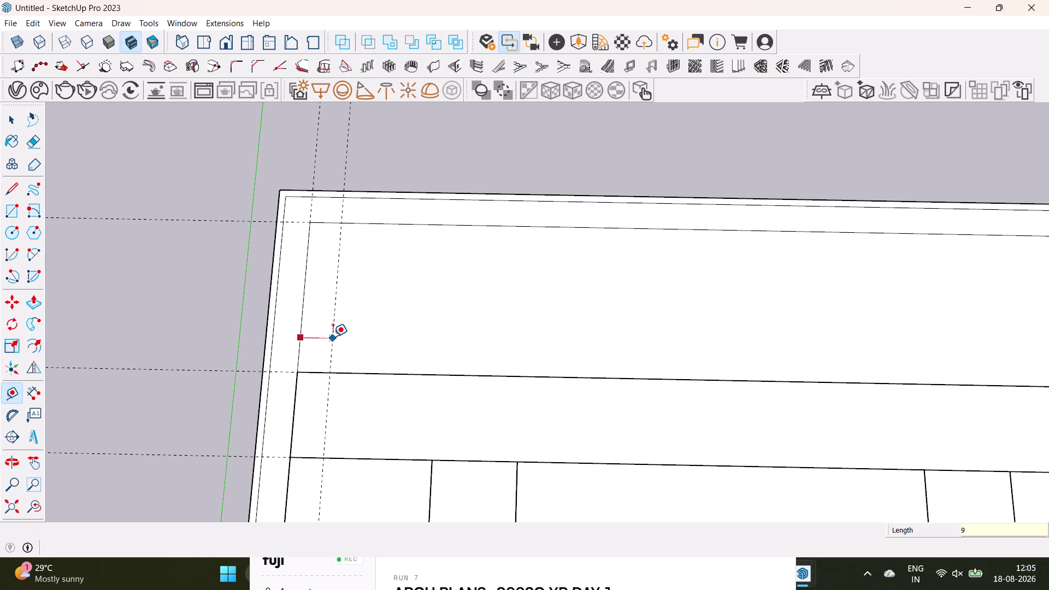
key(BackSpace)
key(2)
key(BackSpace)
text(1)
text(")
key(Return)
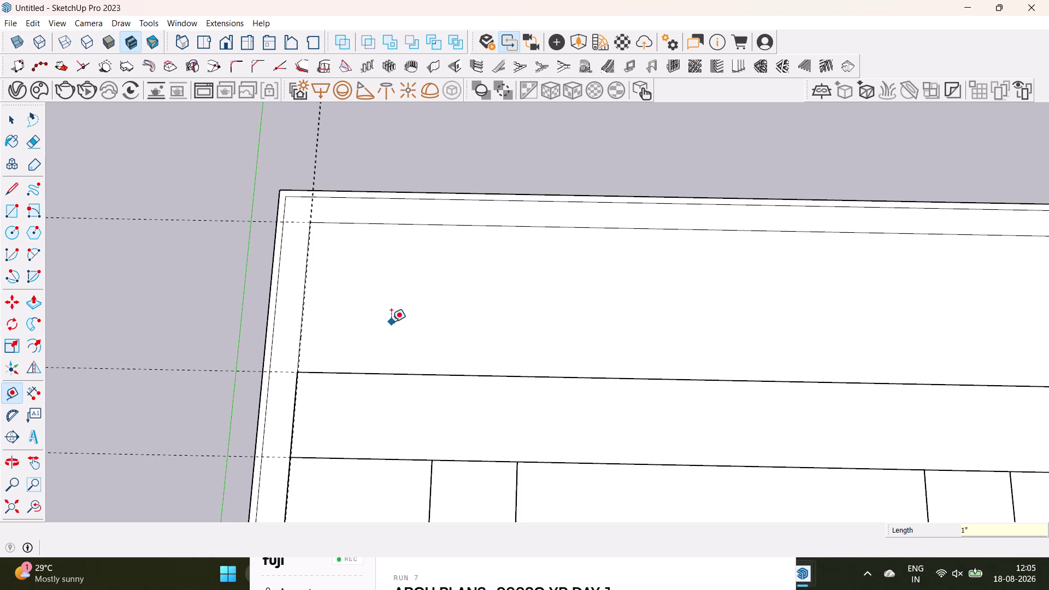
key(ctrl+z)
Place a guide 1 foot inside the left inner wall.
drag(300, 344, 308, 344)
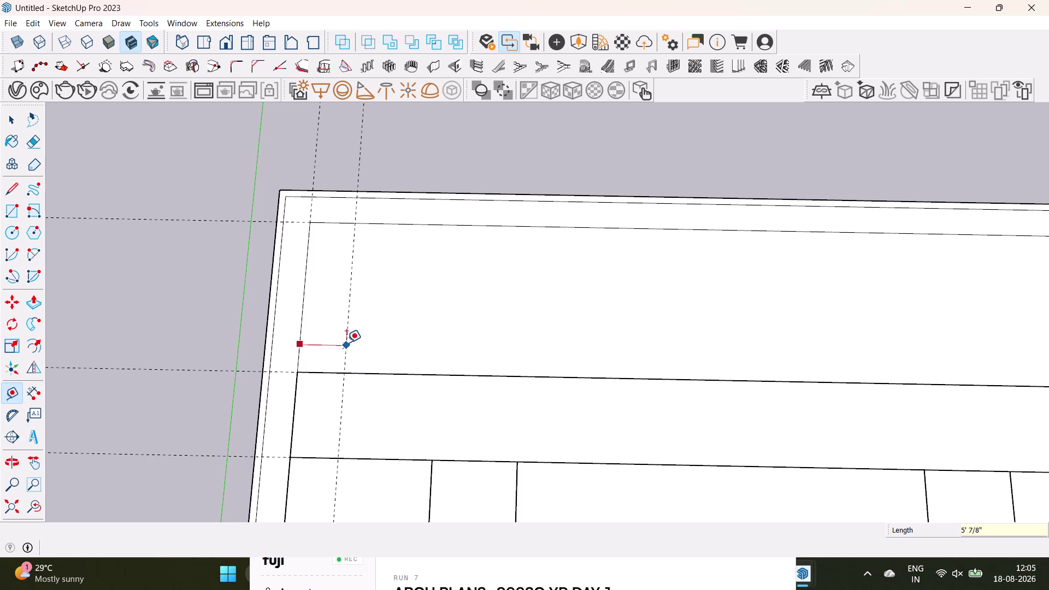
text(1')
key(Return)
scroll(down, 3)
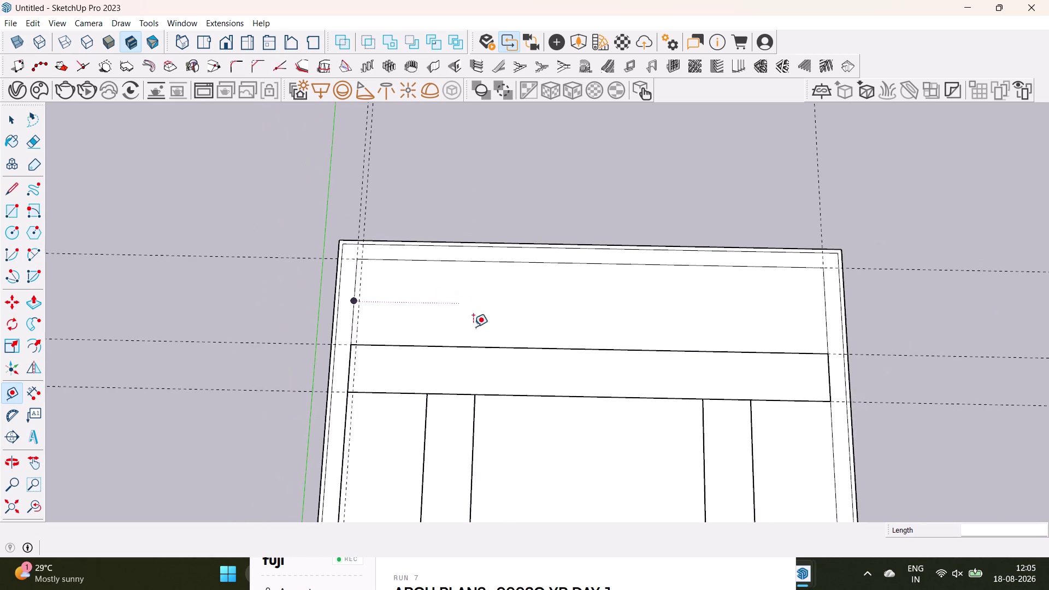
middle_drag(496, 333, 283, 374)
scroll(up, 3)
Place a guide 1 foot inside the right inner wall, then return to Select.
click(658, 349)
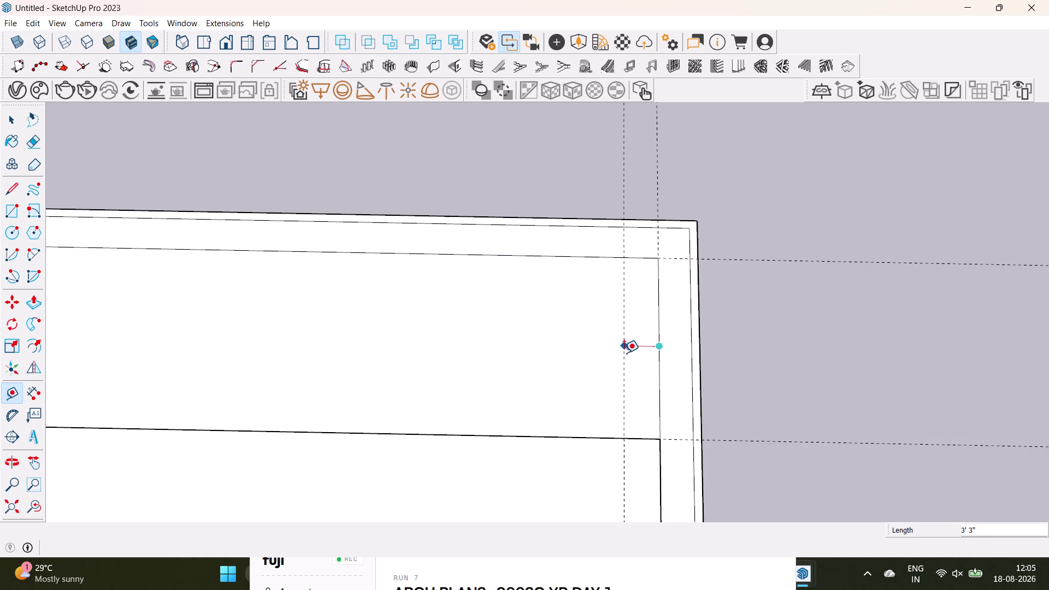
text(1')
key(Return)
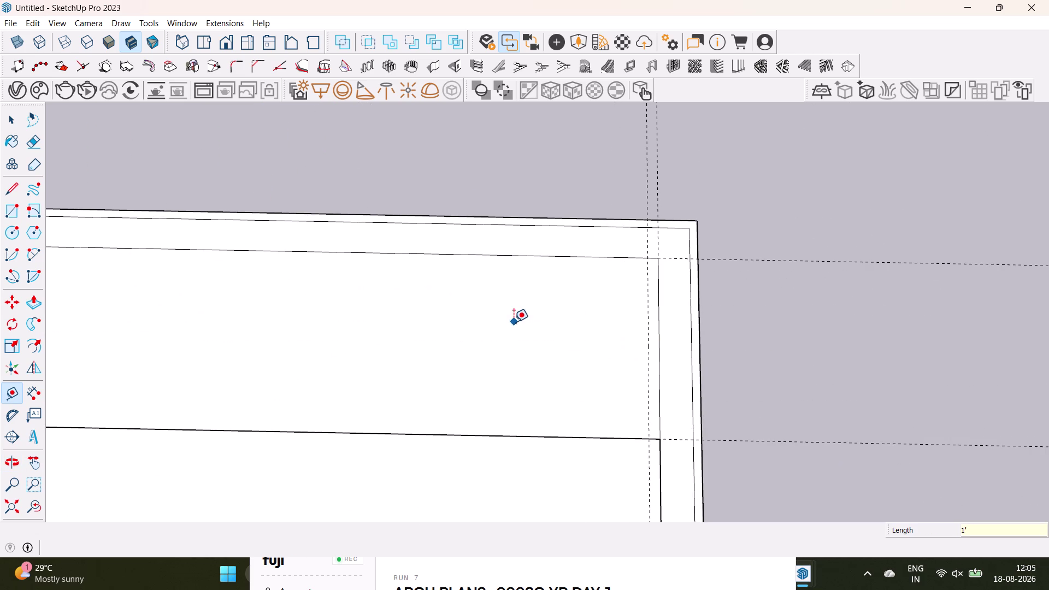
key(space)
scroll(down, 3)
middle_drag(513, 322, 804, 284)
scroll(down, 3)
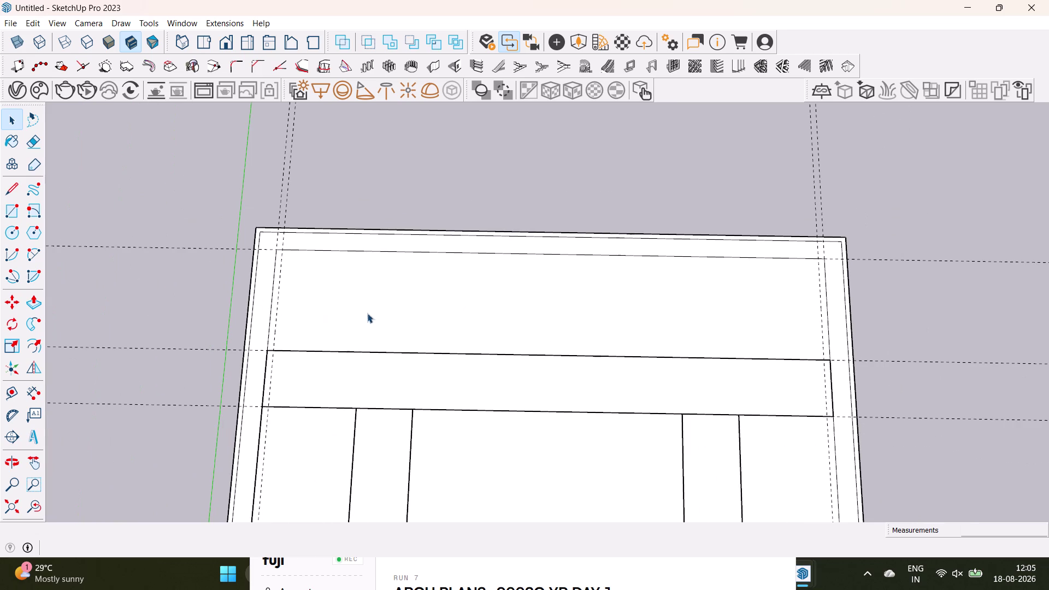
Measure across the plan from the left wall, undoing the overlong measurement.
click(13, 390)
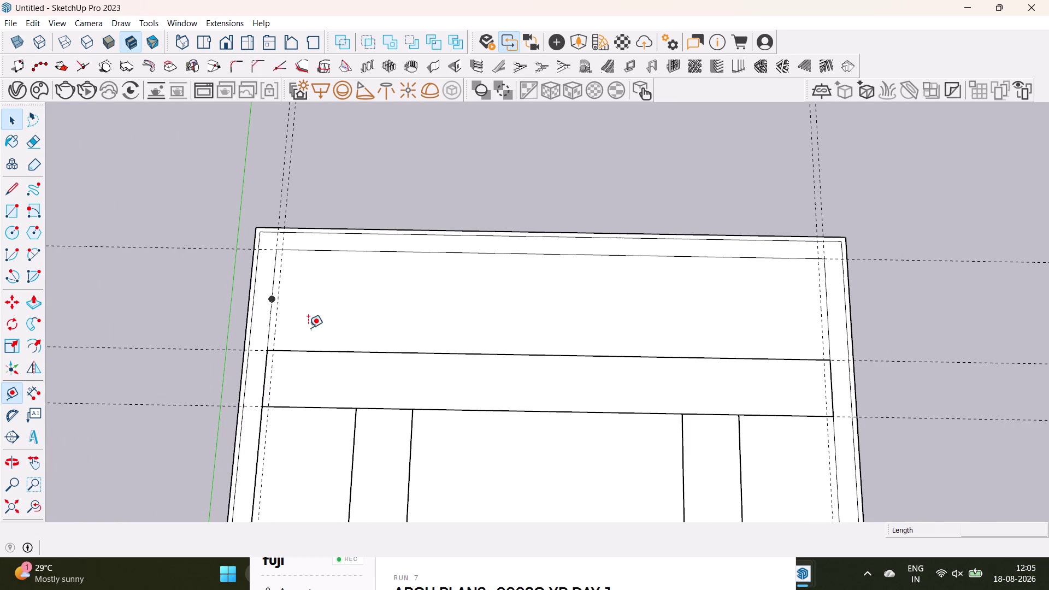
scroll(up, 3)
drag(244, 313, 250, 311)
scroll(down, 3)
middle_drag(835, 334, 664, 322)
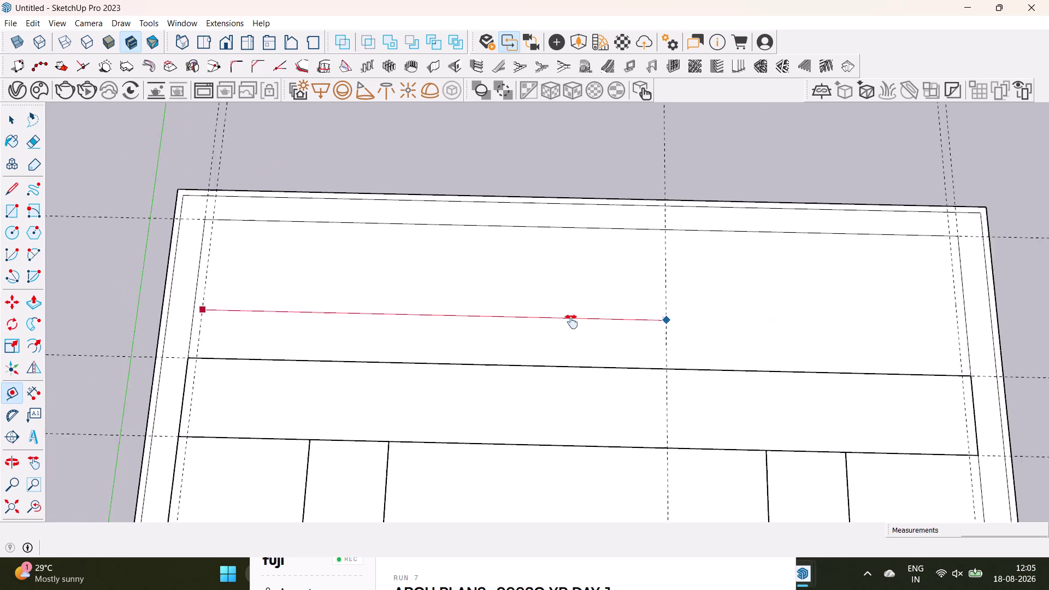
middle_drag(664, 322, 460, 339)
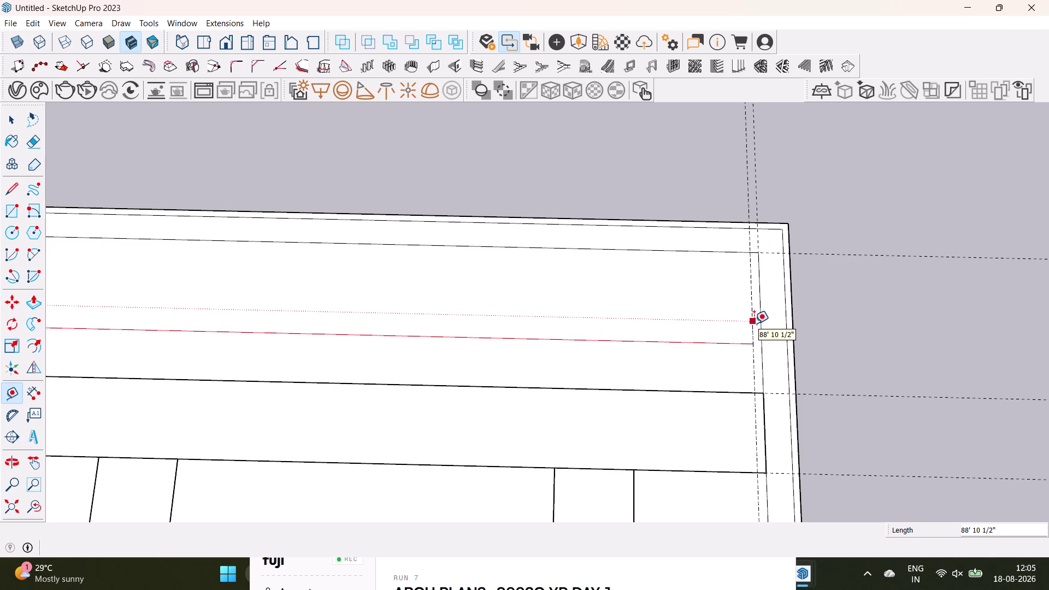
key(ctrl+z)
key(ctrl+z)
Pan back toward the left wall and start a new measurement from the inner wall.
scroll(down, 3)
middle_drag(517, 326, 528, 320)
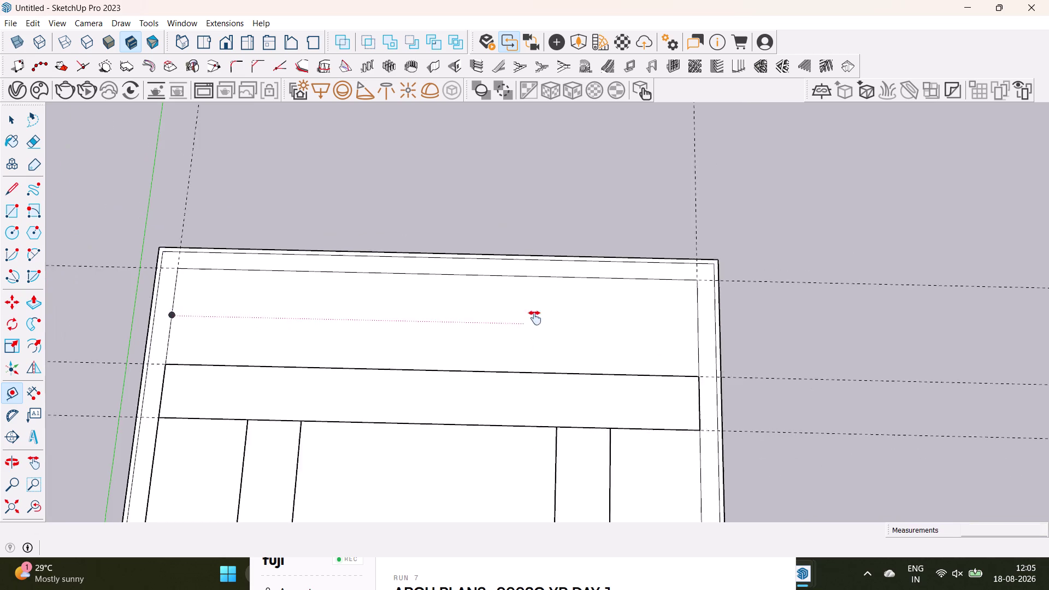
middle_drag(528, 320, 751, 301)
scroll(up, 3)
click(394, 309)
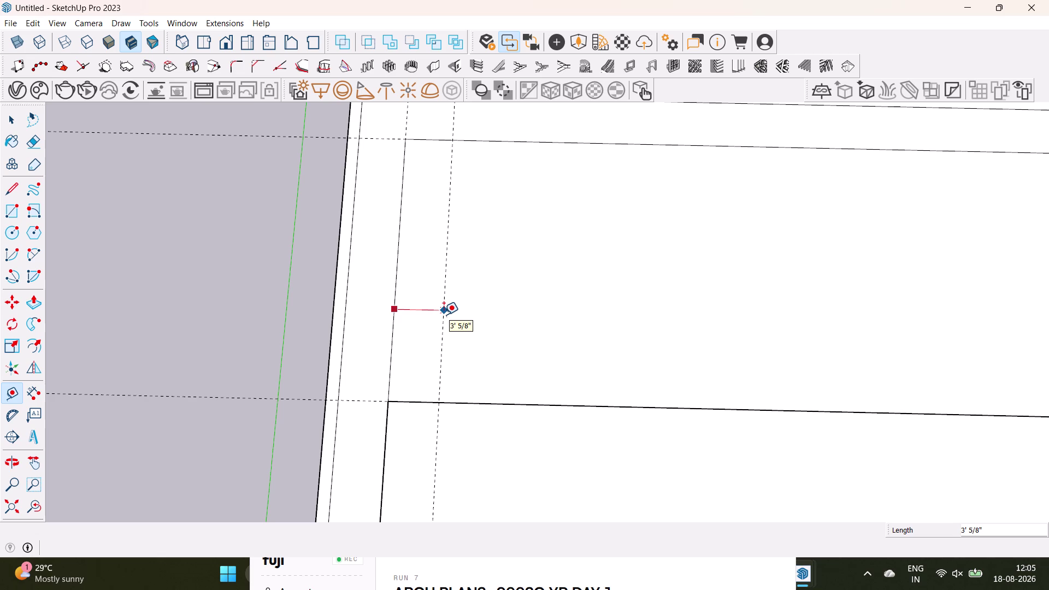
text(8)
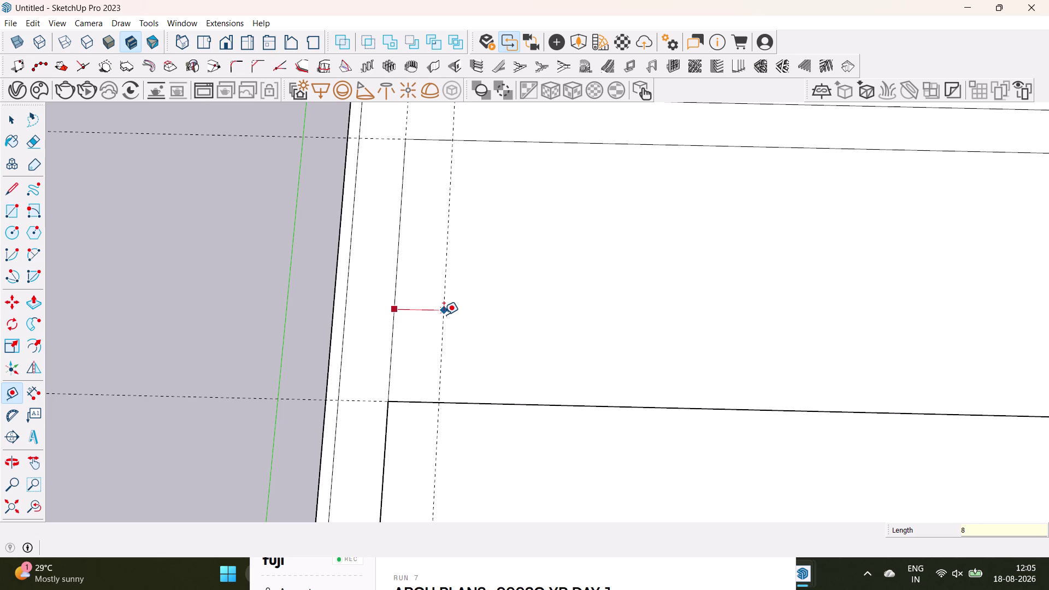
text(")
key(Return)
scroll(down, 3)
middle_drag(556, 284, 508, 283)
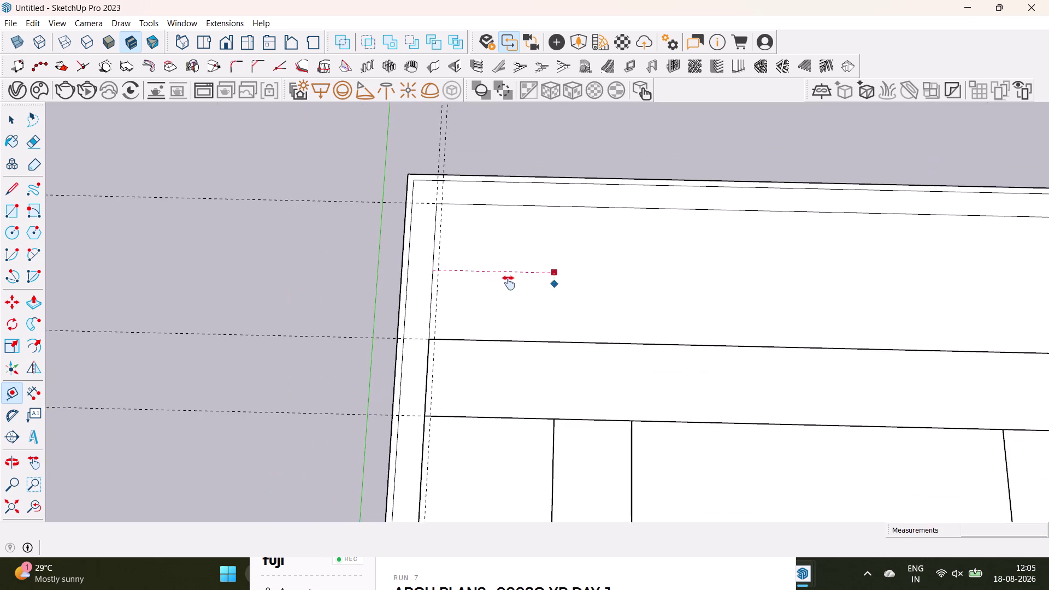
middle_drag(508, 283, 190, 323)
scroll(up, 3)
drag(844, 318, 831, 319)
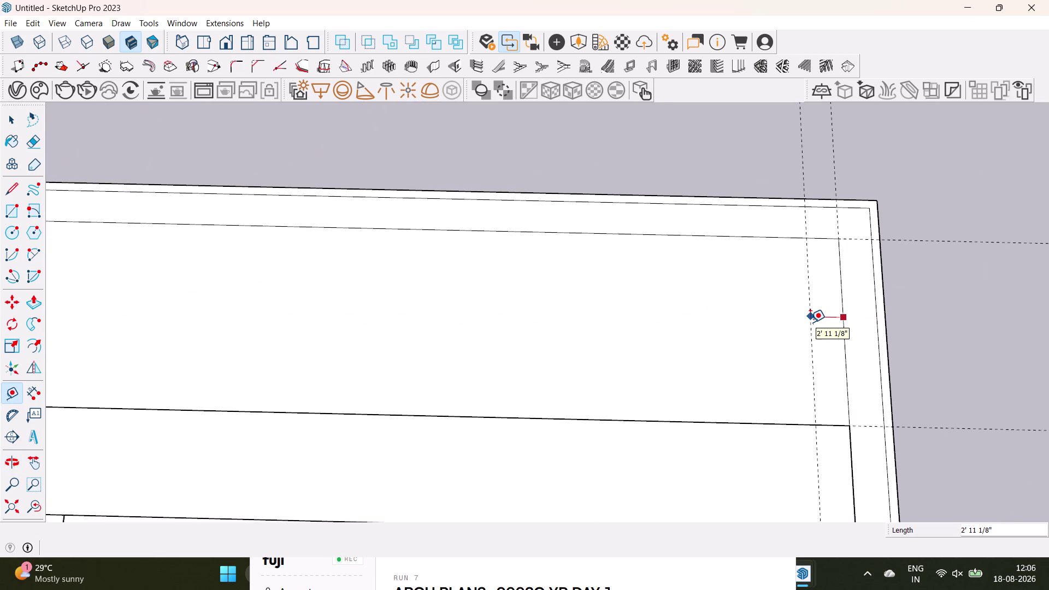
text(89)
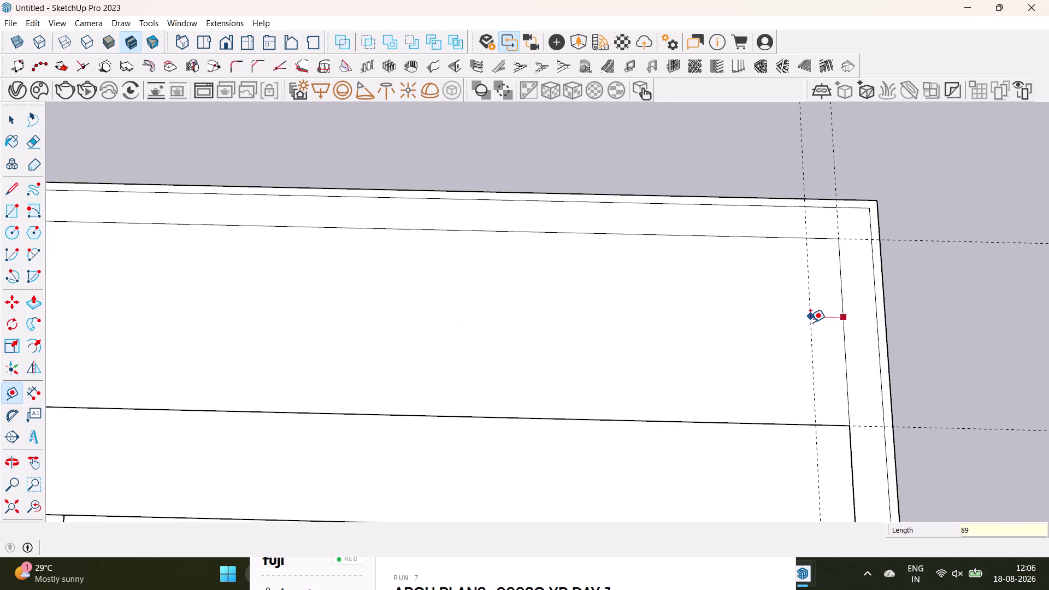
key(BackSpace)
key(shift+quotedbl)
key(Return)
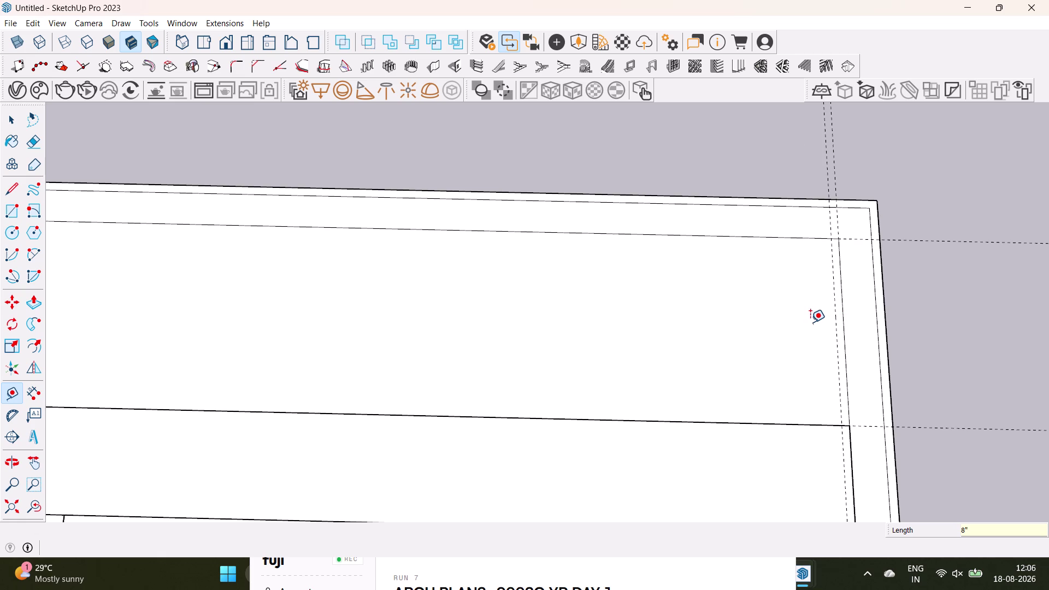
key(space)
scroll(down, 3)
middle_drag(547, 342, 710, 331)
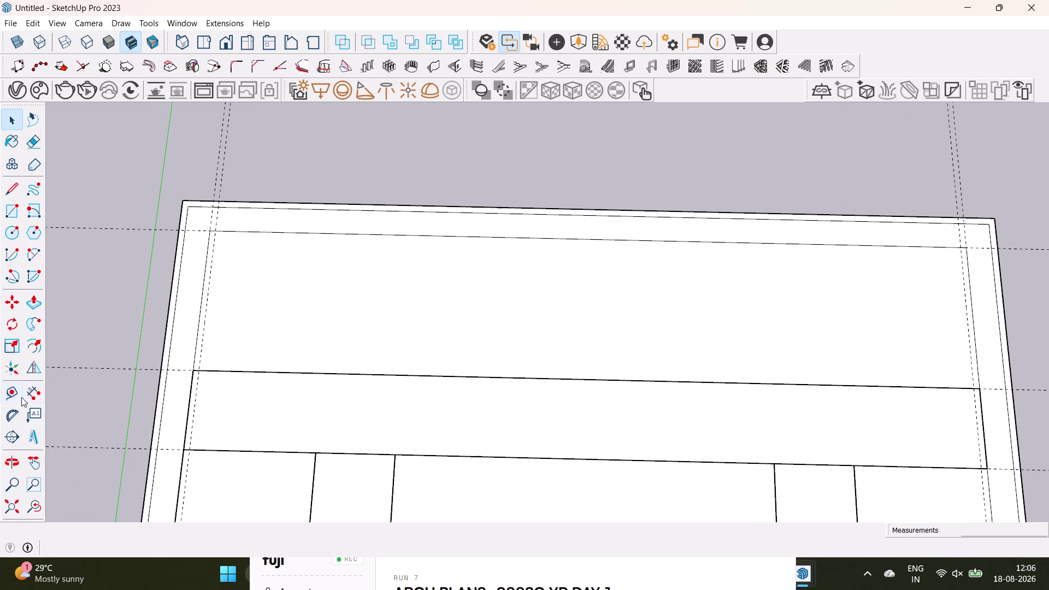
click(15, 393)
drag(205, 322, 210, 320)
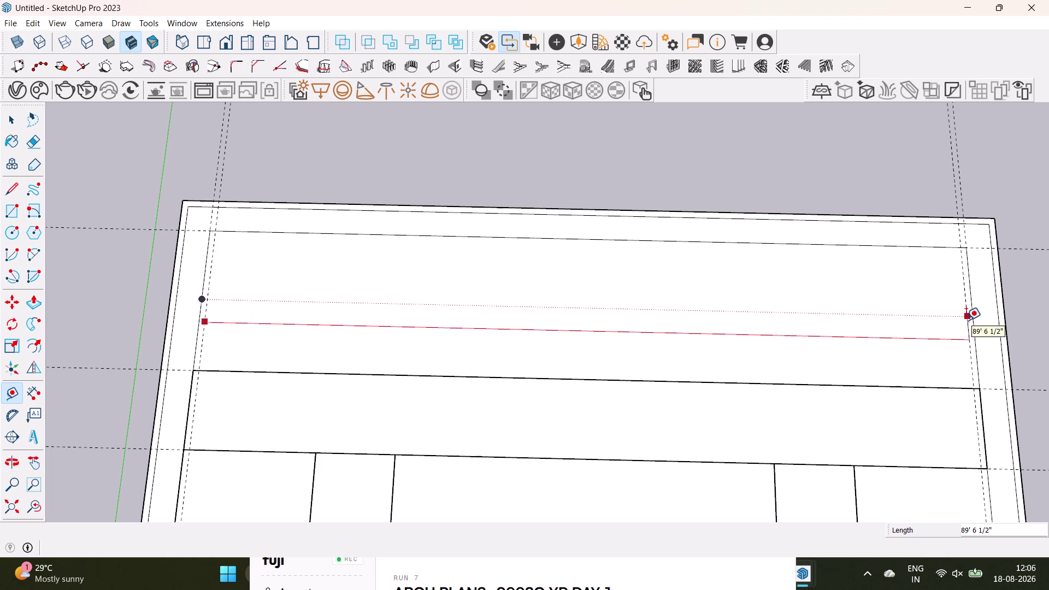
key(space)
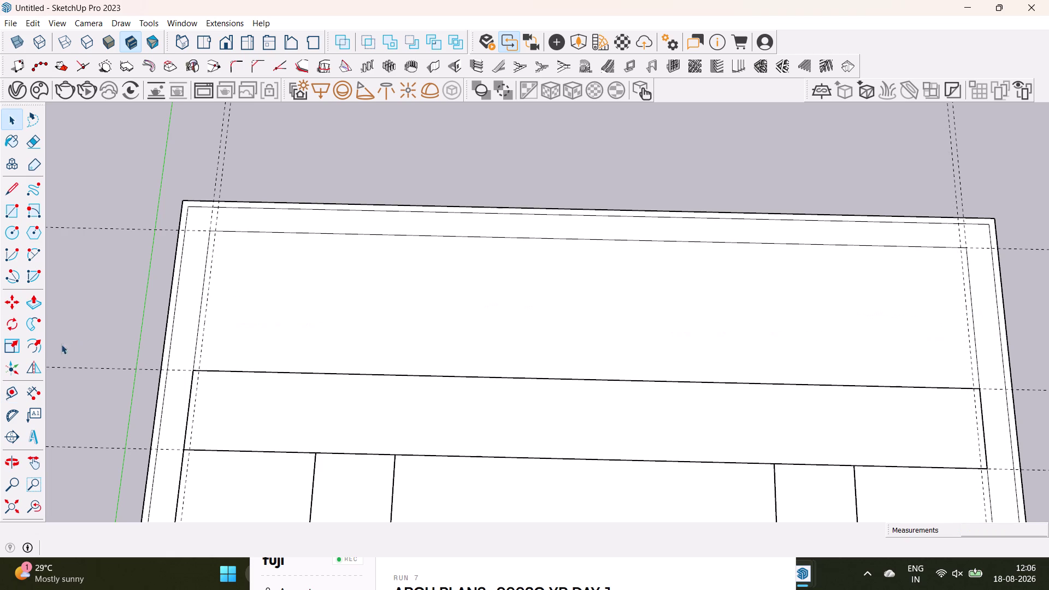
click(10, 389)
scroll(up, 3)
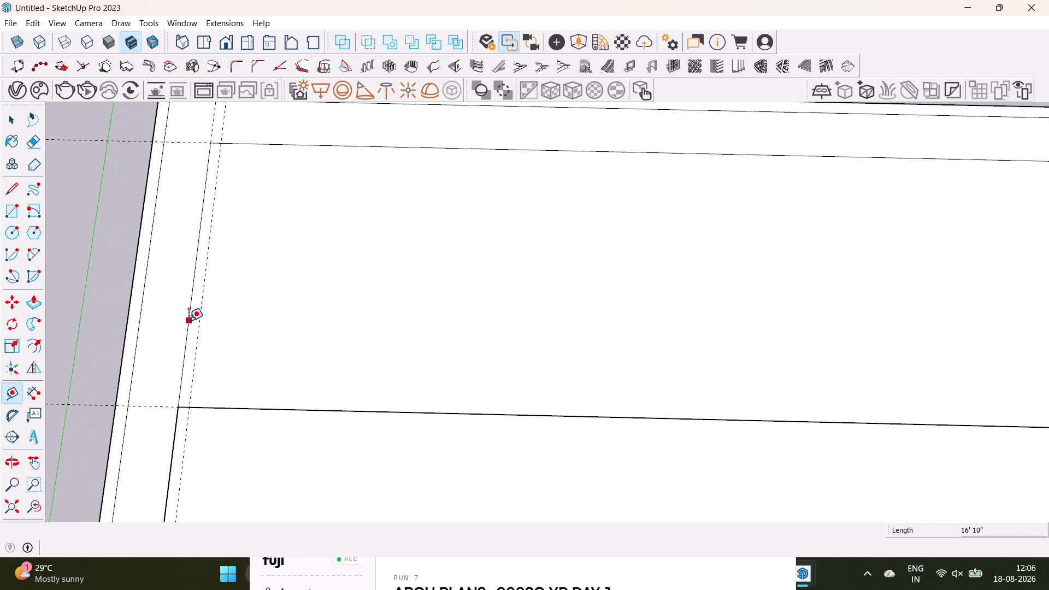
click(189, 320)
key(space)
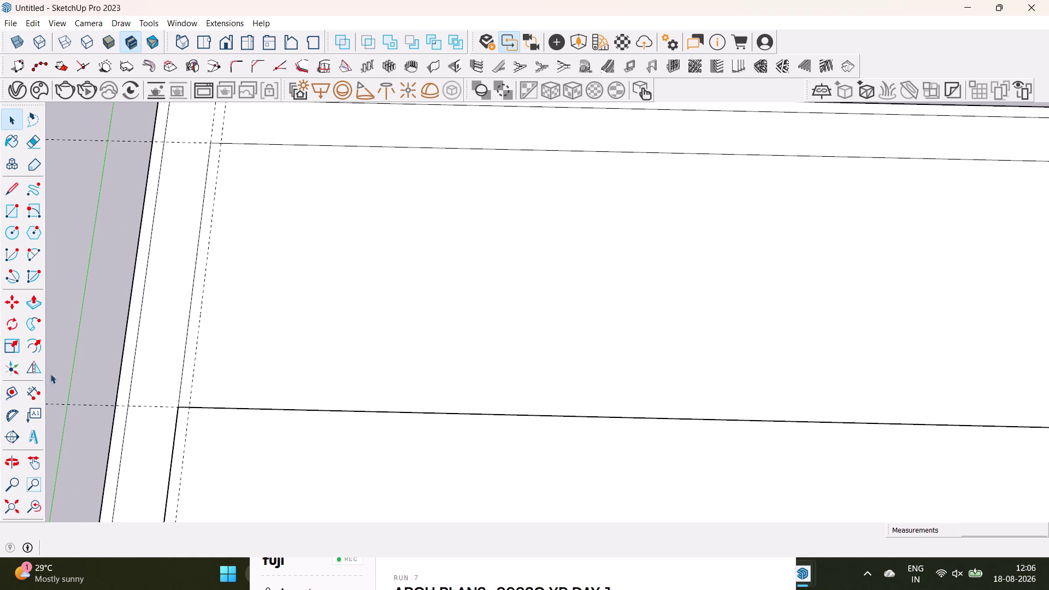
click(14, 389)
scroll(up, 3)
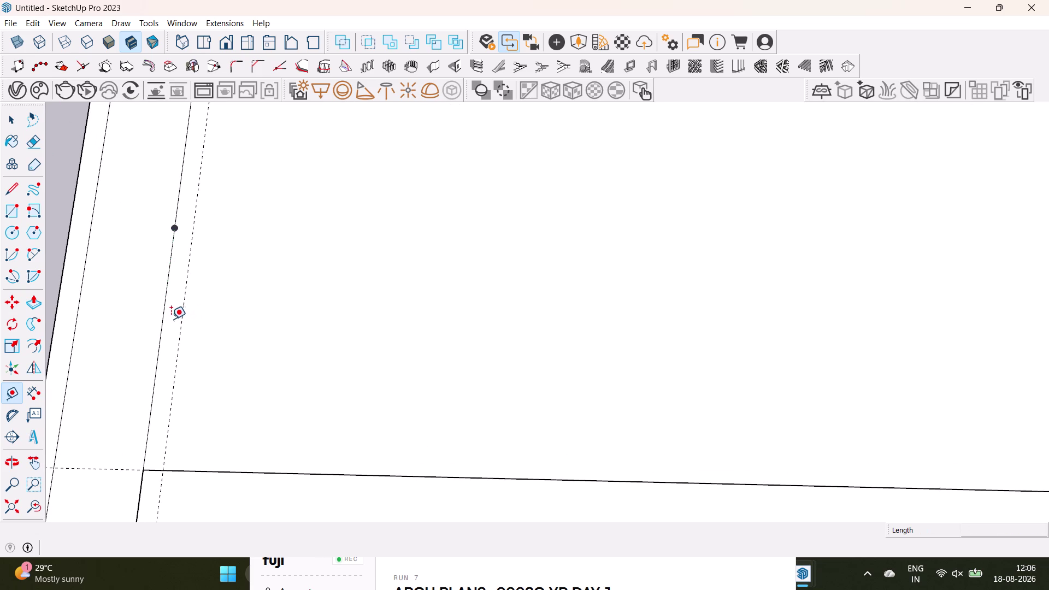
click(168, 319)
key(space)
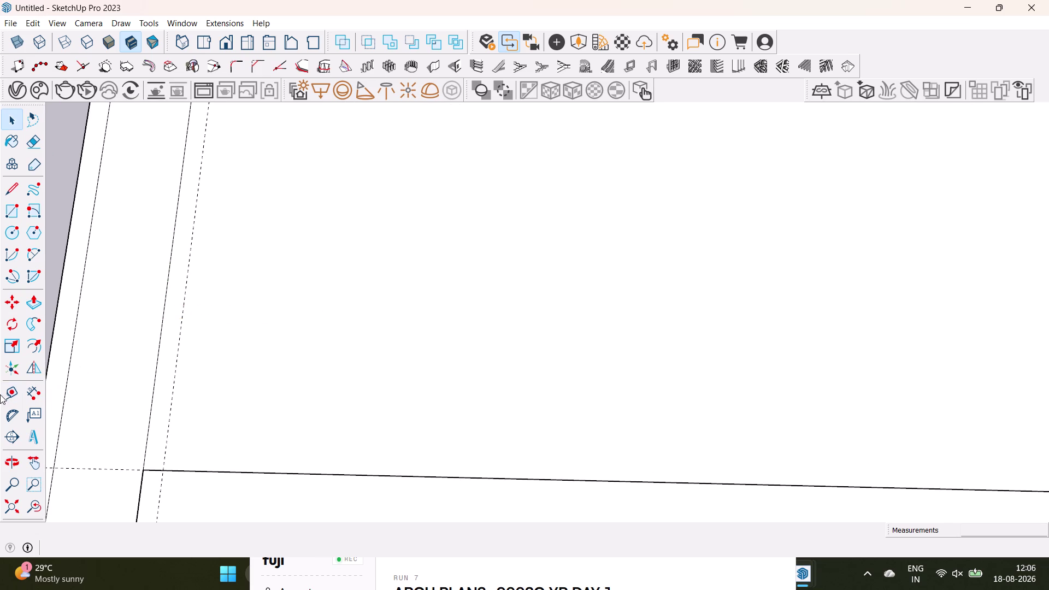
drag(10, 190, 17, 188)
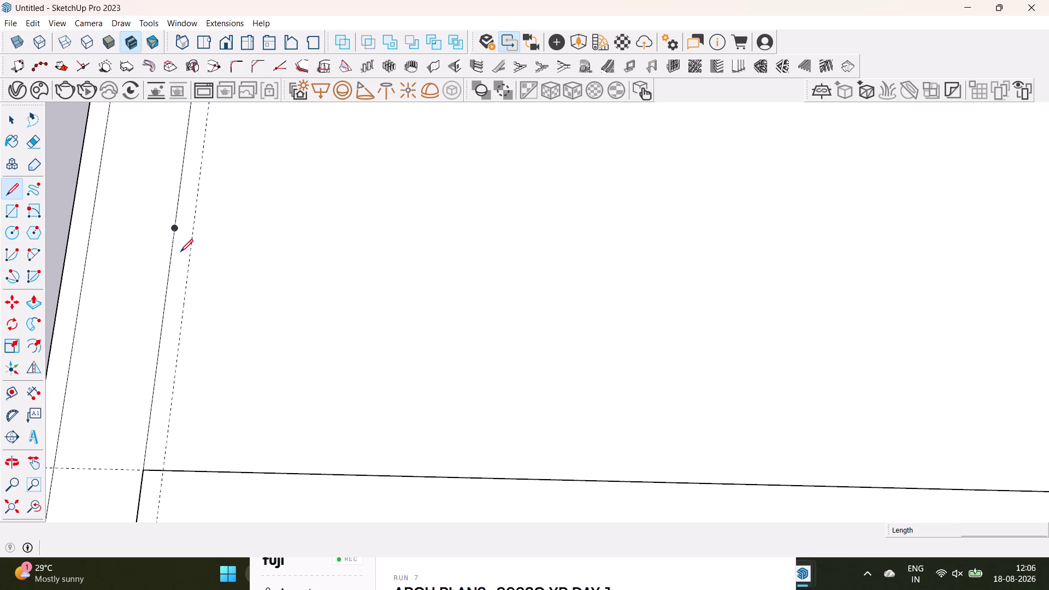
click(180, 252)
key(space)
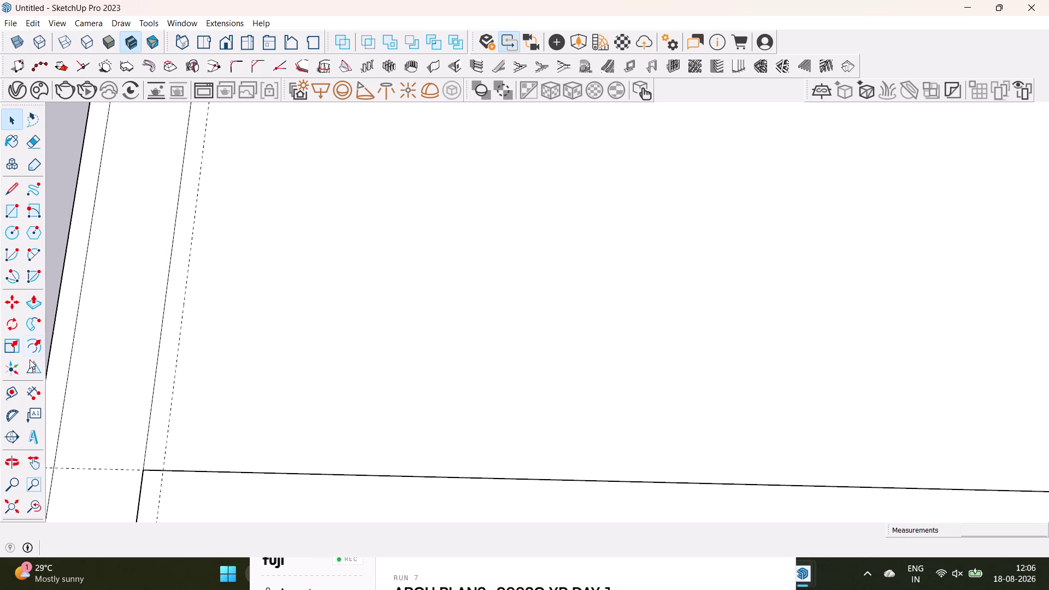
click(10, 396)
drag(157, 362, 162, 361)
scroll(down, 3)
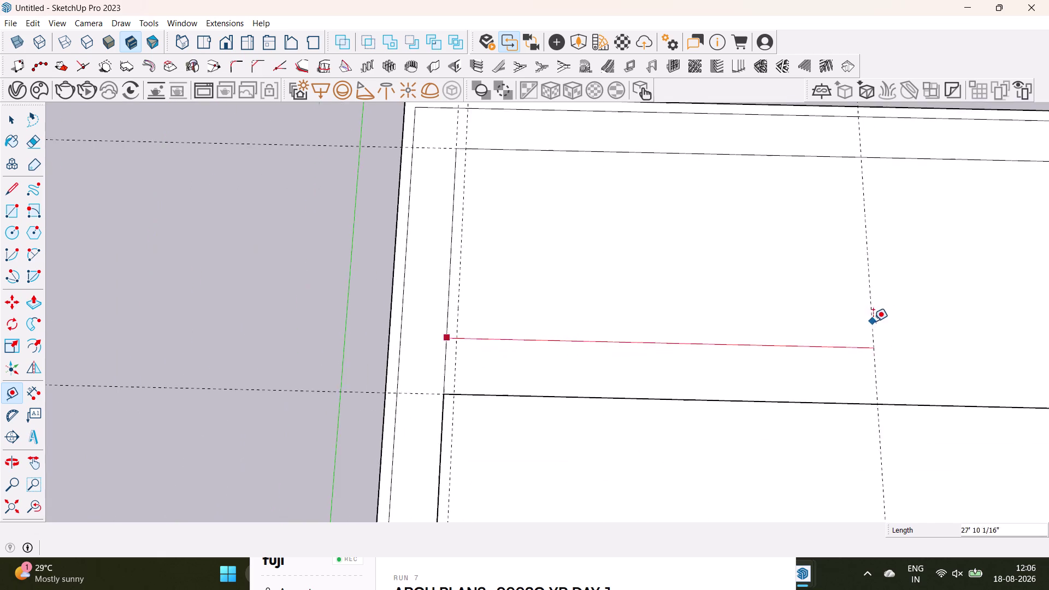
middle_drag(894, 316, 457, 364)
scroll(down, 3)
middle_drag(903, 347, 523, 327)
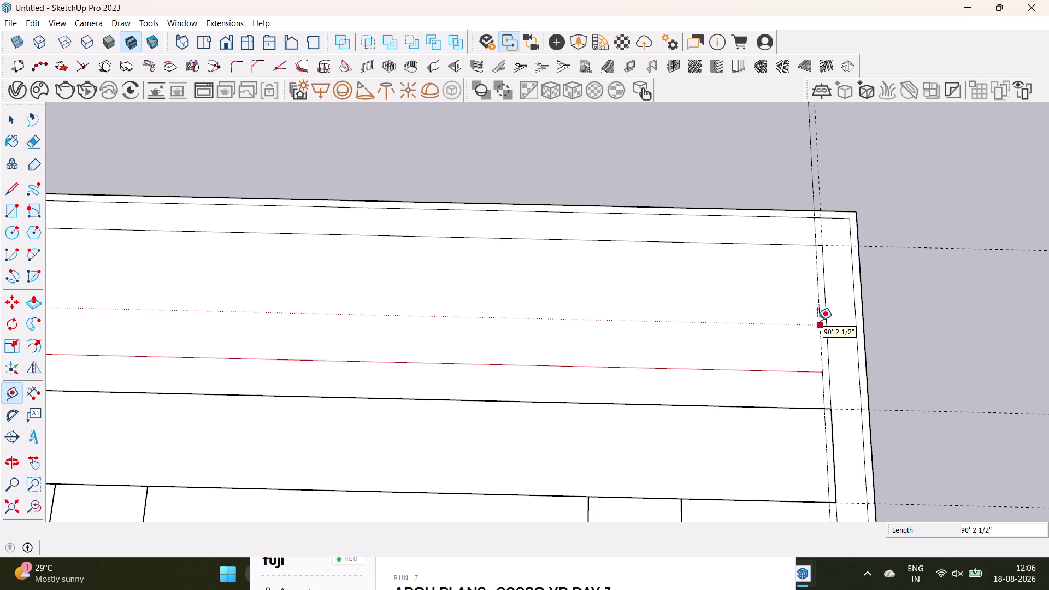
scroll(down, 3)
middle_drag(817, 320, 854, 316)
scroll(up, 3)
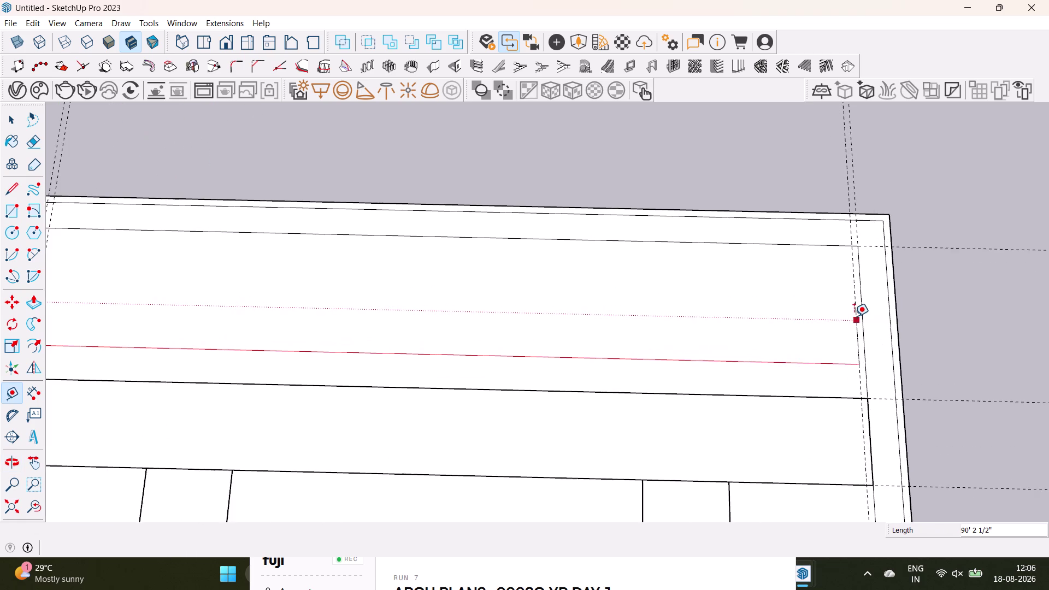
scroll(up, 3)
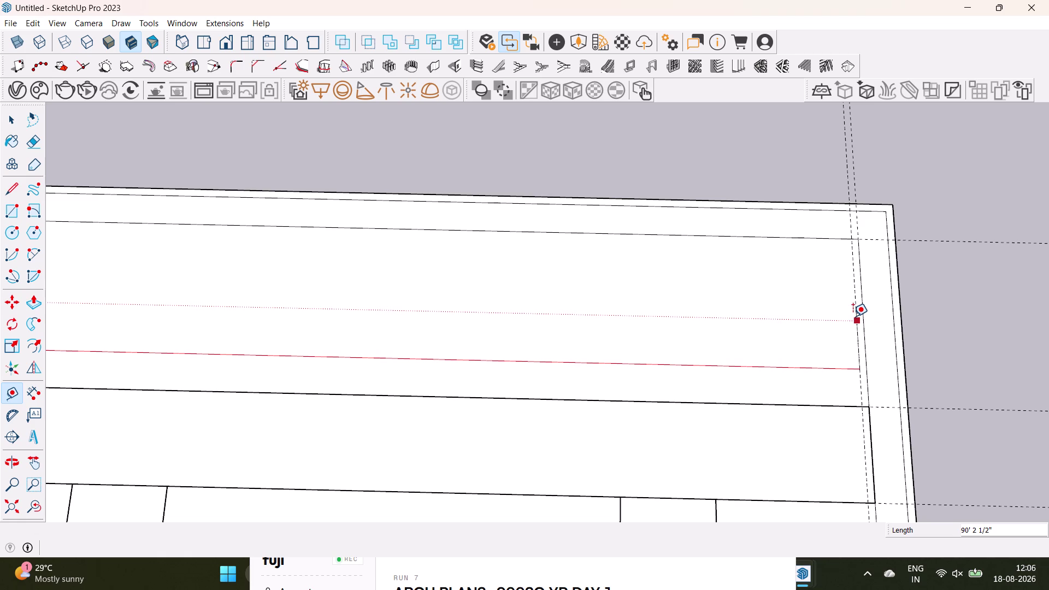
key(space)
scroll(down, 3)
middle_drag(573, 298, 835, 308)
scroll(up, 3)
middle_drag(510, 307, 312, 299)
middle_drag(422, 338, 576, 351)
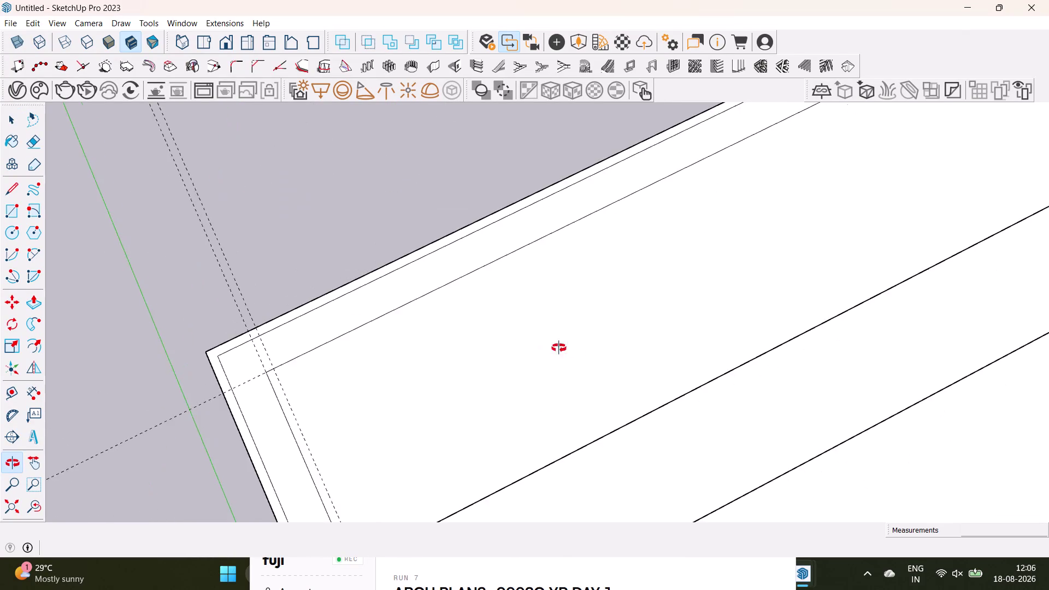
middle_drag(577, 351, 410, 311)
middle_drag(755, 389, 661, 340)
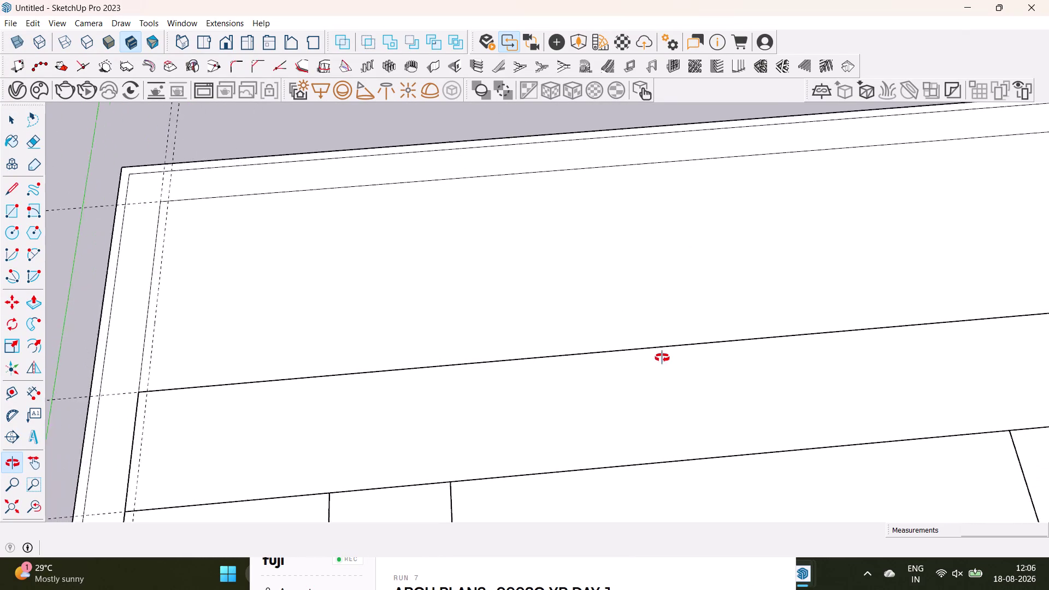
middle_drag(661, 339, 662, 386)
scroll(down, 3)
middle_drag(727, 364, 534, 358)
middle_drag(726, 425, 708, 405)
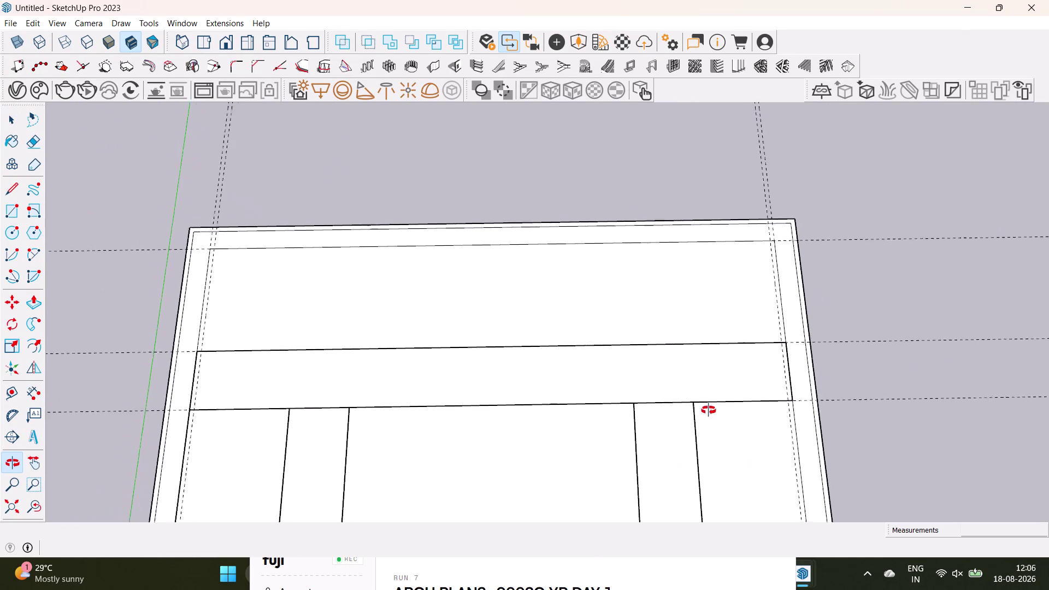
middle_drag(708, 406, 711, 448)
scroll(up, 3)
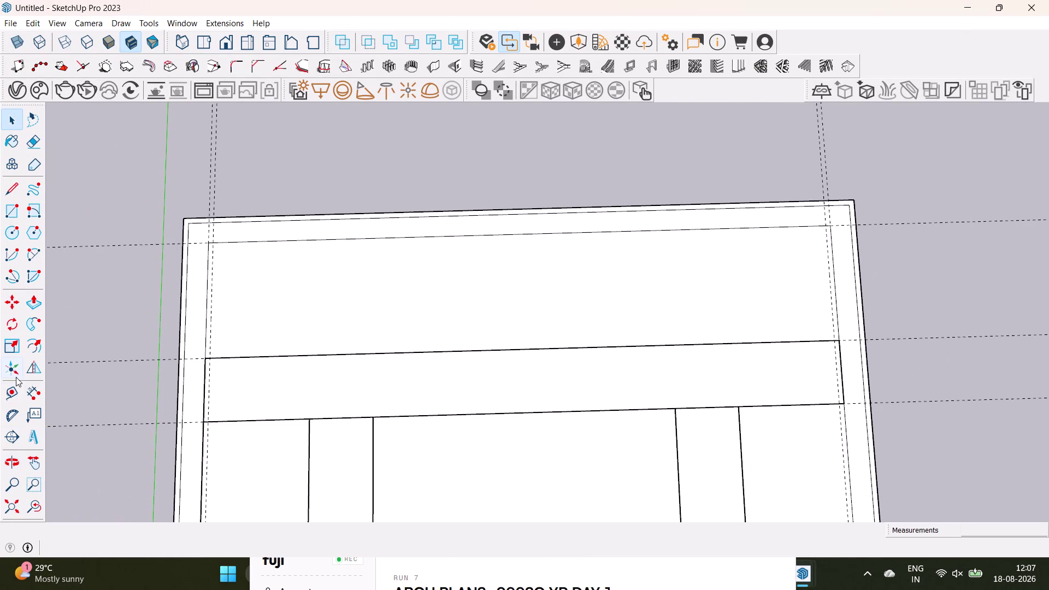
click(8, 400)
scroll(up, 3)
Place a vertical guide 10' from the left wall guide.
scroll(up, 3)
click(213, 333)
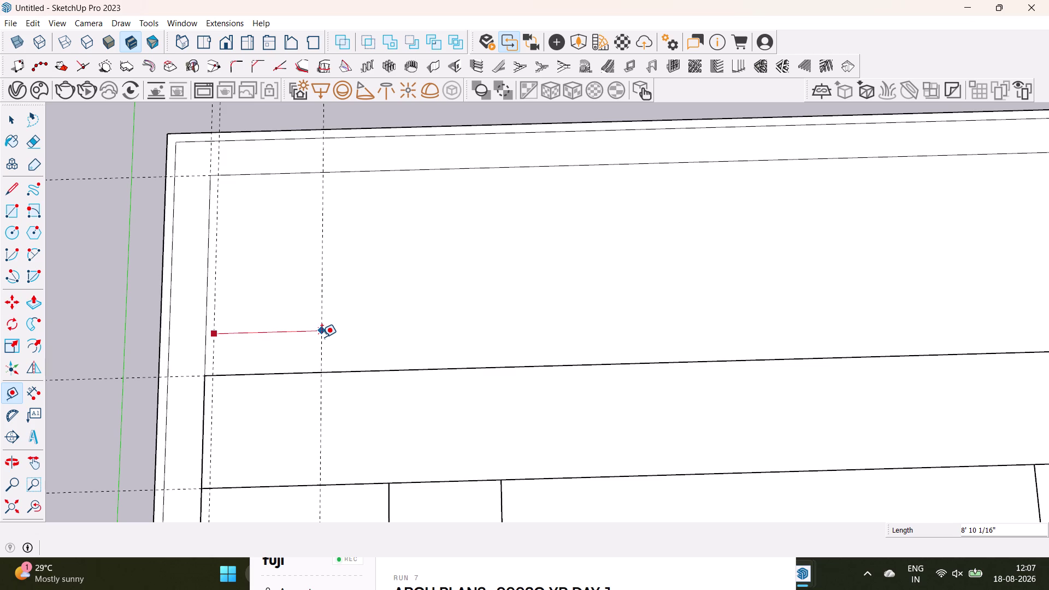
key(1)
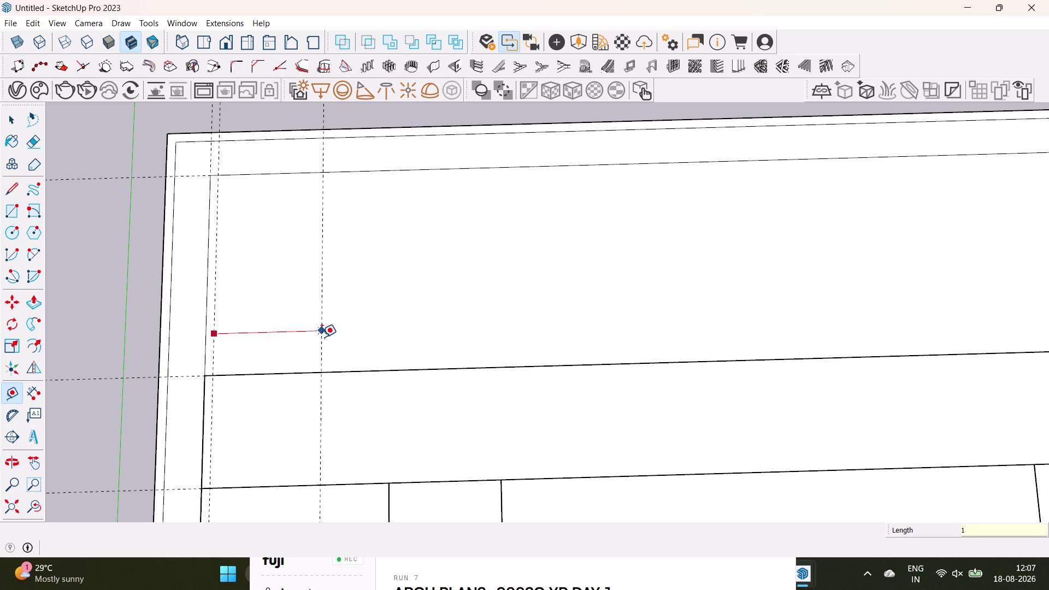
text(0')
key(Return)
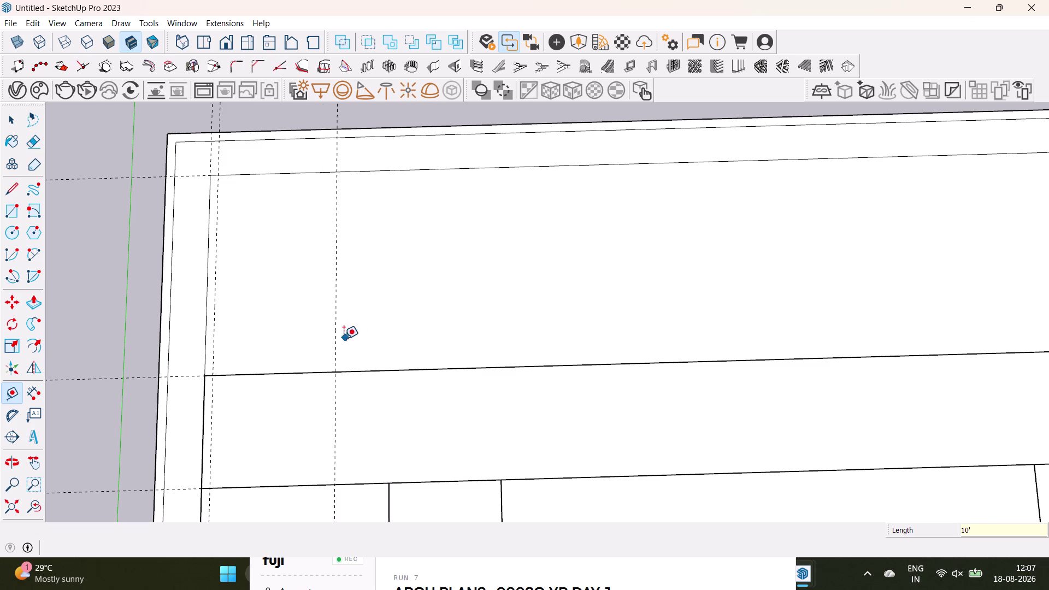
Offset a second guide 6" from the new 10' guide for the wall thickness.
click(335, 345)
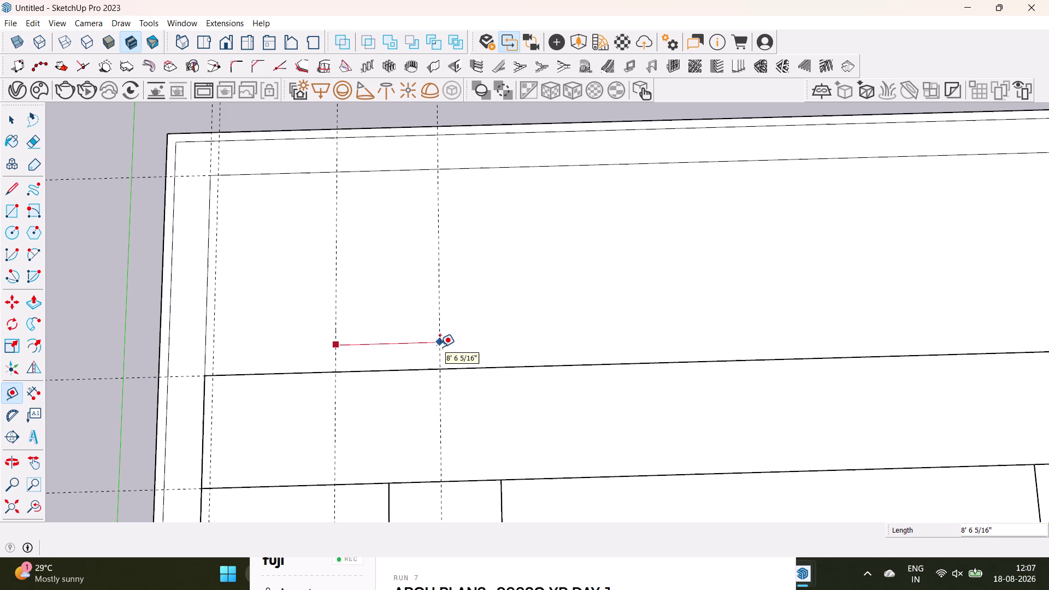
scroll(down, 3)
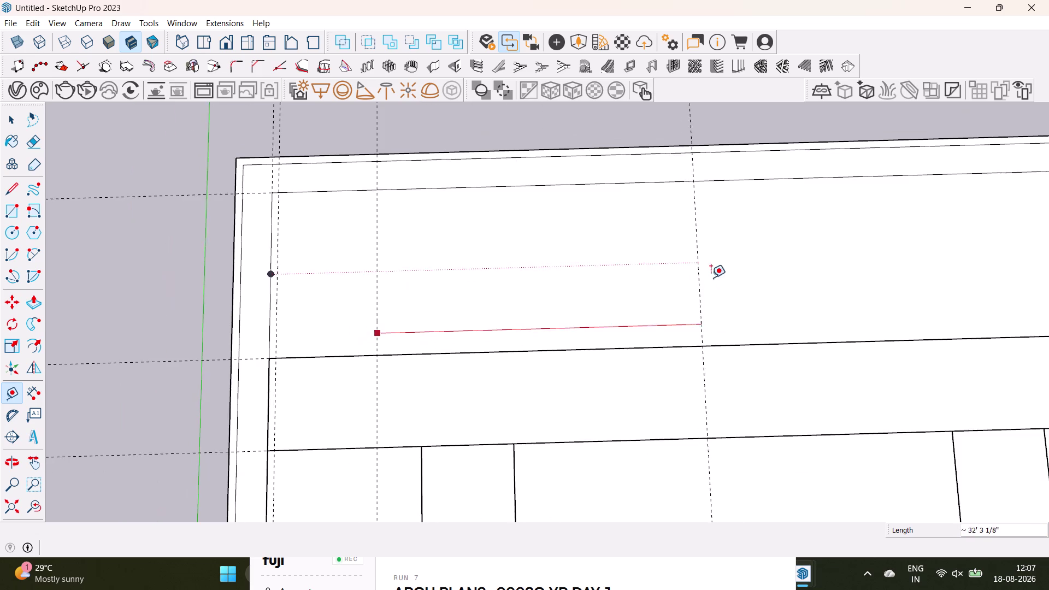
middle_drag(756, 290, 179, 293)
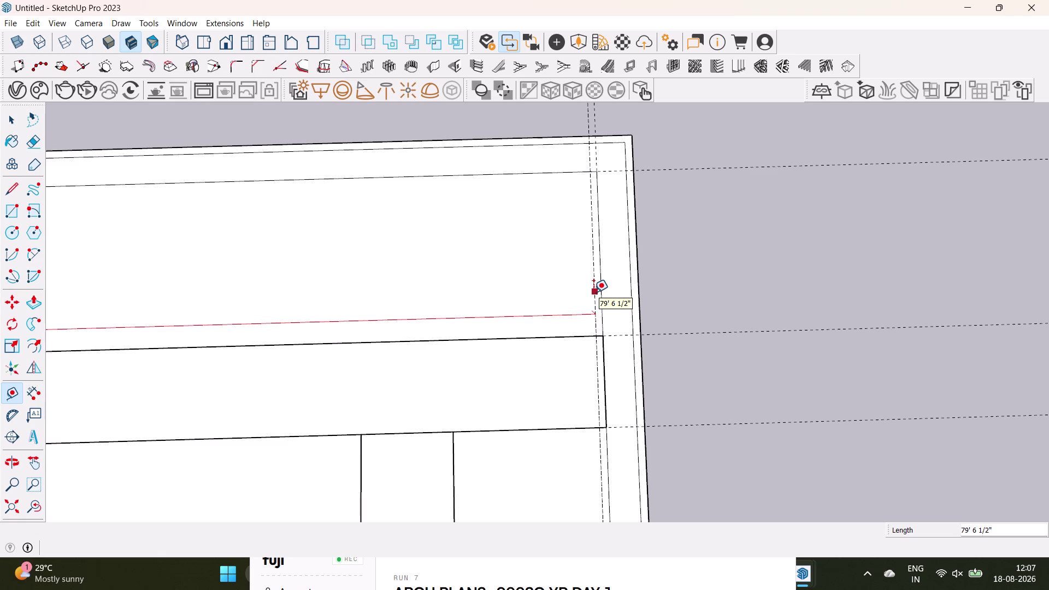
scroll(down, 3)
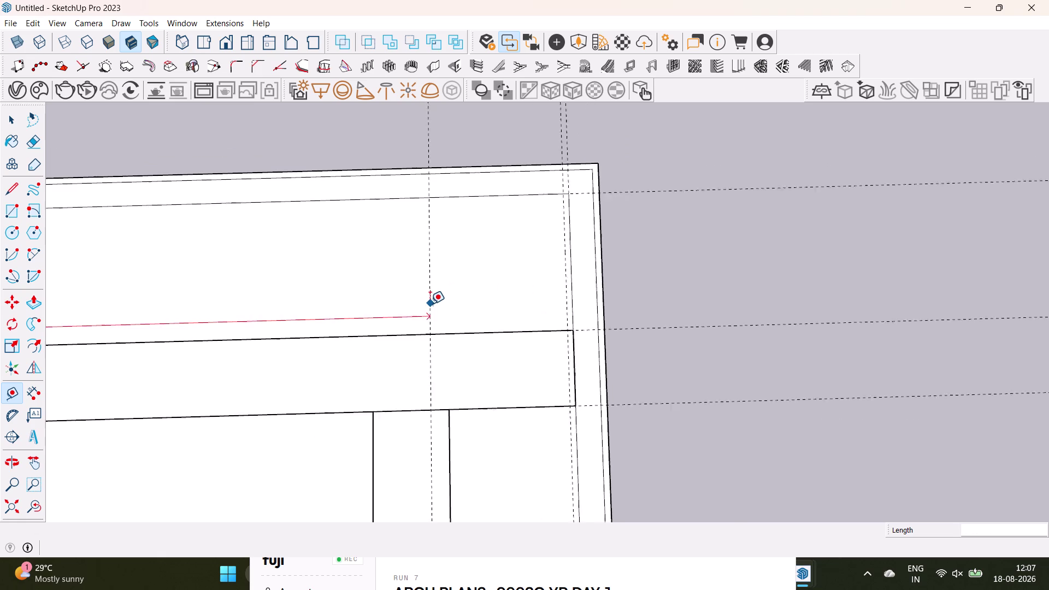
scroll(down, 3)
middle_drag(370, 287, 707, 308)
scroll(up, 3)
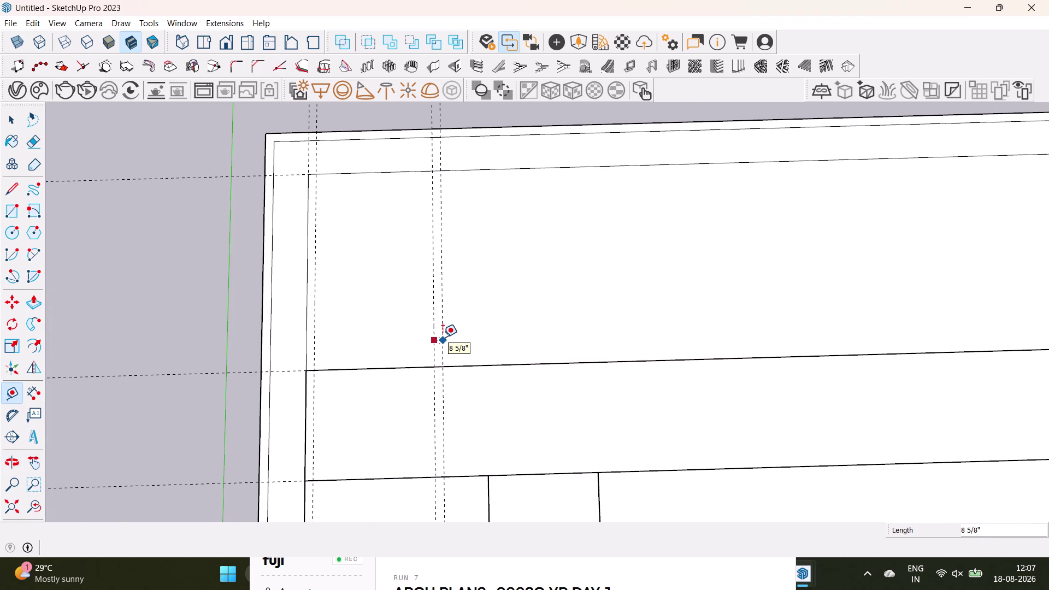
key(1)
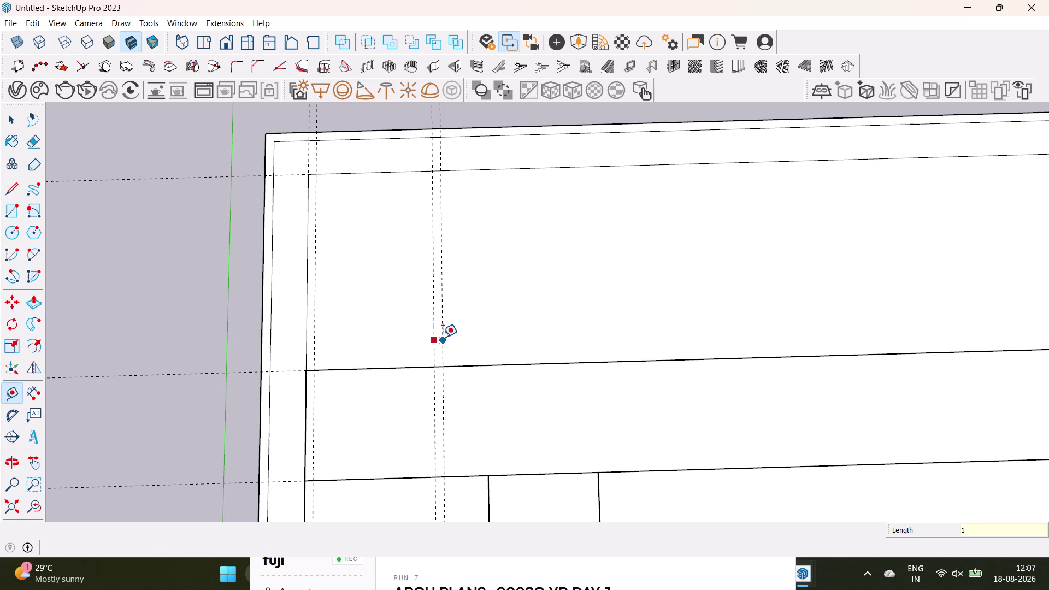
key(BackSpace)
text(6")
key(Return)
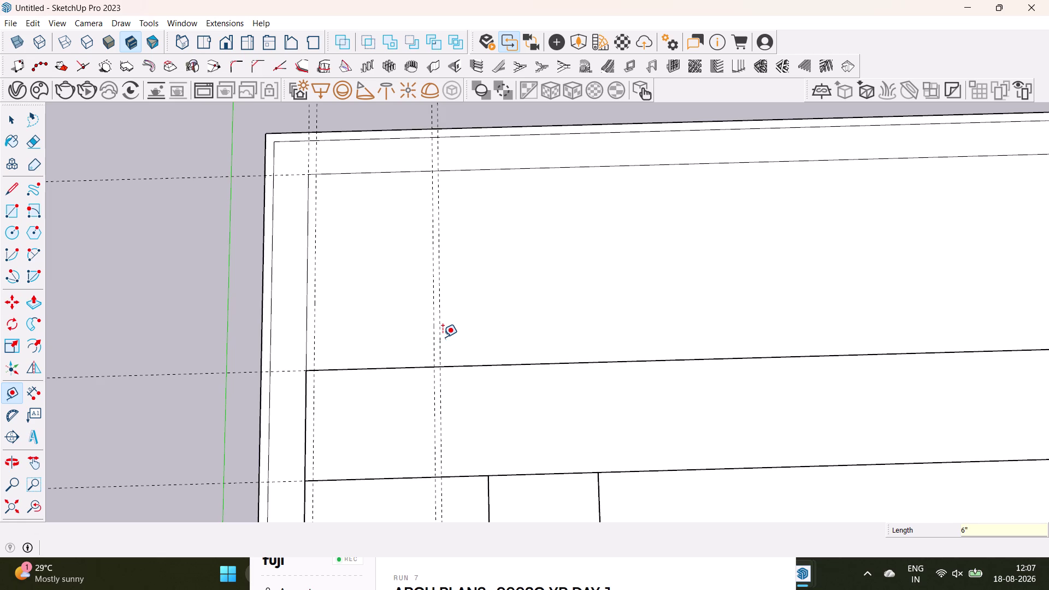
Cancel a stray measurement and re-level the view over the plan's left side.
drag(441, 337, 459, 334)
scroll(down, 3)
middle_drag(779, 314, 272, 337)
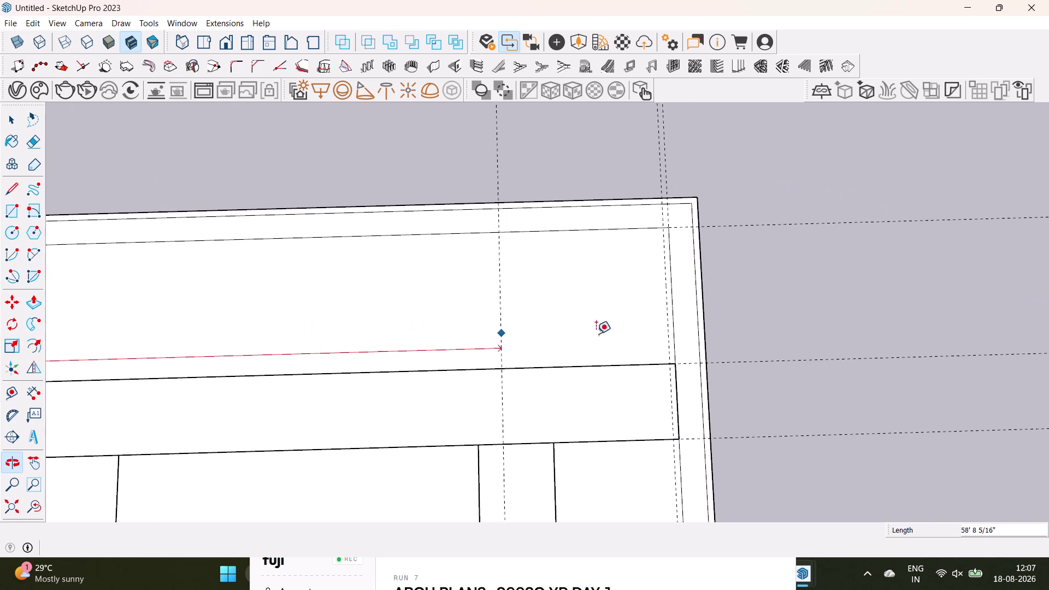
key(space)
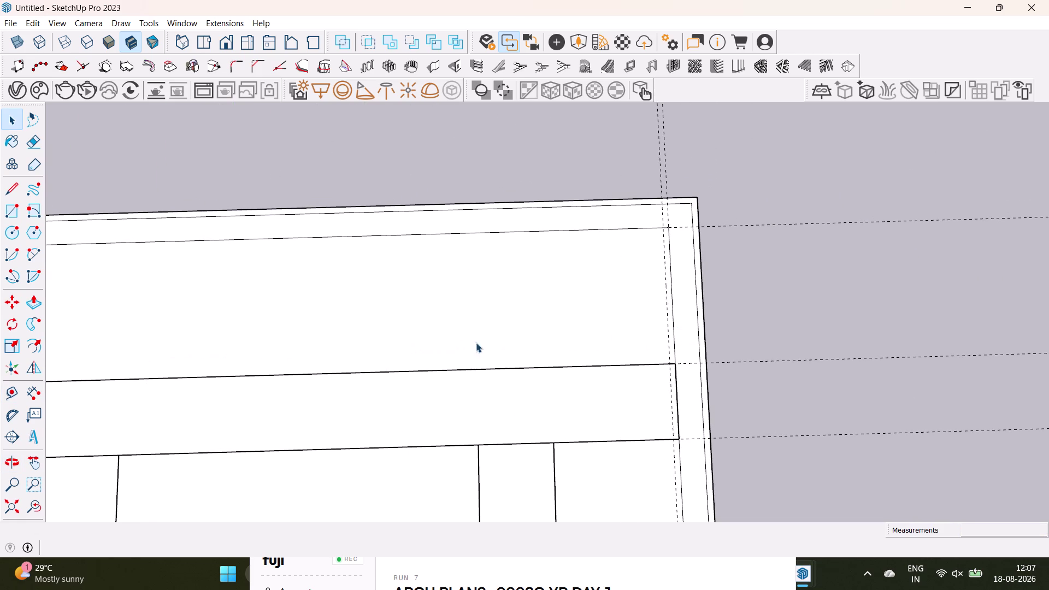
scroll(down, 3)
middle_drag(391, 324, 656, 318)
scroll(up, 3)
middle_drag(491, 325, 455, 283)
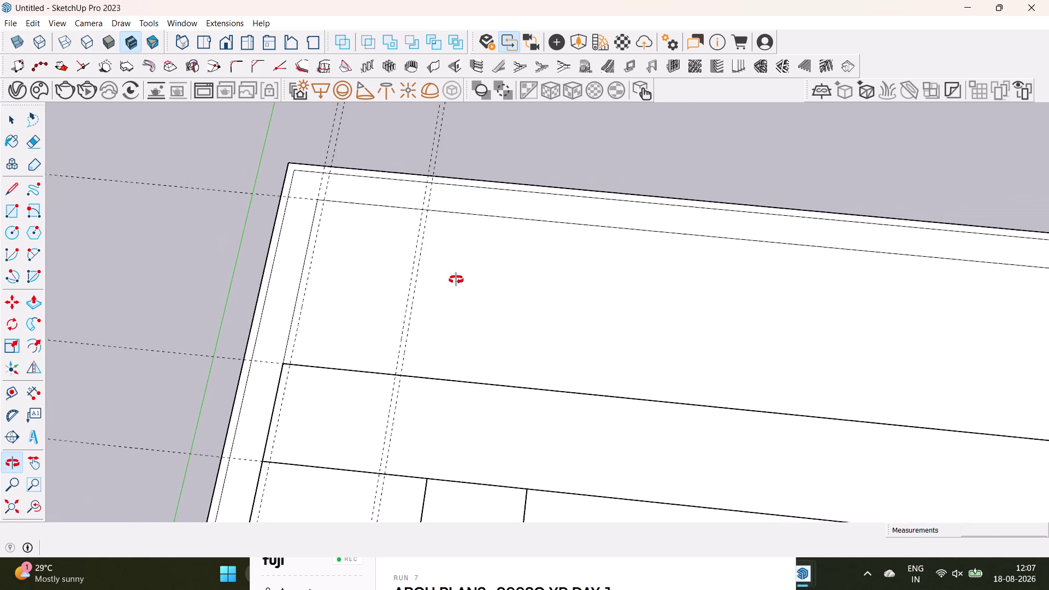
middle_drag(454, 282, 472, 357)
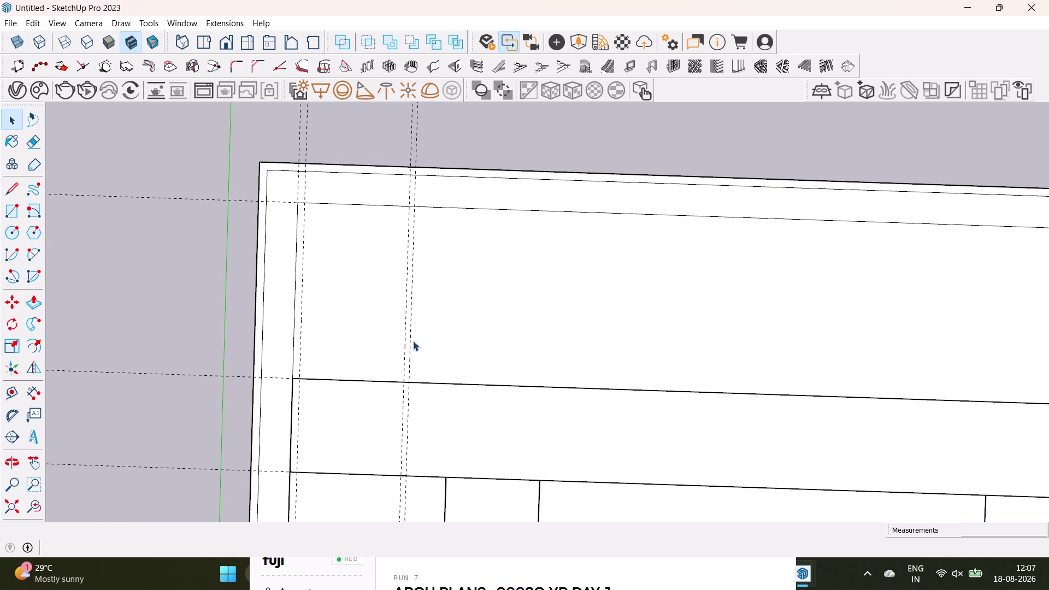
Add another guide 10' further along, followed by a 6" guide.
key(t)
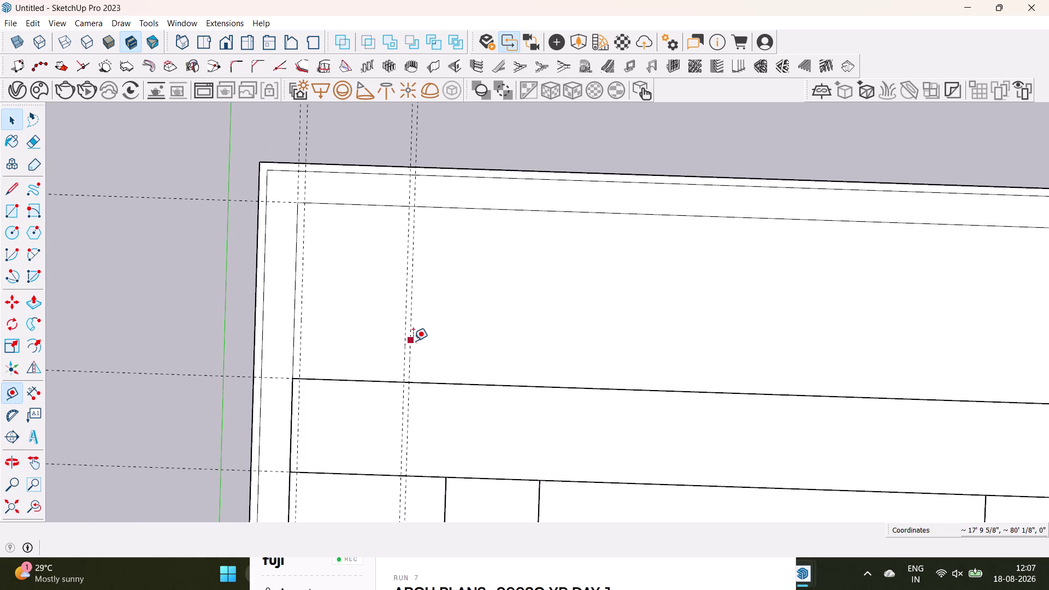
key(Return)
click(412, 327)
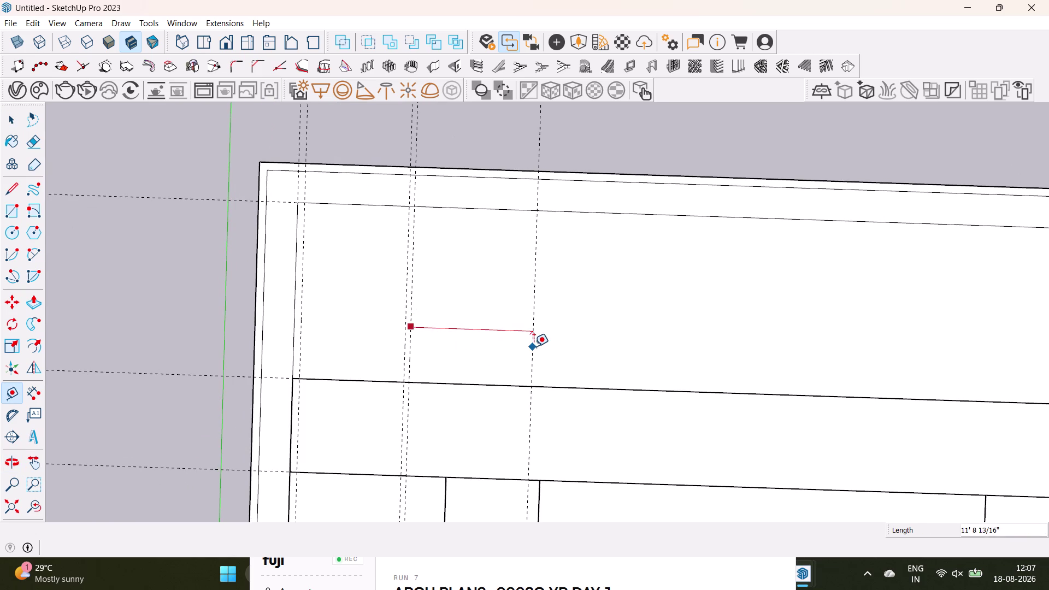
text(10')
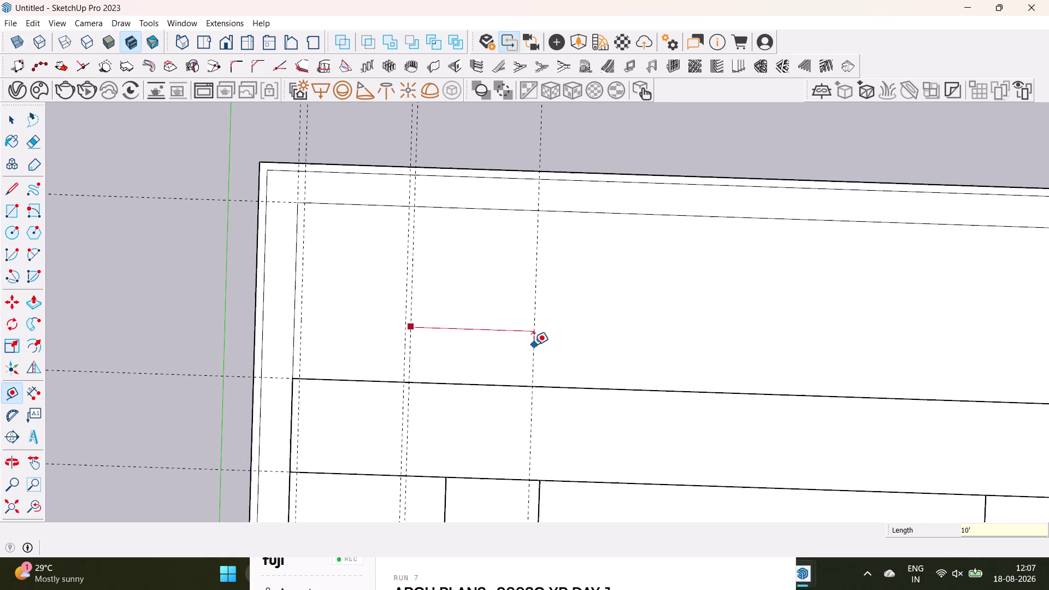
key(Return)
click(514, 351)
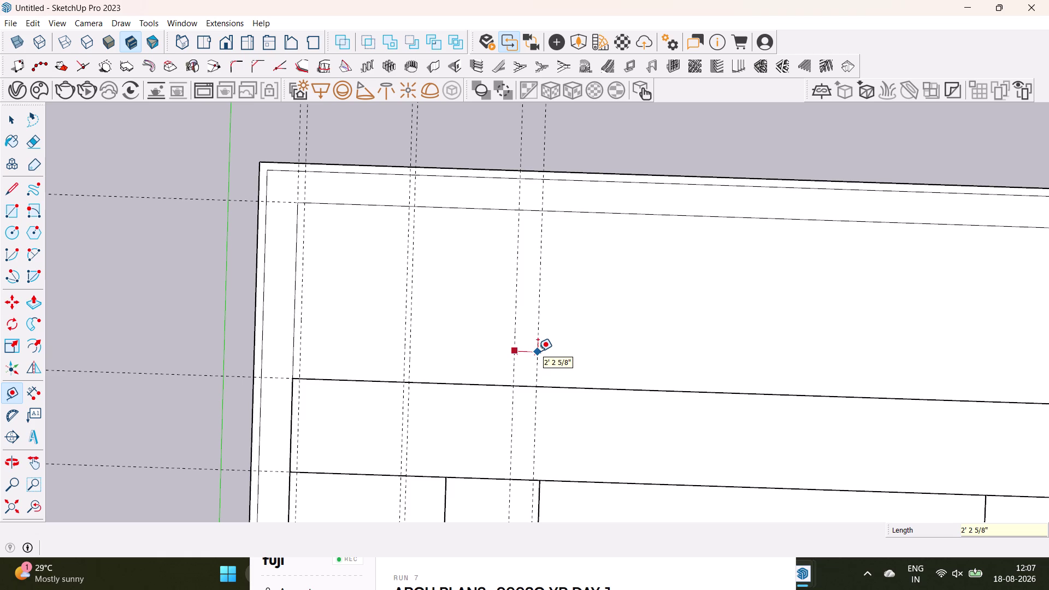
key(6)
key(shift+quotedbl)
key(Return)
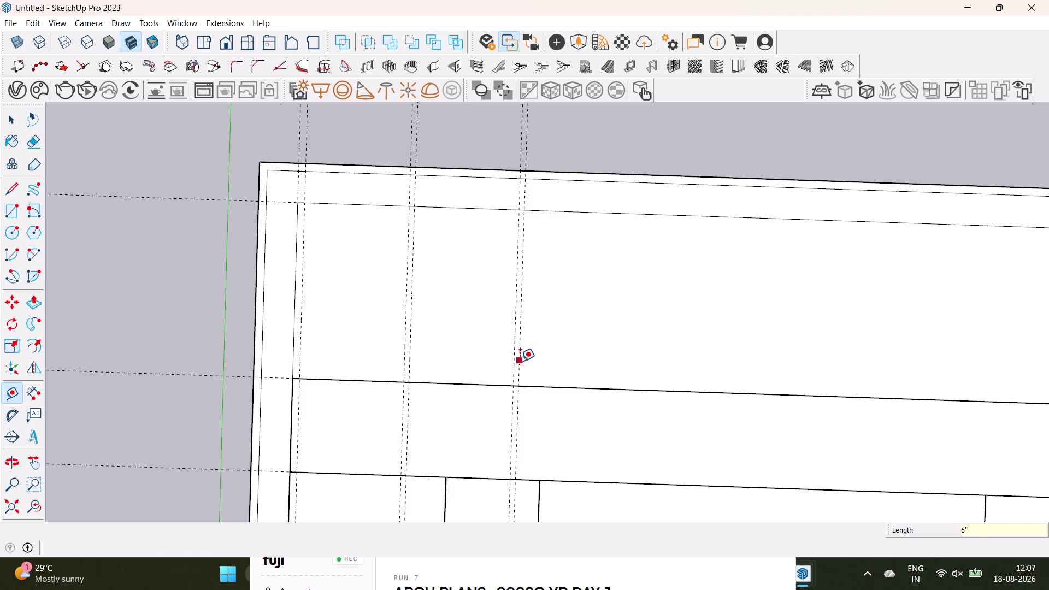
Add the next 10' guide and its 6" companion farther right.
click(520, 361)
text(10')
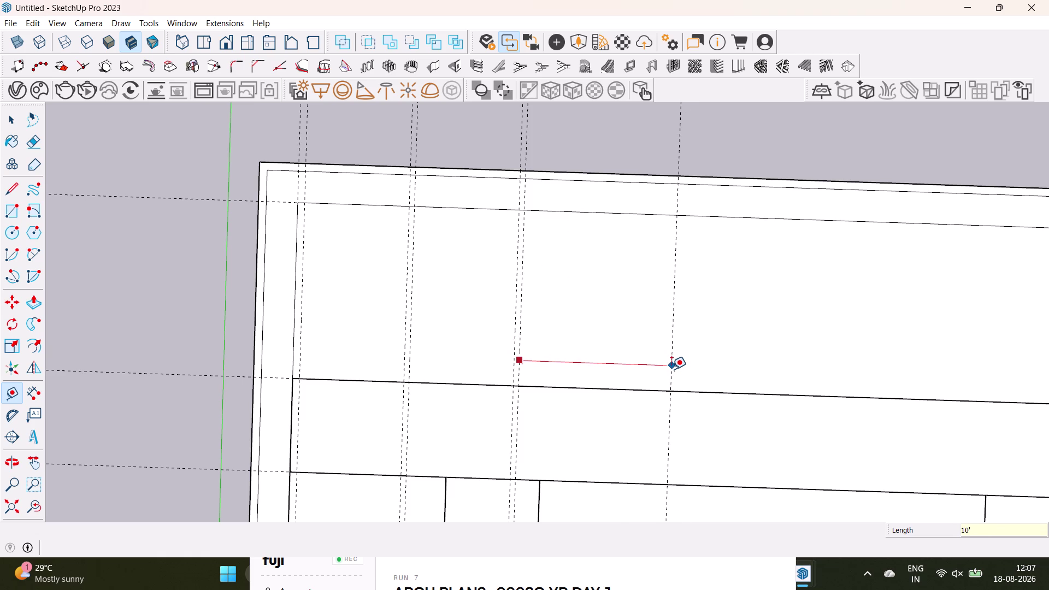
key(Return)
drag(623, 374, 629, 375)
text(6)
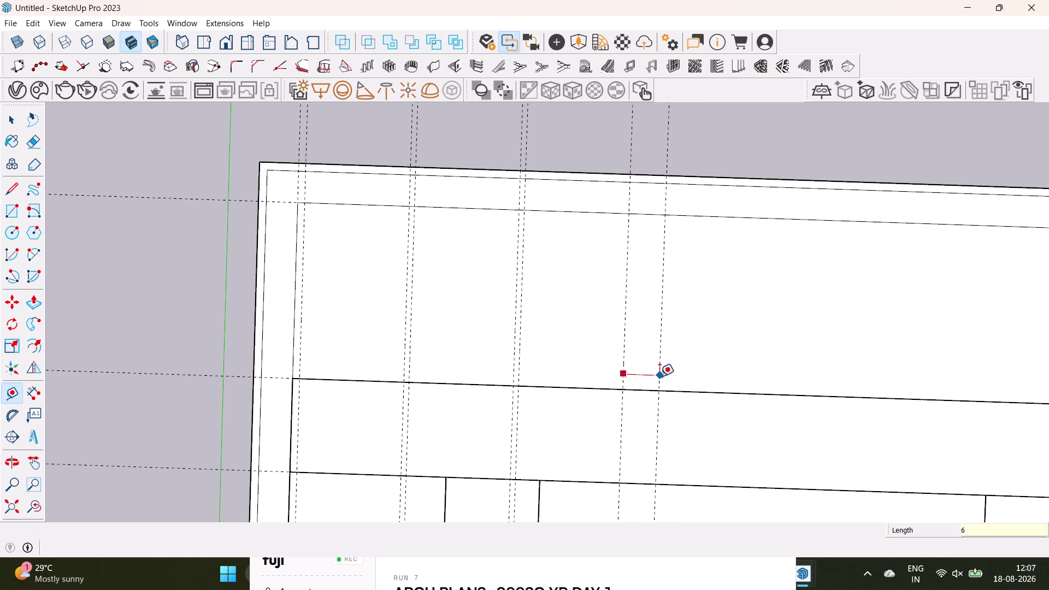
text(')
key(BackSpace)
key(shift+quotedbl)
key(Return)
scroll(down, 3)
middle_drag(638, 320, 494, 322)
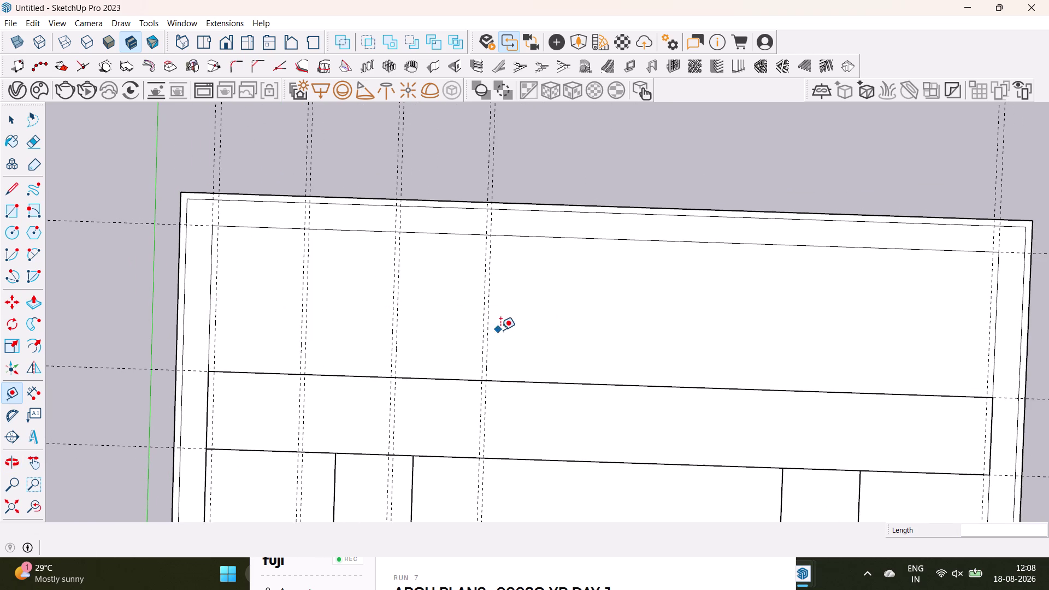
Offset a guide 10' from the last guide, then another 6" beyond it.
click(490, 336)
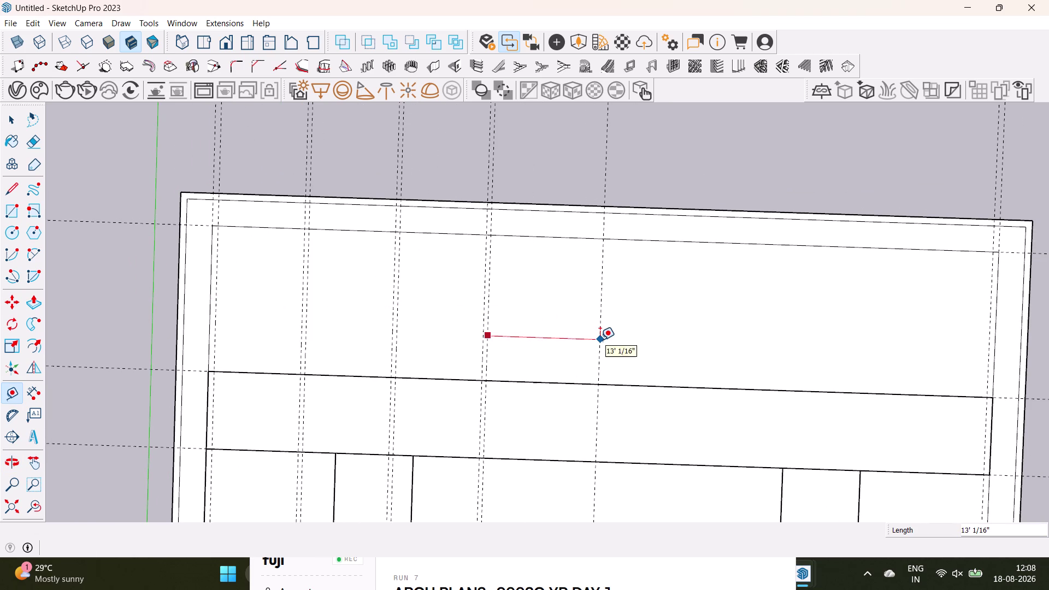
text(10')
key(Return)
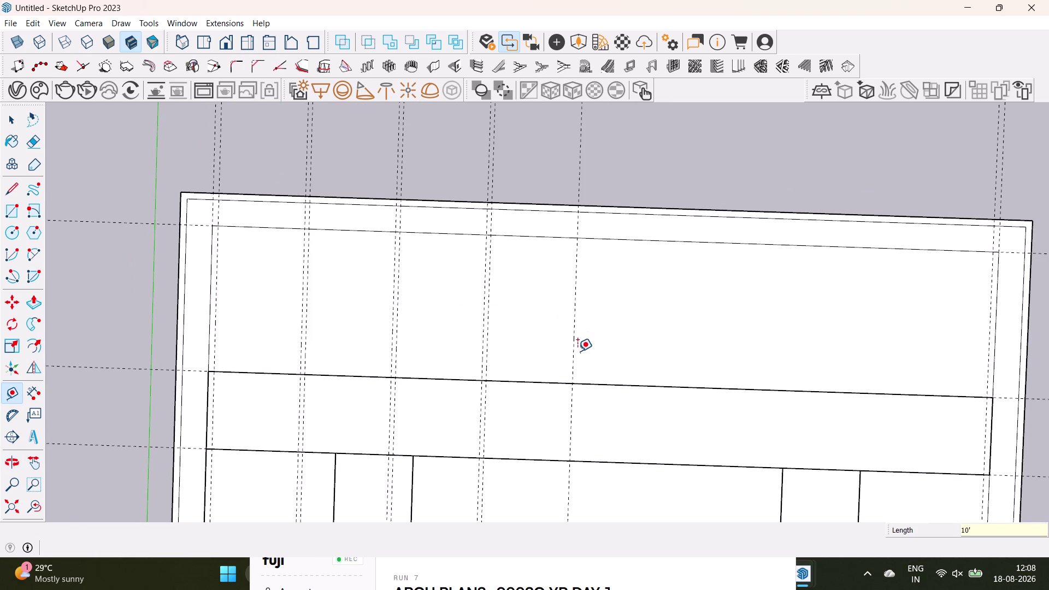
drag(574, 353, 587, 353)
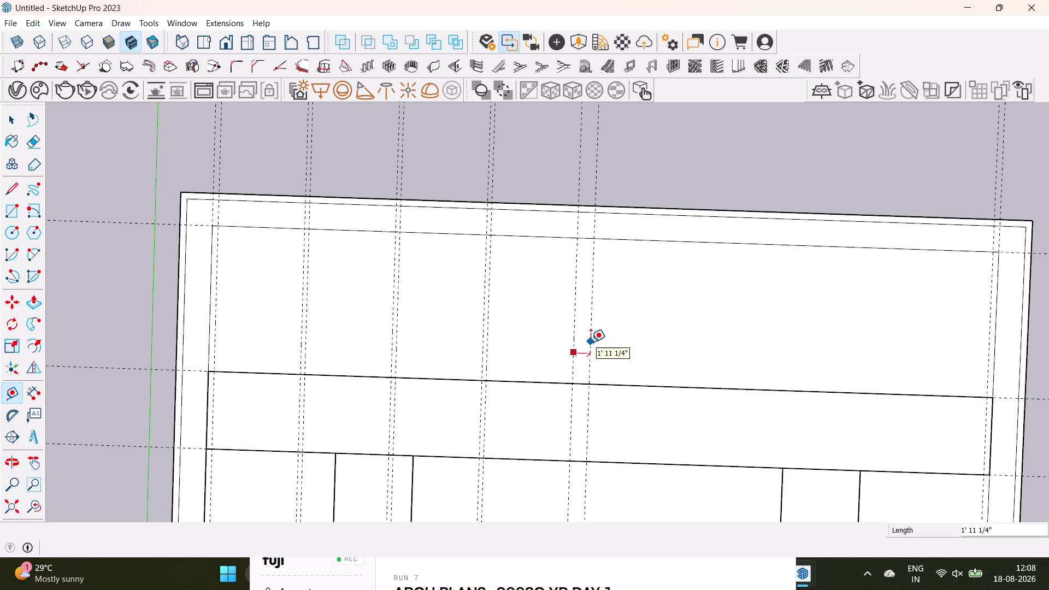
text(6)
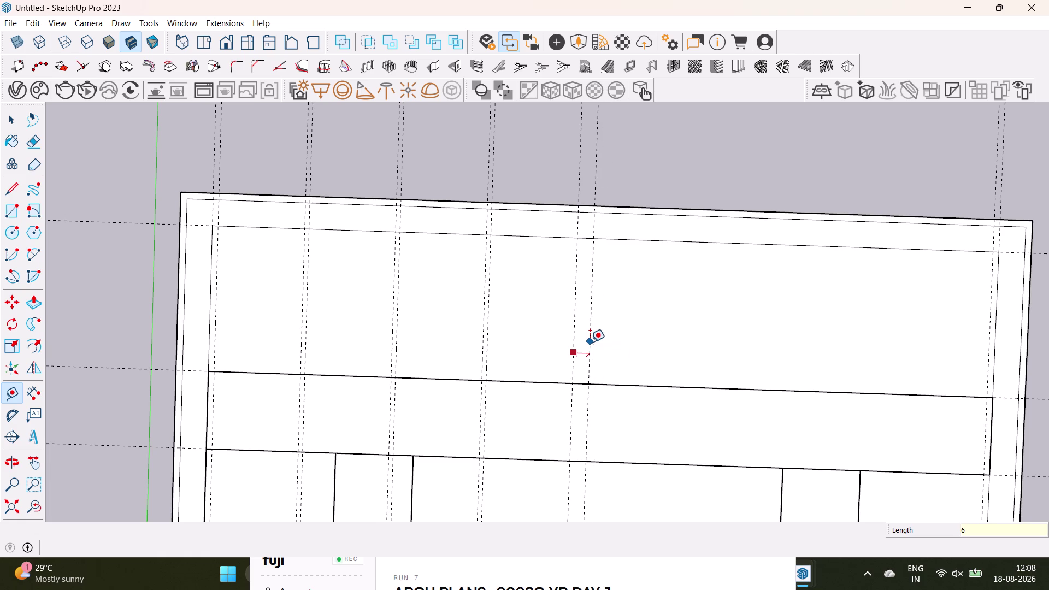
text(")
key(Return)
scroll(up, 3)
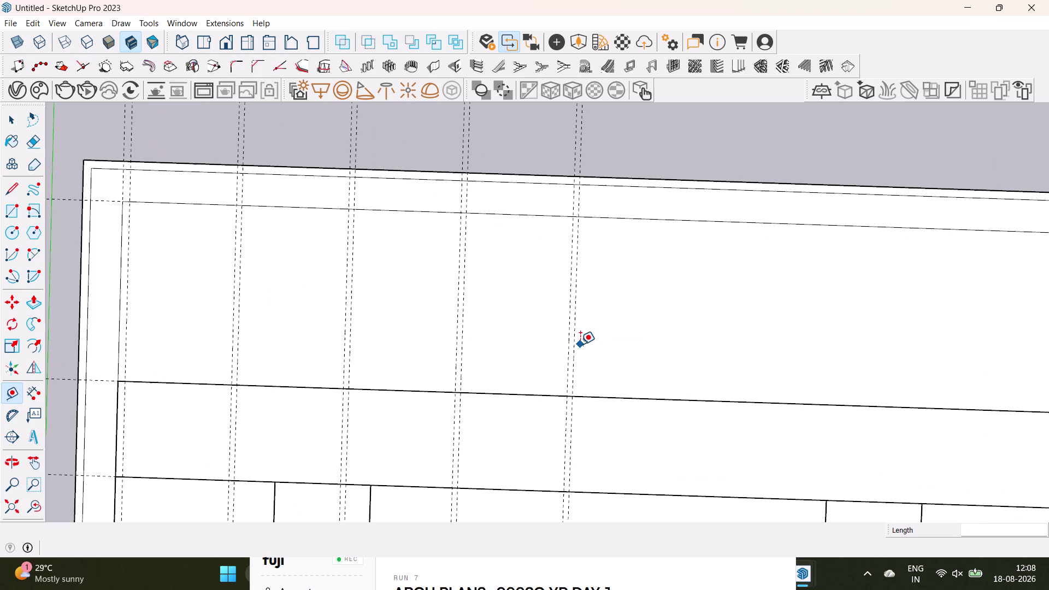
click(578, 348)
key(space)
scroll(down, 3)
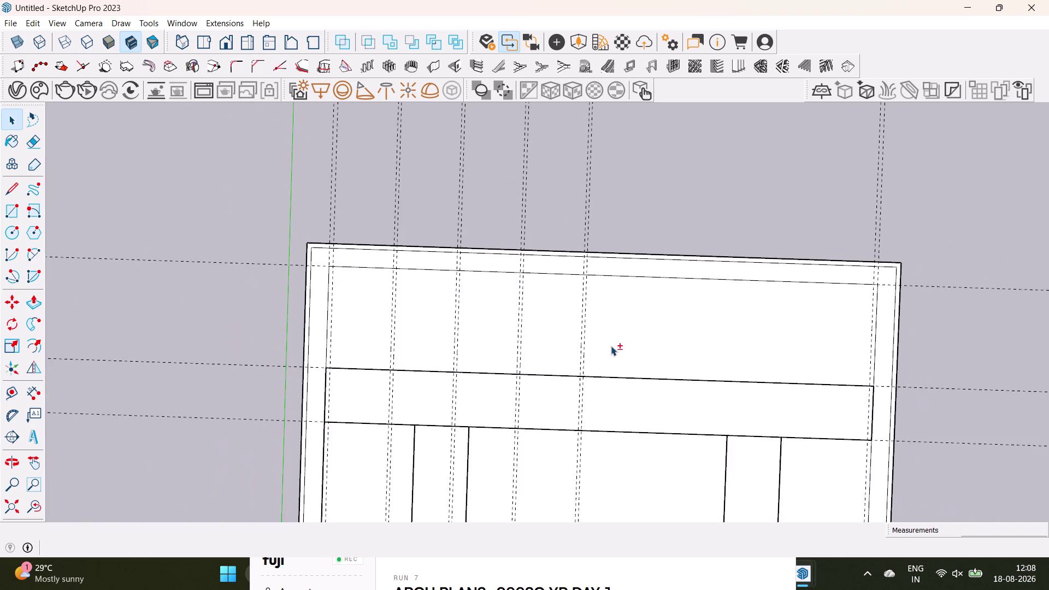
Add a 10' guide and a 6" guide toward the plan's right side.
middle_drag(611, 338, 584, 319)
scroll(up, 3)
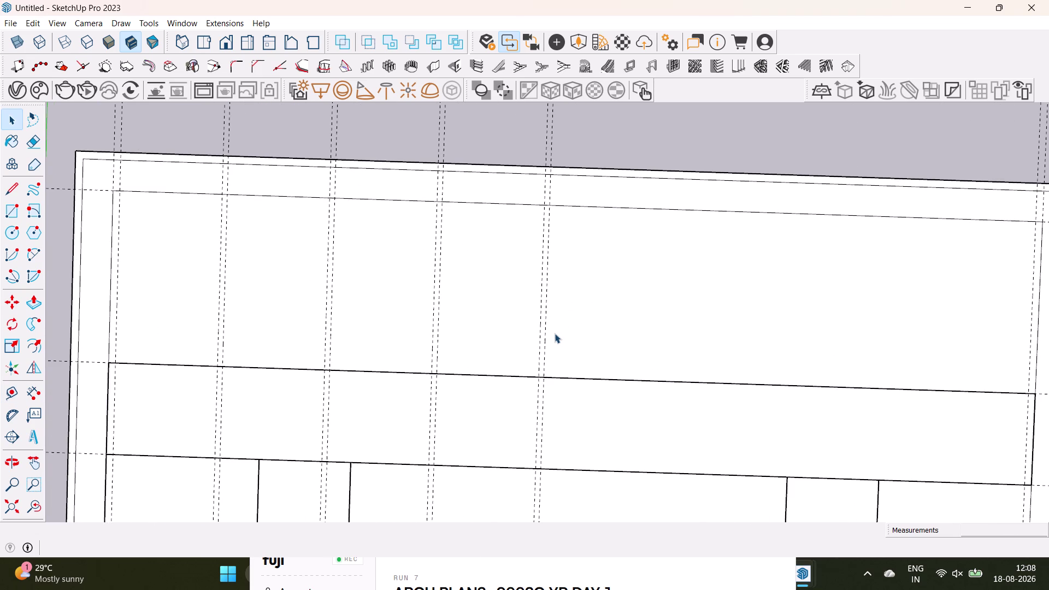
key(t)
click(547, 341)
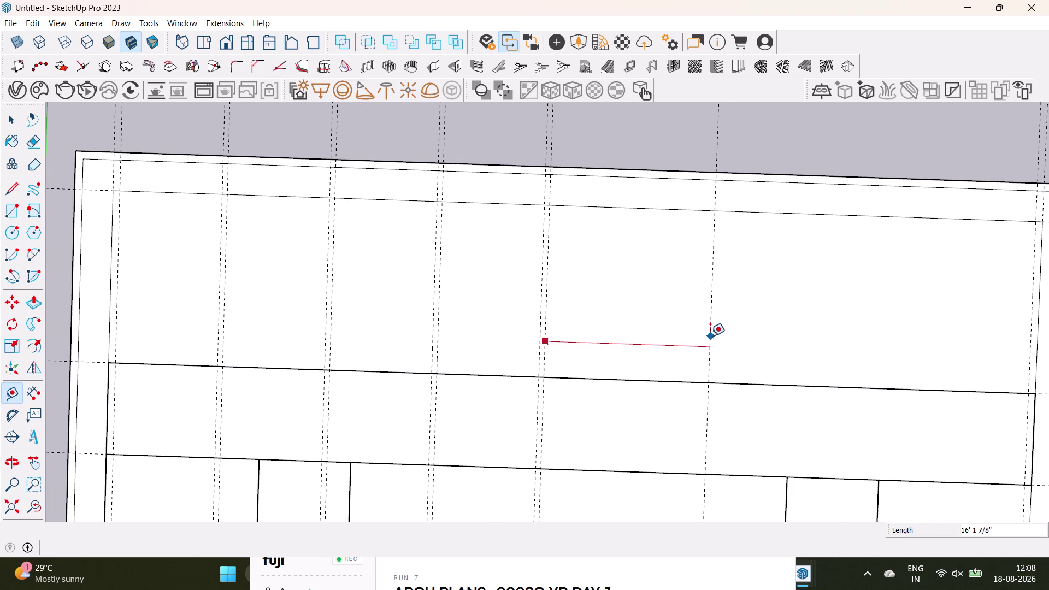
text(10')
key(Return)
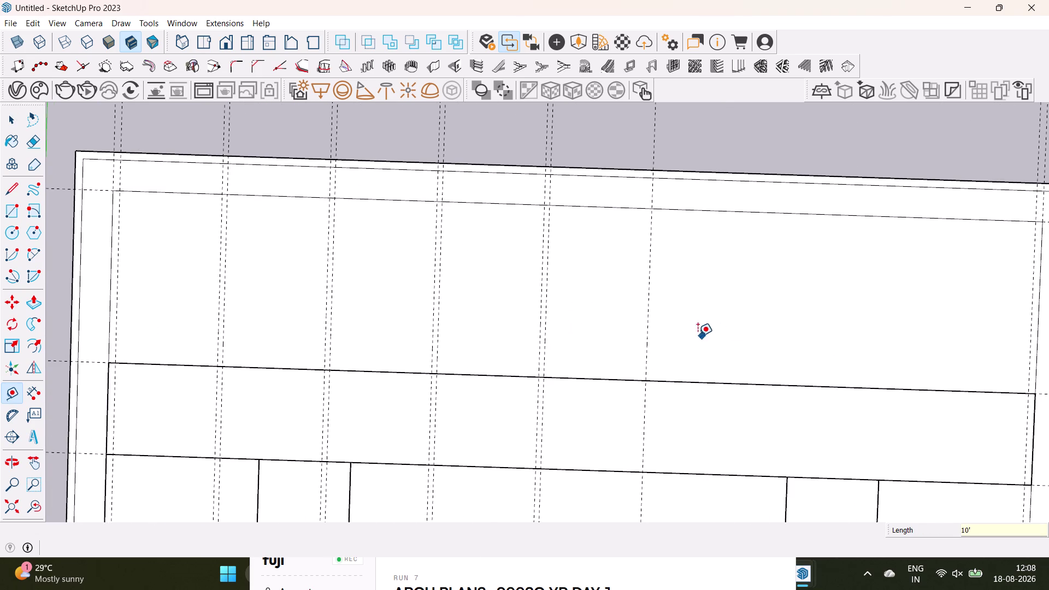
click(648, 341)
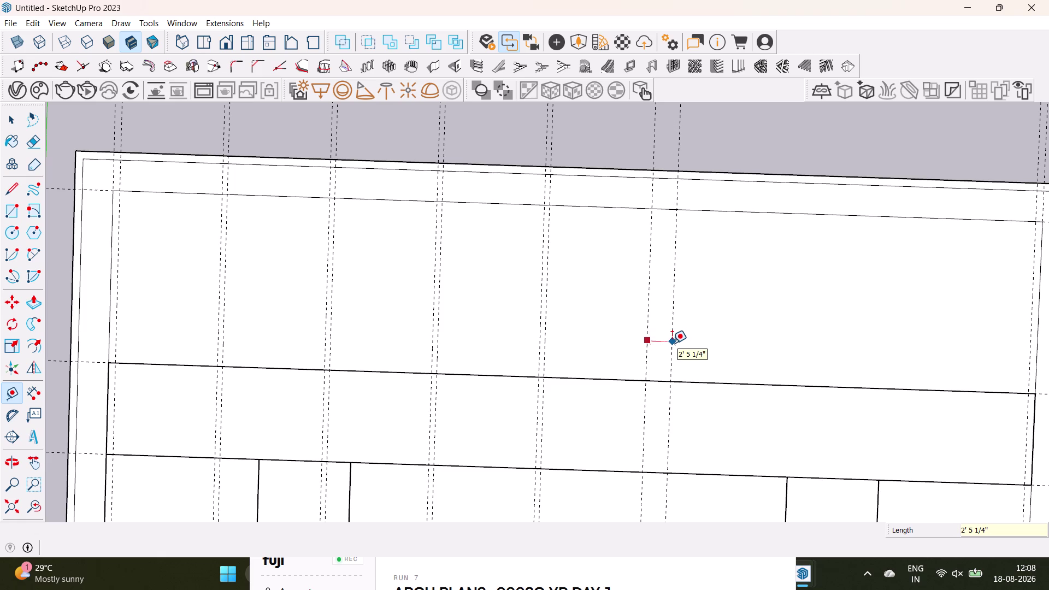
key(6)
key(shift+quotedbl)
key(Return)
Orbit the plan and place the next 10' and 6" guide pair.
click(653, 353)
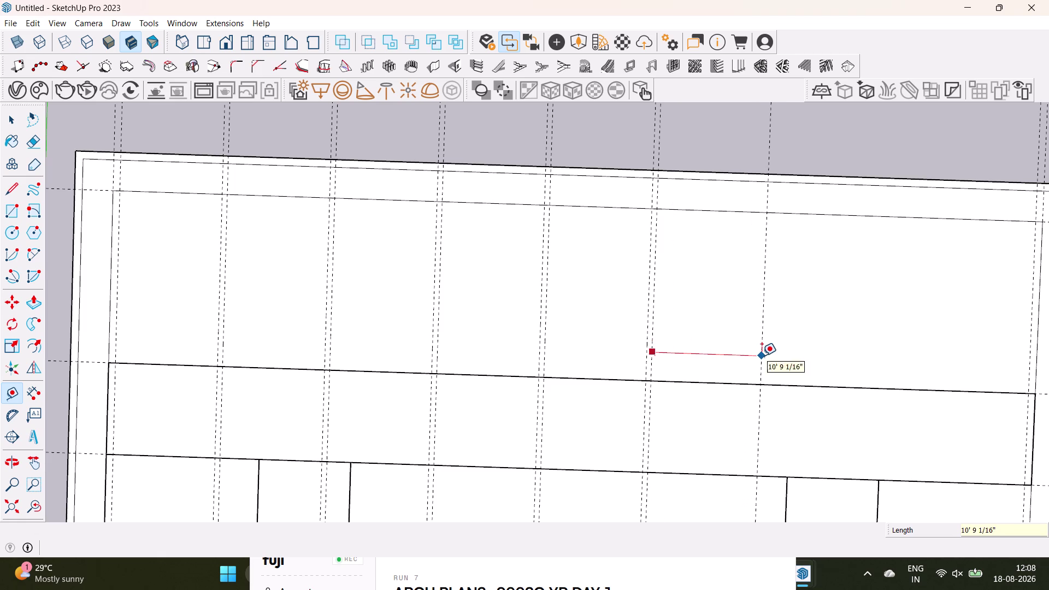
scroll(down, 3)
middle_drag(762, 349, 649, 363)
middle_drag(661, 374, 669, 296)
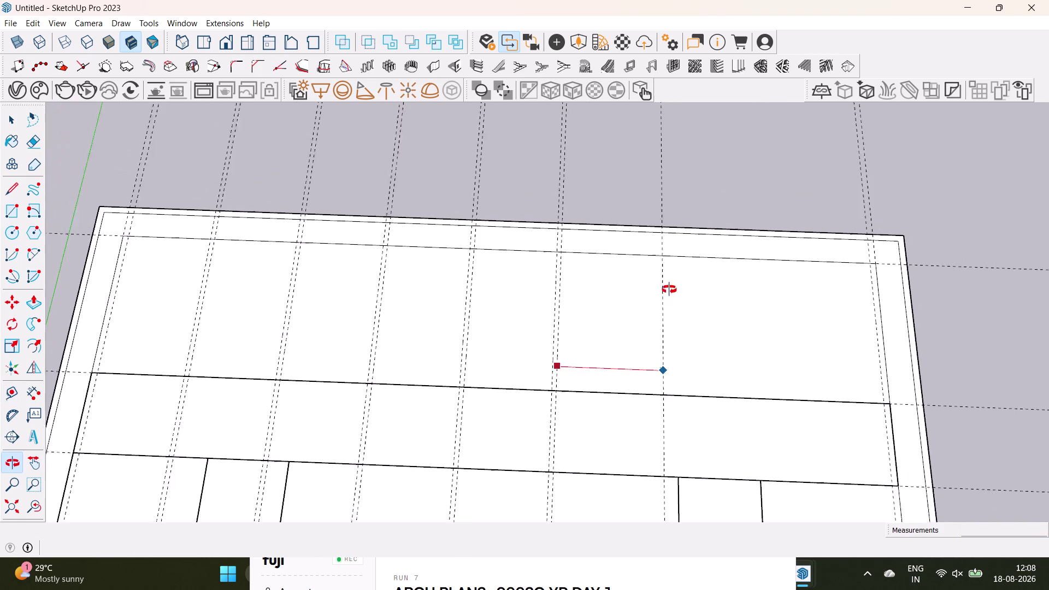
middle_drag(670, 296, 647, 401)
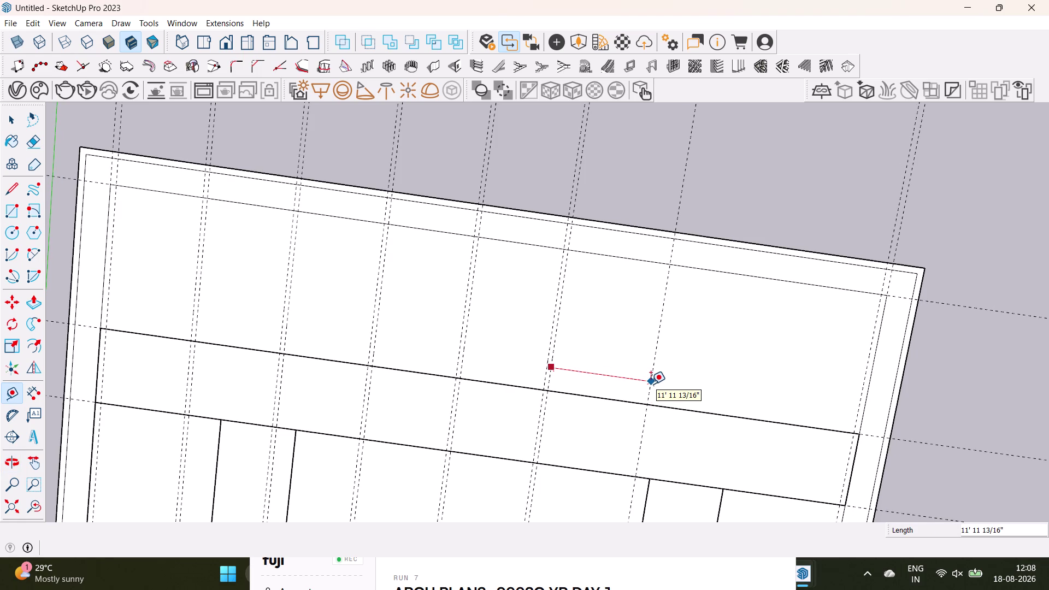
middle_drag(656, 378, 641, 372)
middle_drag(664, 405, 715, 313)
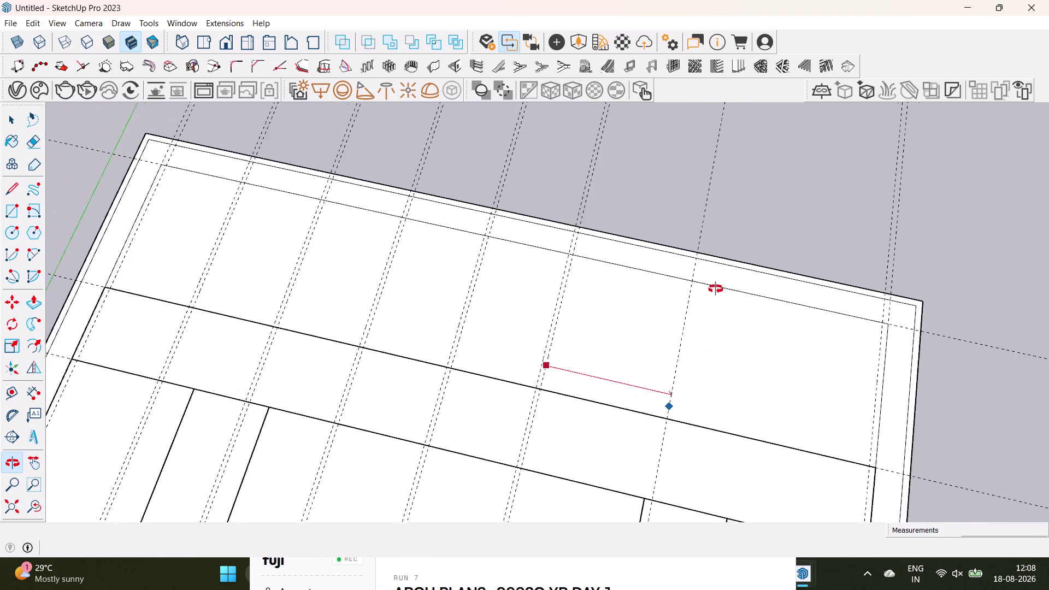
middle_drag(715, 314, 706, 246)
middle_drag(651, 385, 687, 431)
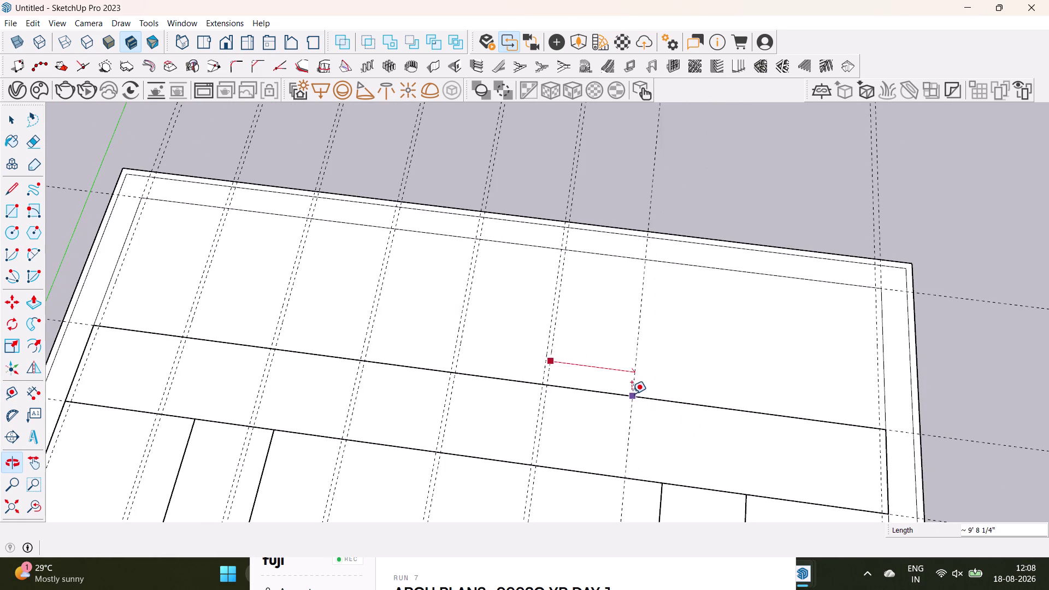
text(1)
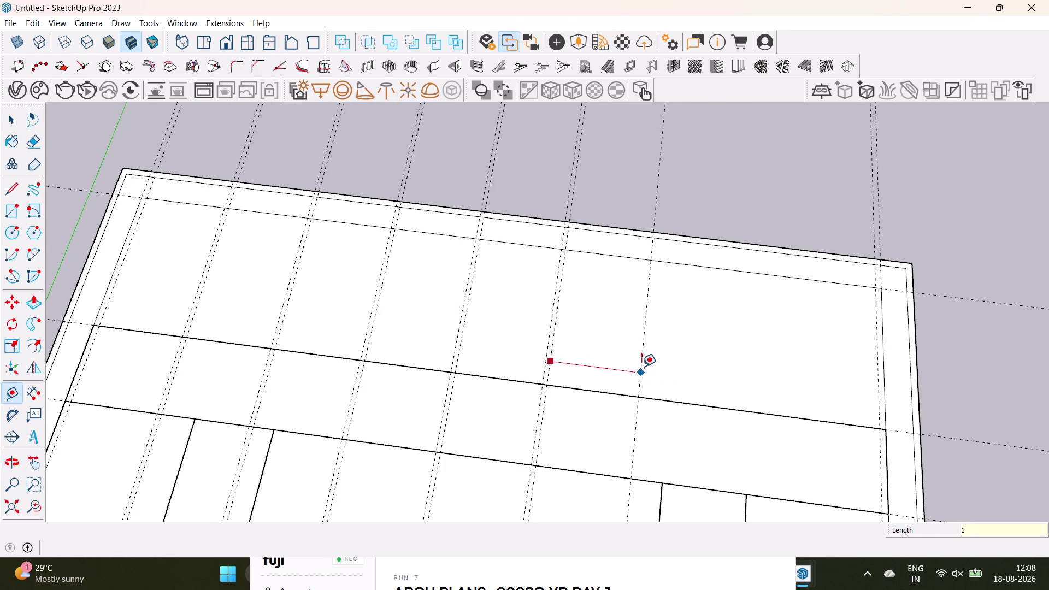
text(0')
key(Return)
click(636, 376)
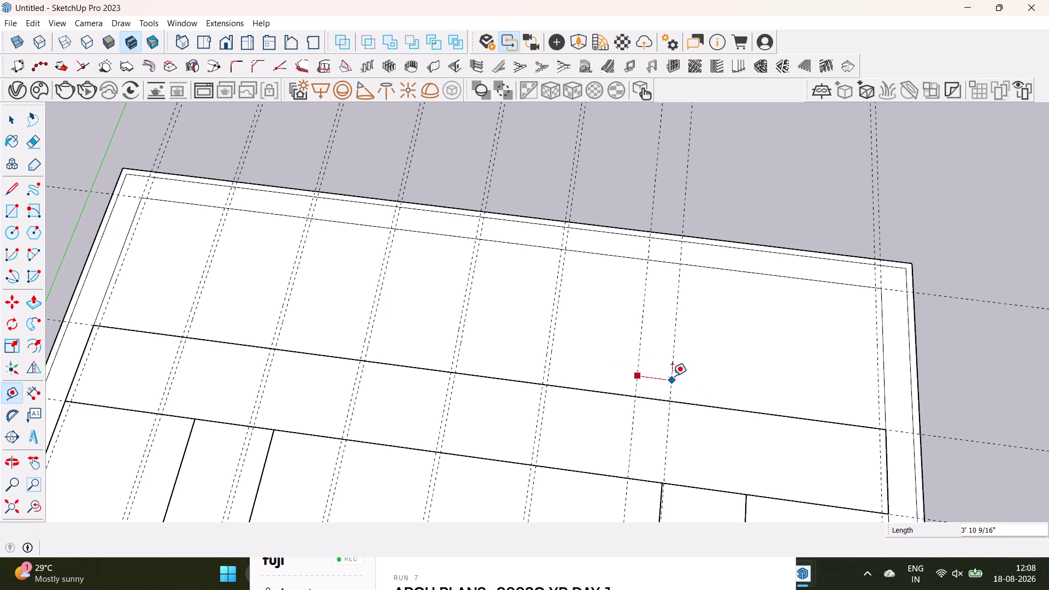
text(6")
key(Return)
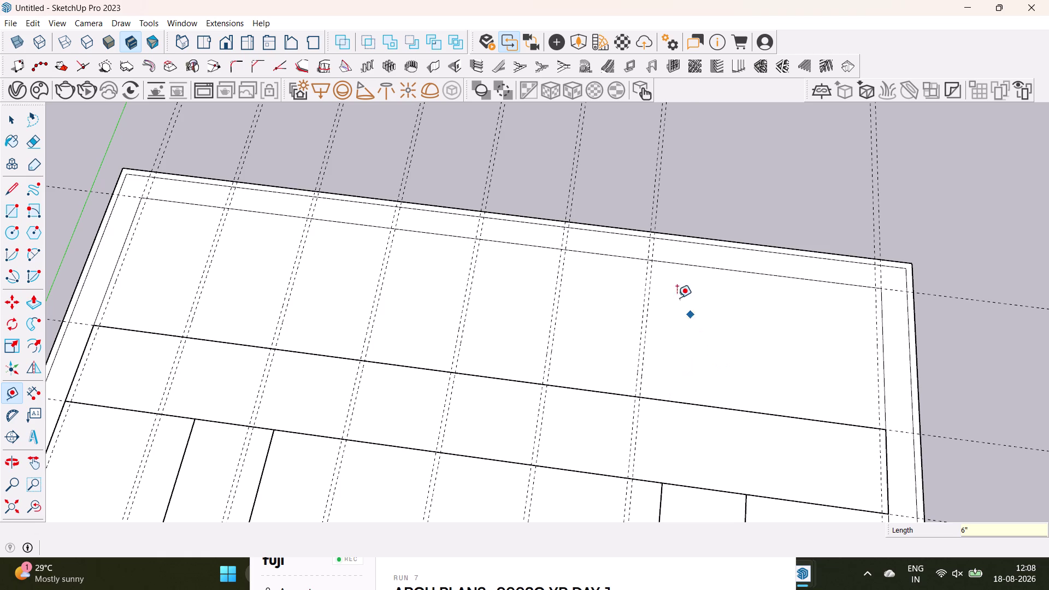
Continue with 10', 6" and 10' guides up to the right edge.
click(642, 381)
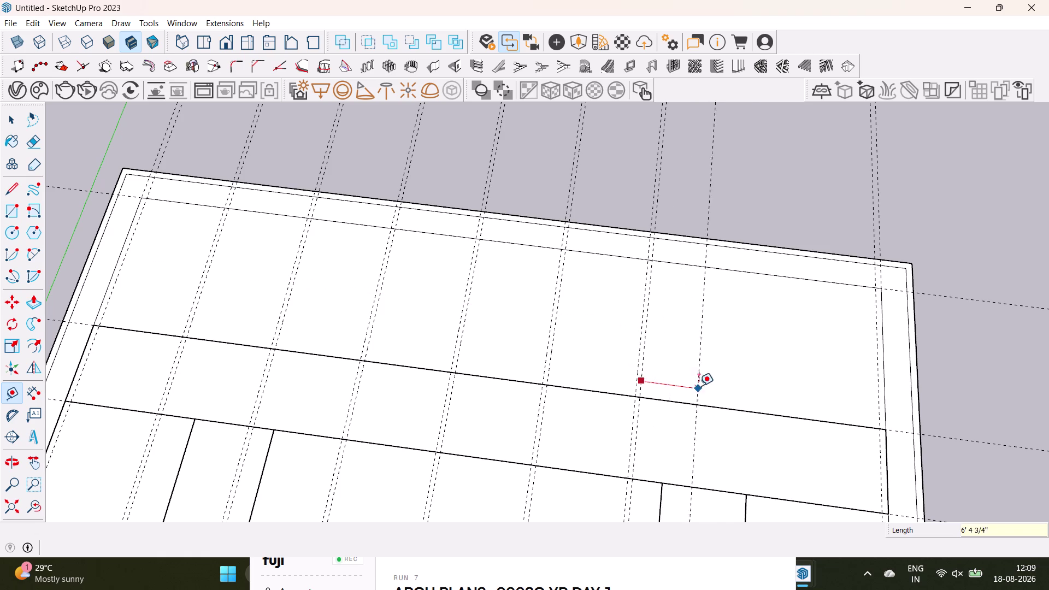
text(10)
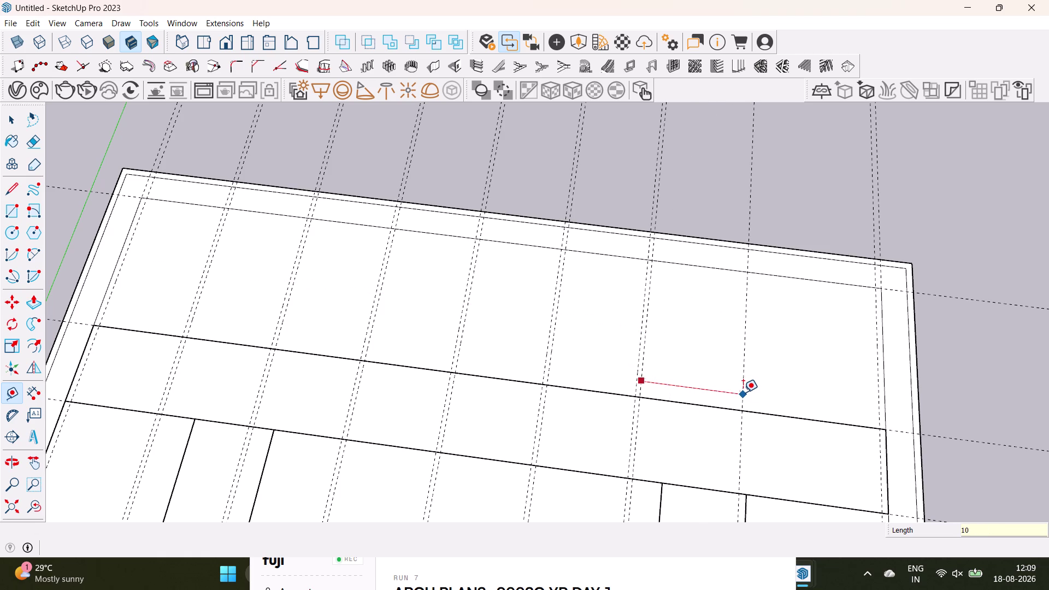
text(')
key(Return)
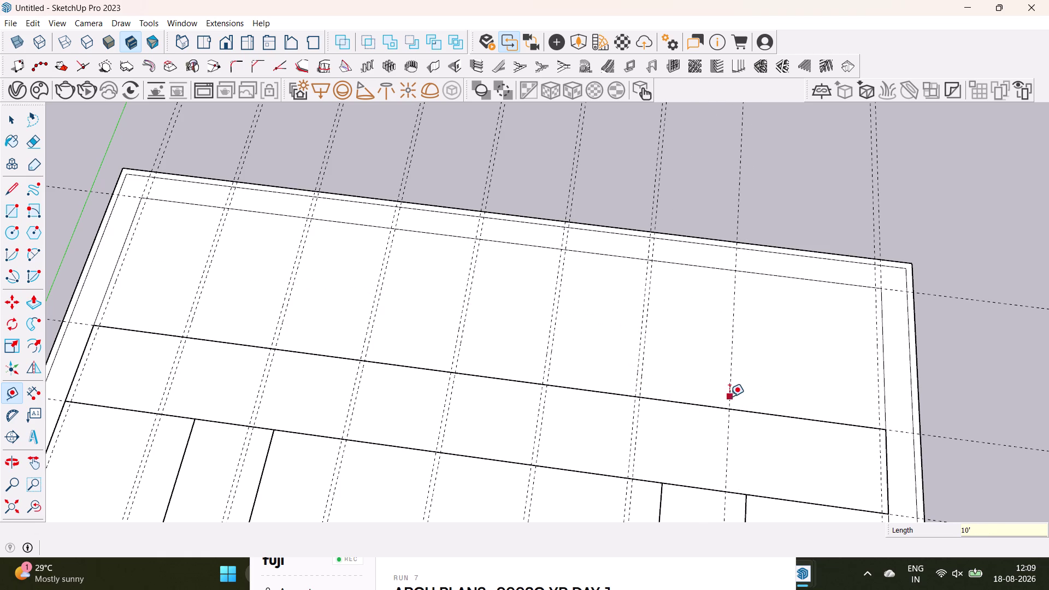
click(731, 398)
key(6)
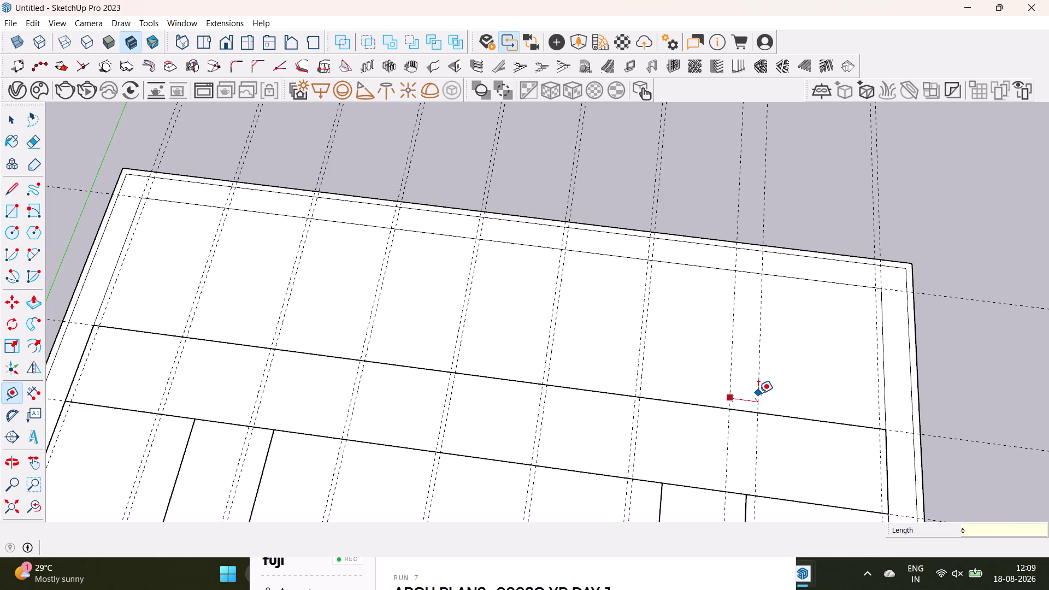
key(shift+quotedbl)
key(Return)
drag(736, 394, 736, 389)
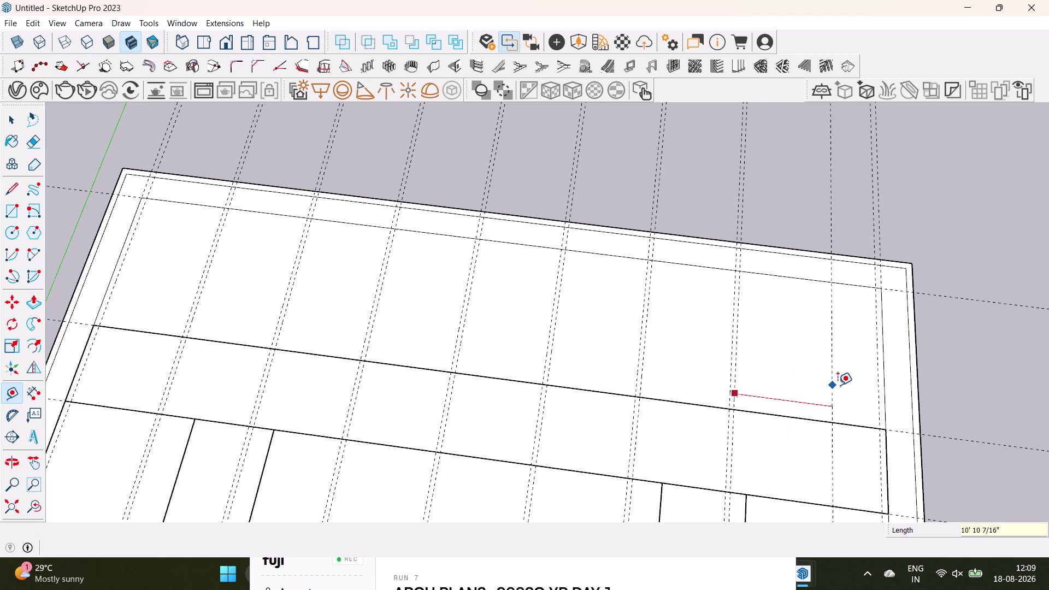
text(10)
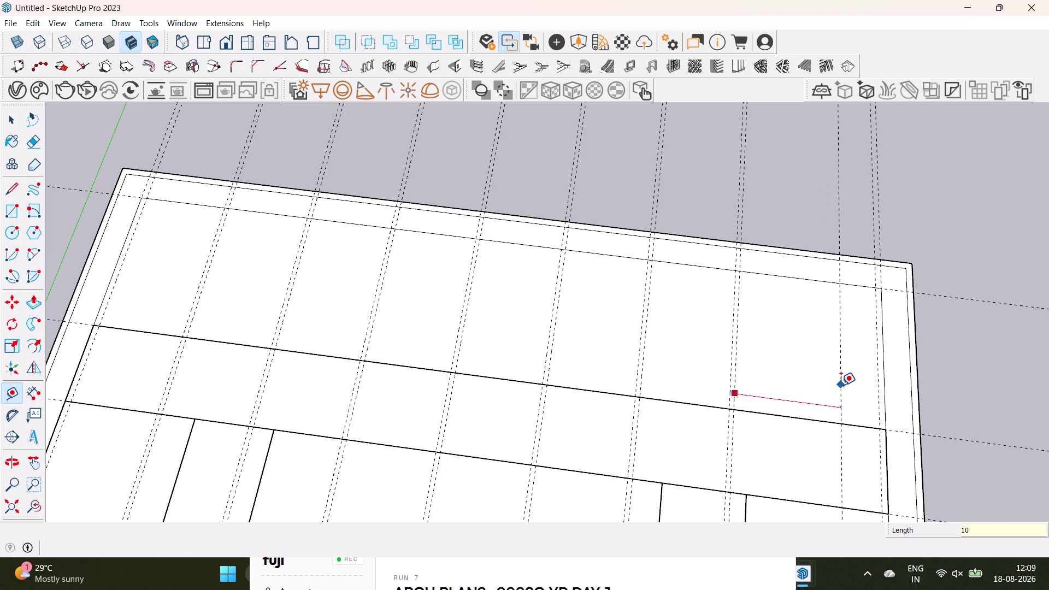
text(')
key(Return)
click(824, 397)
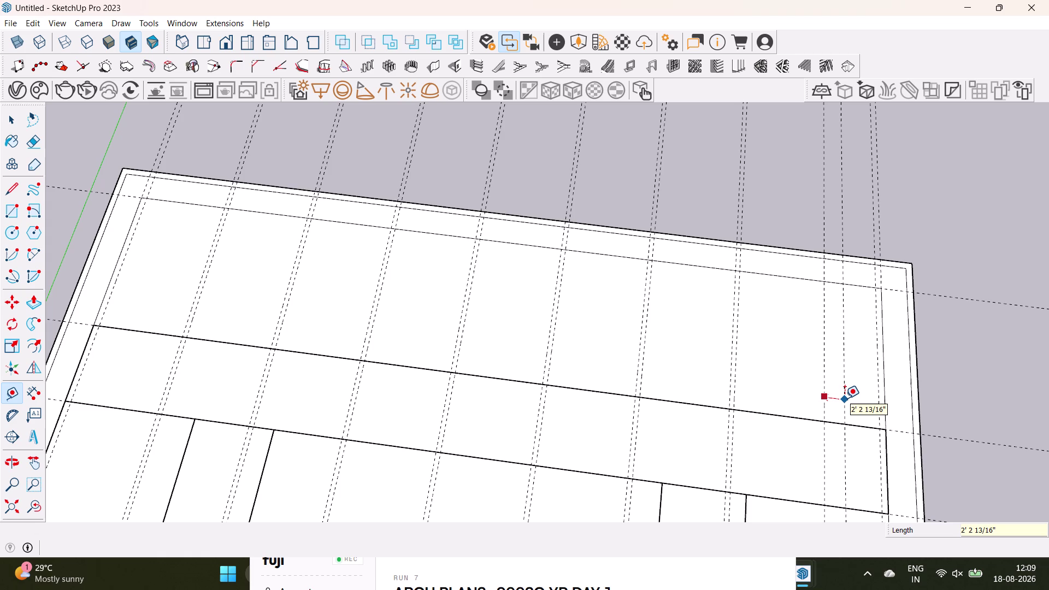
Undo the last six guide additions with Ctrl+Z.
key(ctrl+z)
key(ctrl+z)
key(ctrl+z)
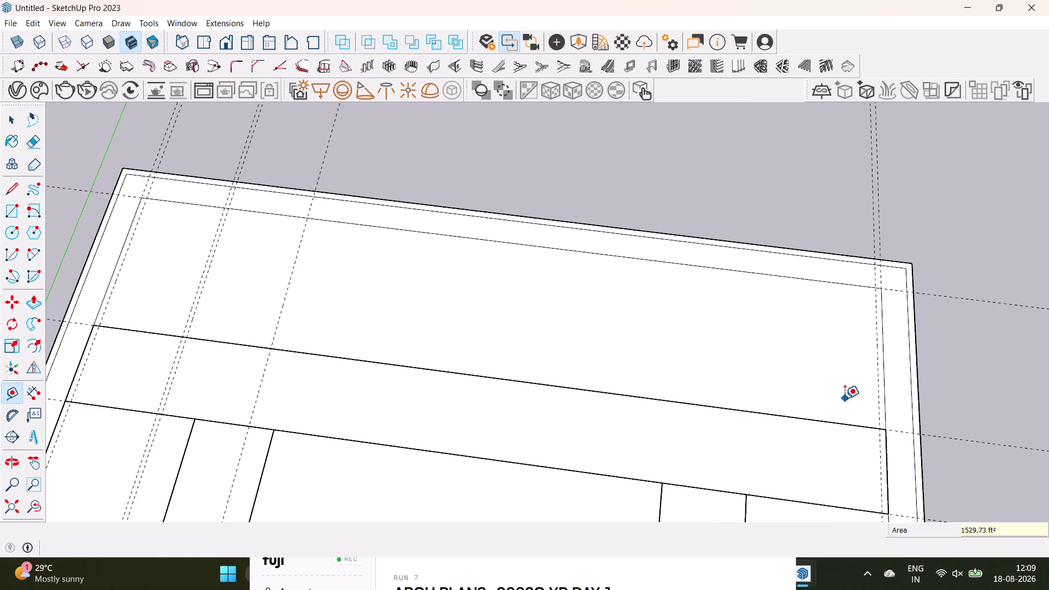
key(ctrl+z)
key(ctrl+z)
key(ctrl+z)
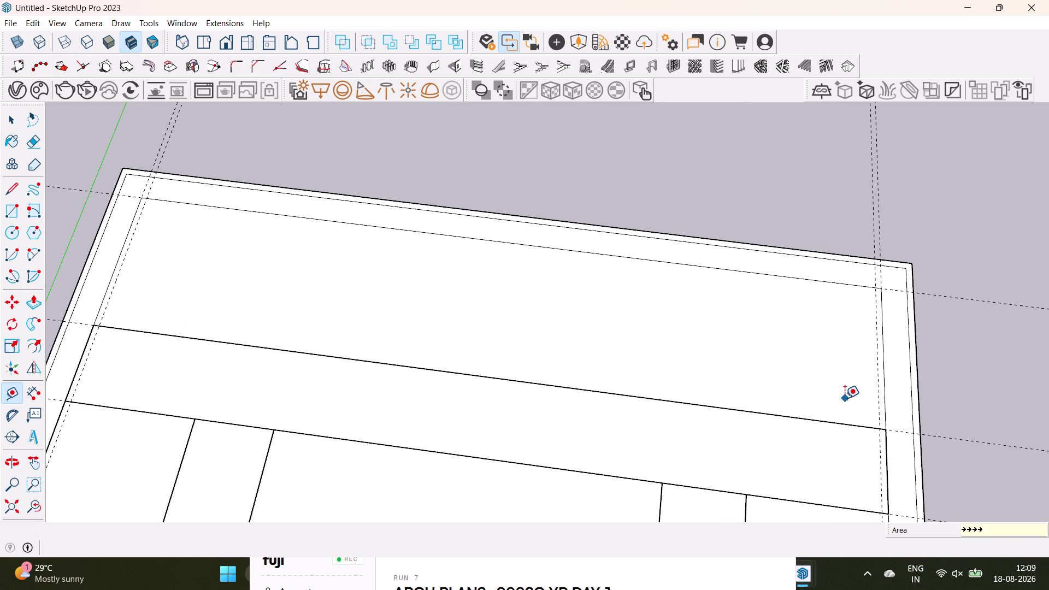
Orbit and zoom the view to the top room's upper-left corner.
middle_drag(305, 277, 366, 296)
scroll(down, 3)
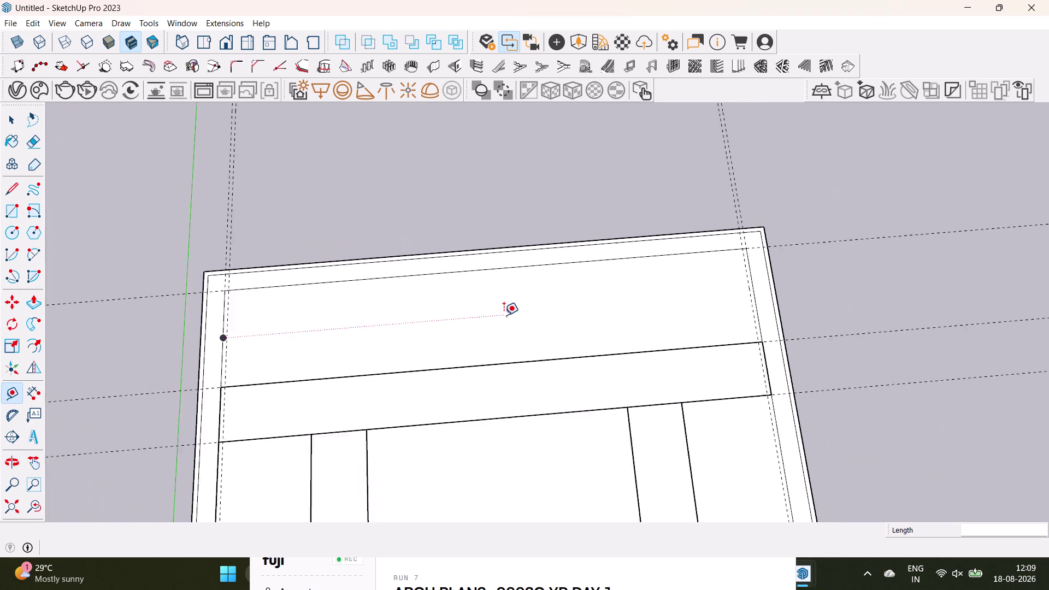
scroll(down, 3)
middle_drag(568, 336, 562, 315)
middle_drag(600, 334, 568, 304)
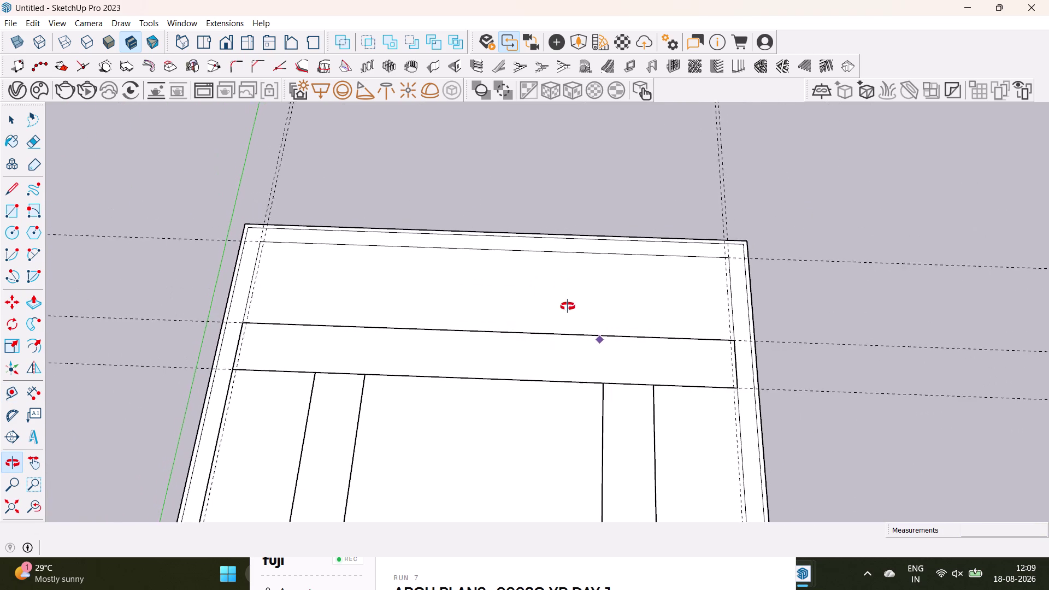
middle_drag(568, 304, 571, 327)
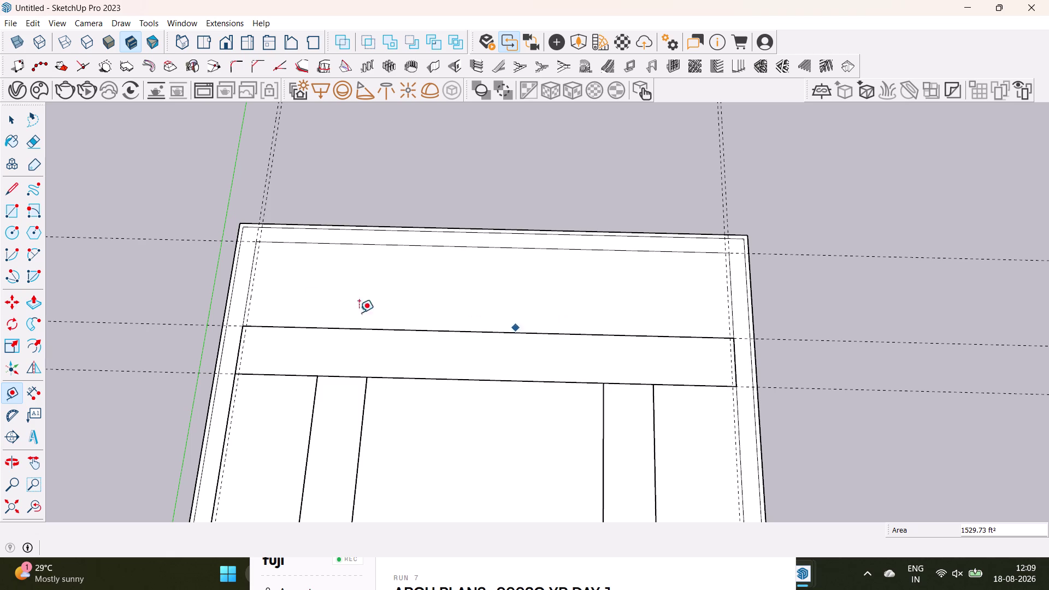
middle_drag(555, 317, 556, 415)
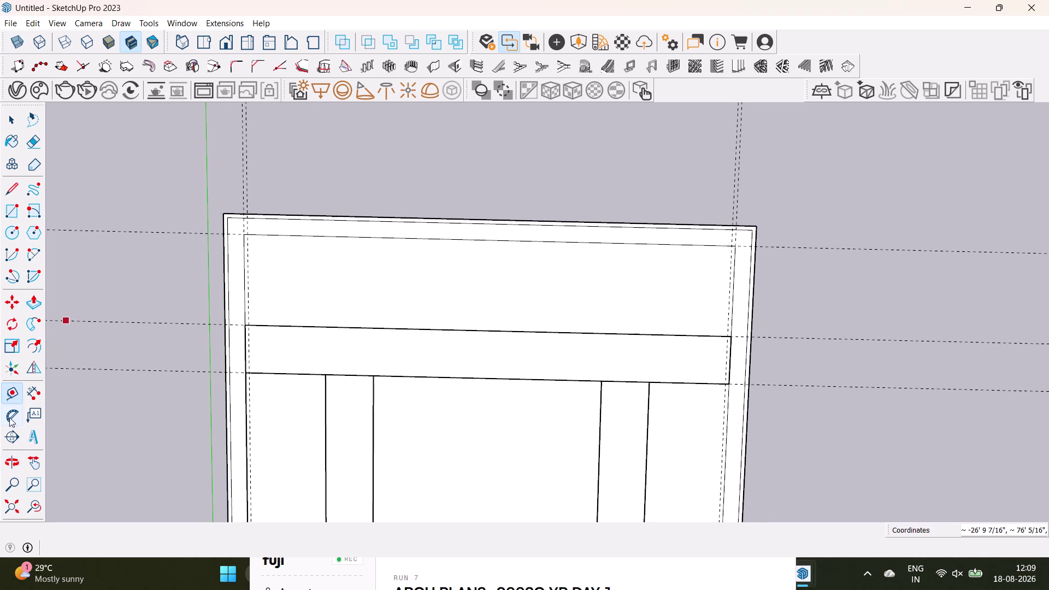
drag(13, 394, 17, 391)
scroll(up, 3)
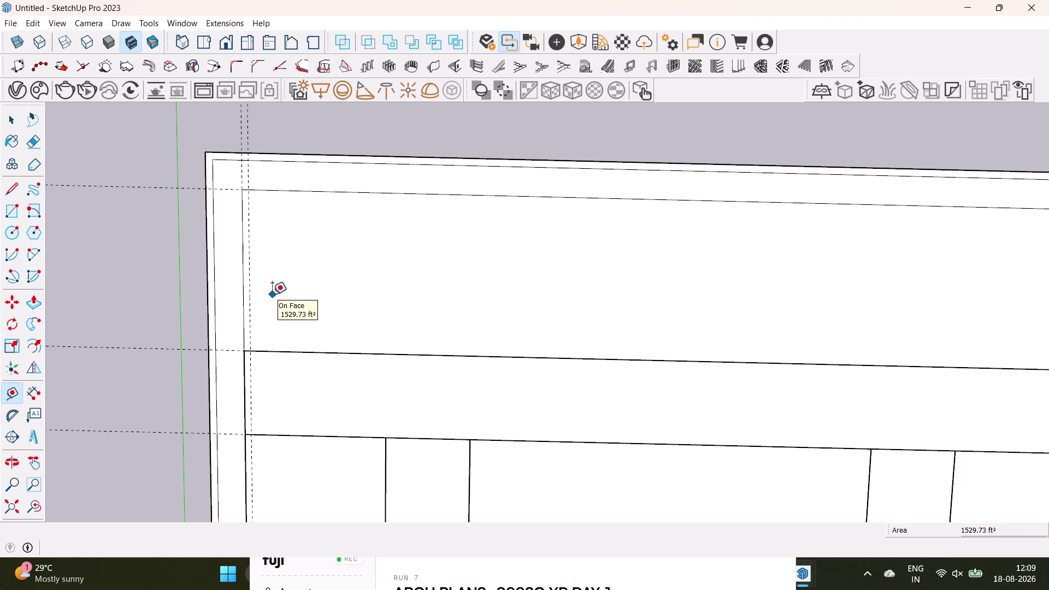
scroll(up, 3)
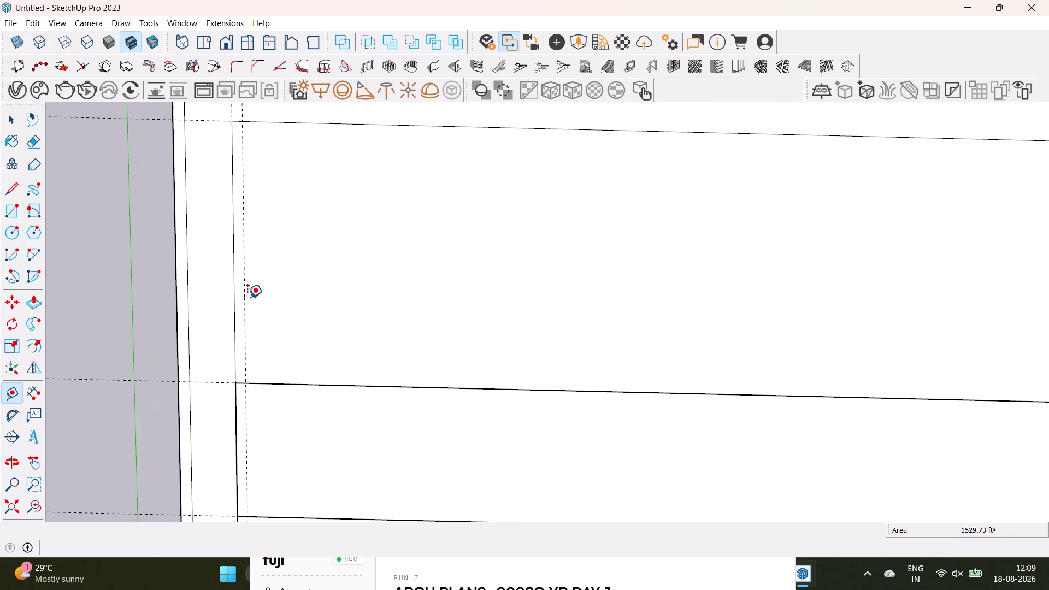
Begin a rightward Tape Measure guide from the top room's inner left wall, reading about 12' 6".
click(251, 309)
key(space)
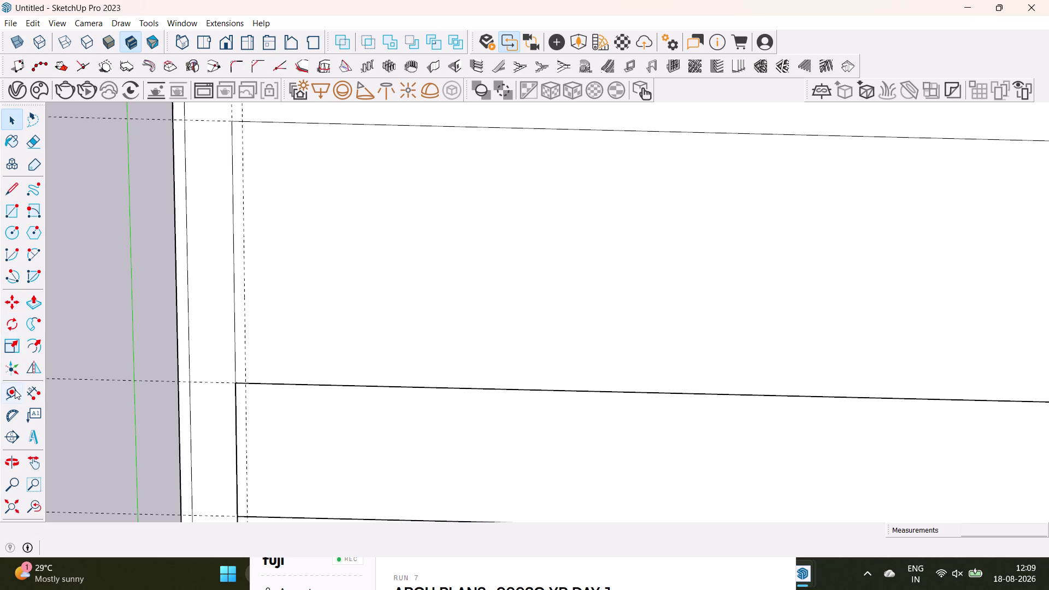
drag(15, 390, 24, 382)
click(15, 392)
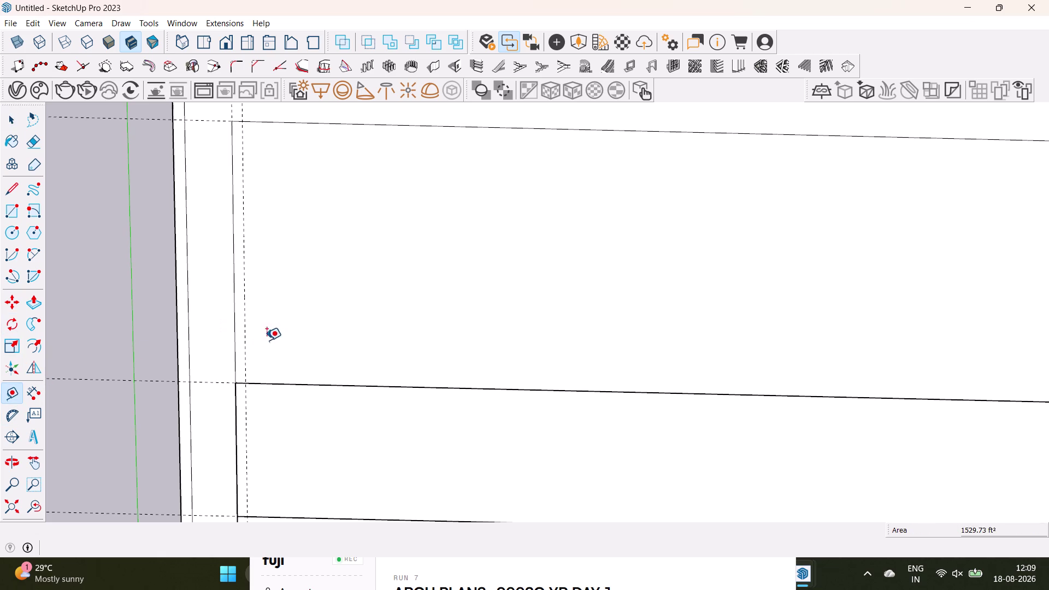
click(243, 354)
Center the top of the plan and place the first vertical guide 10' from the last guide.
scroll(down, 3)
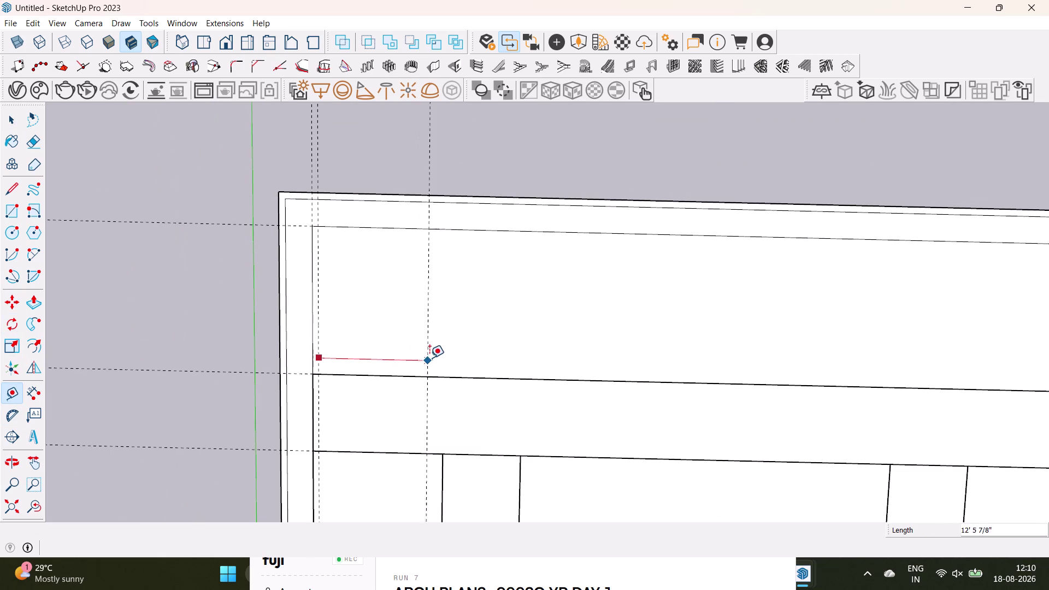
scroll(down, 3)
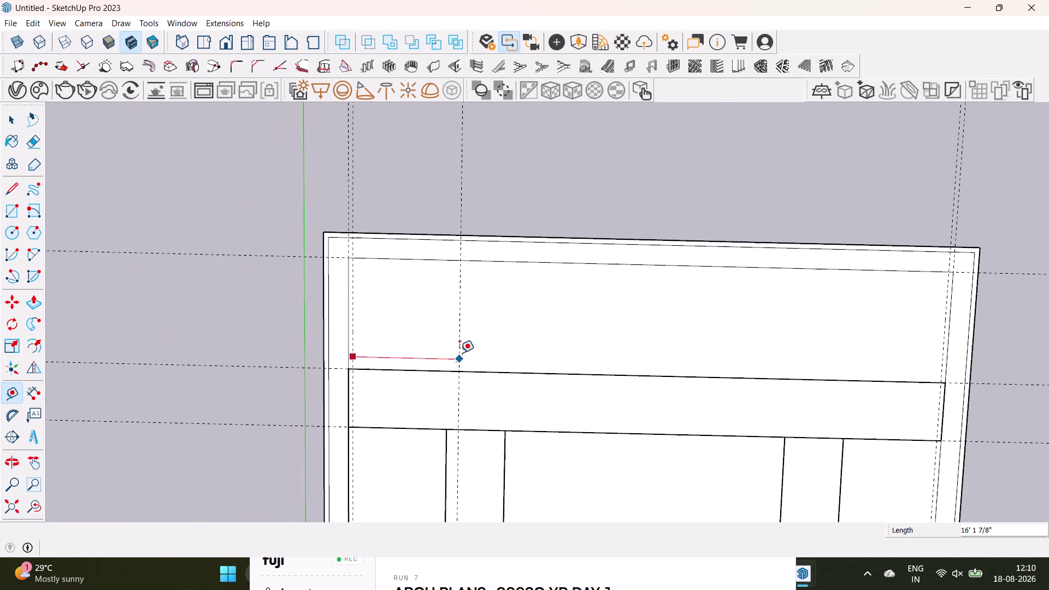
middle_drag(460, 352, 341, 348)
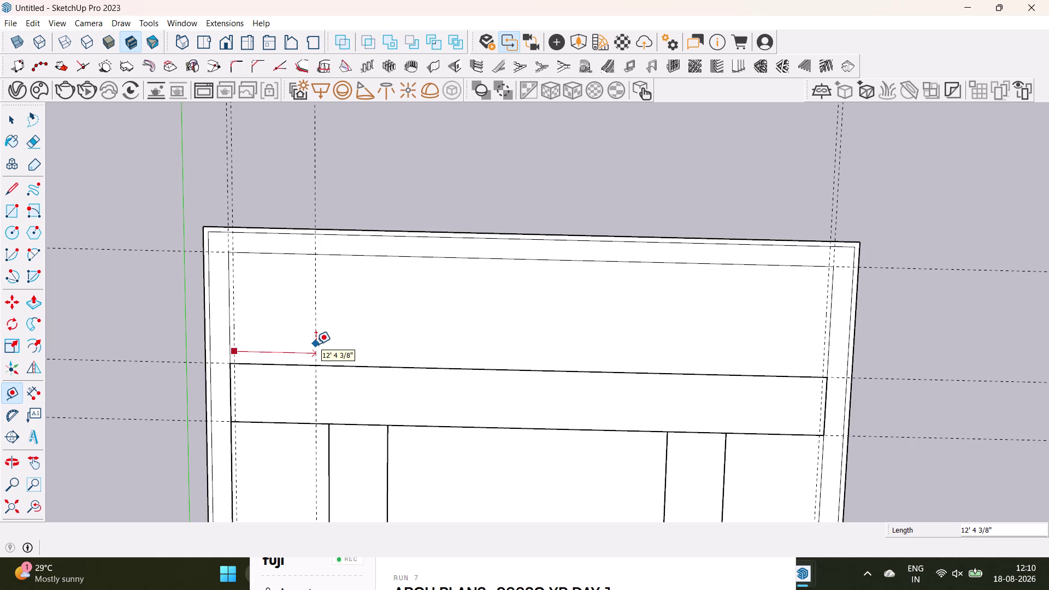
key(1)
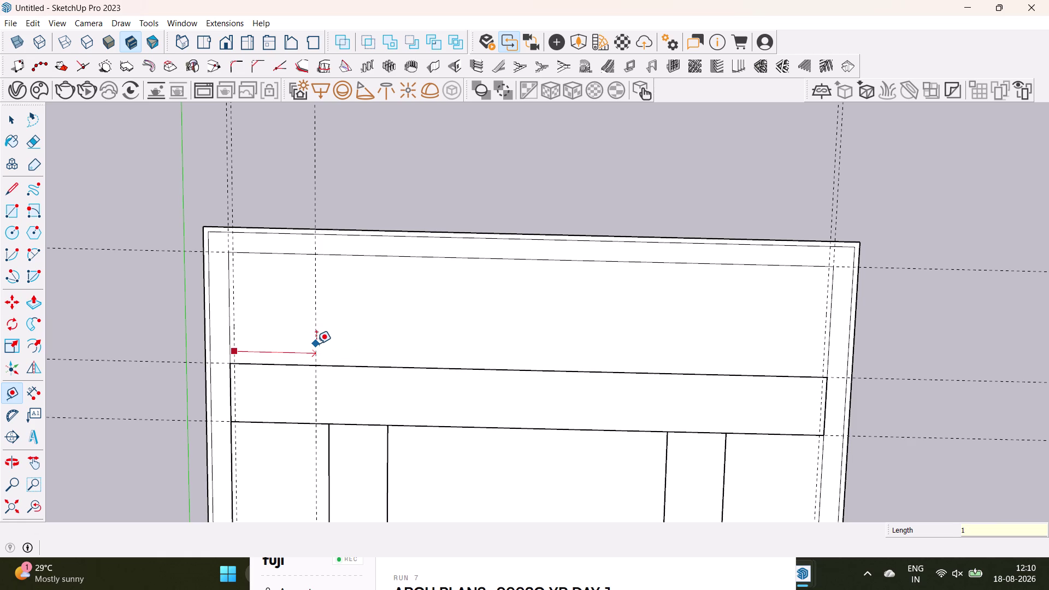
key(0)
key(apostrophe)
key(Return)
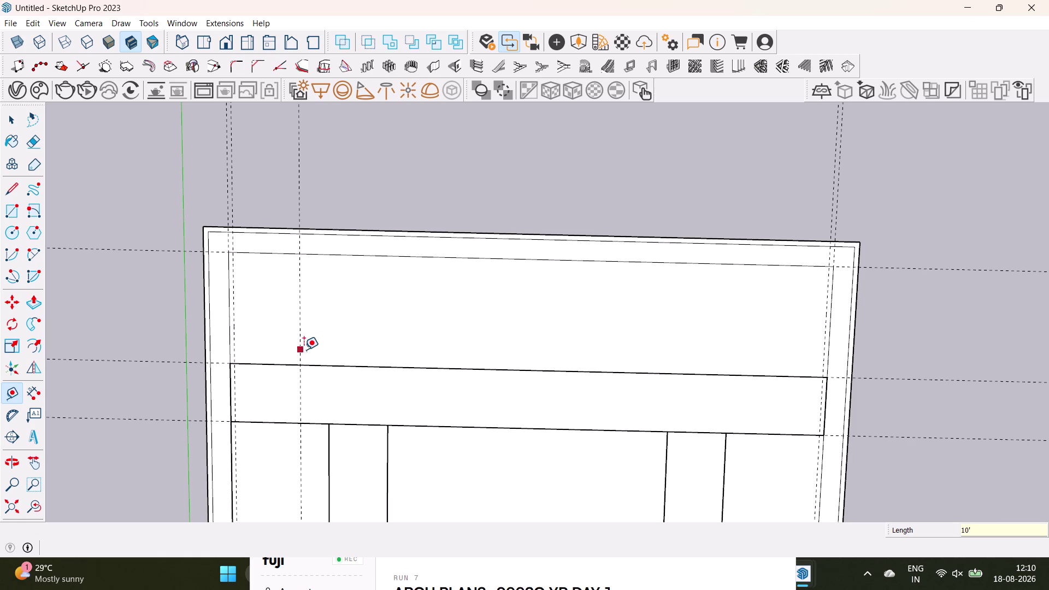
drag(299, 351, 305, 350)
text(10)
key(apostrophe)
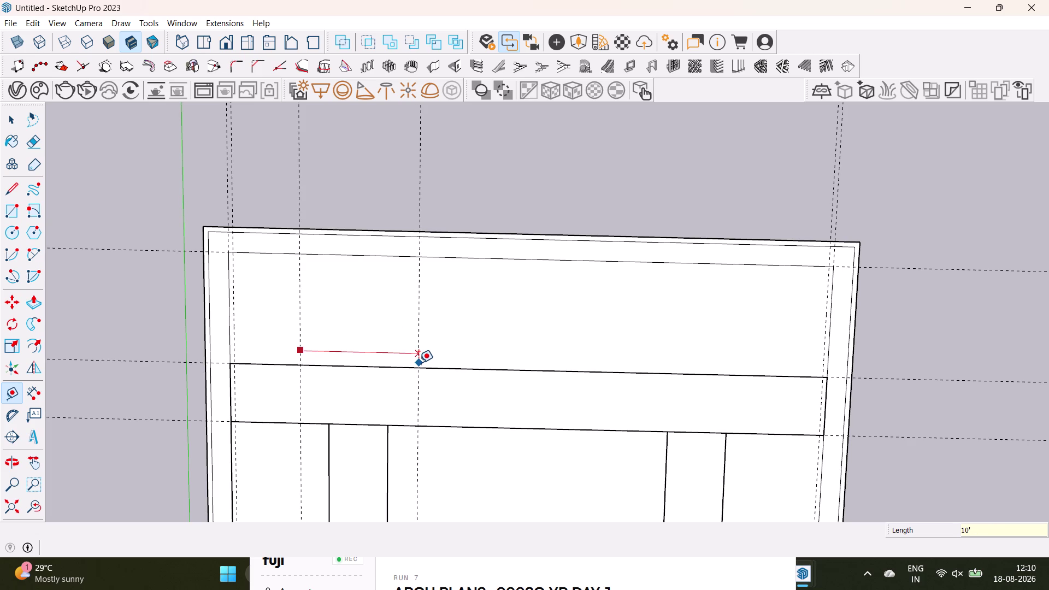
key(Return)
Add three more vertical guides, each 10' from the previous one.
drag(367, 356, 393, 357)
text(1)
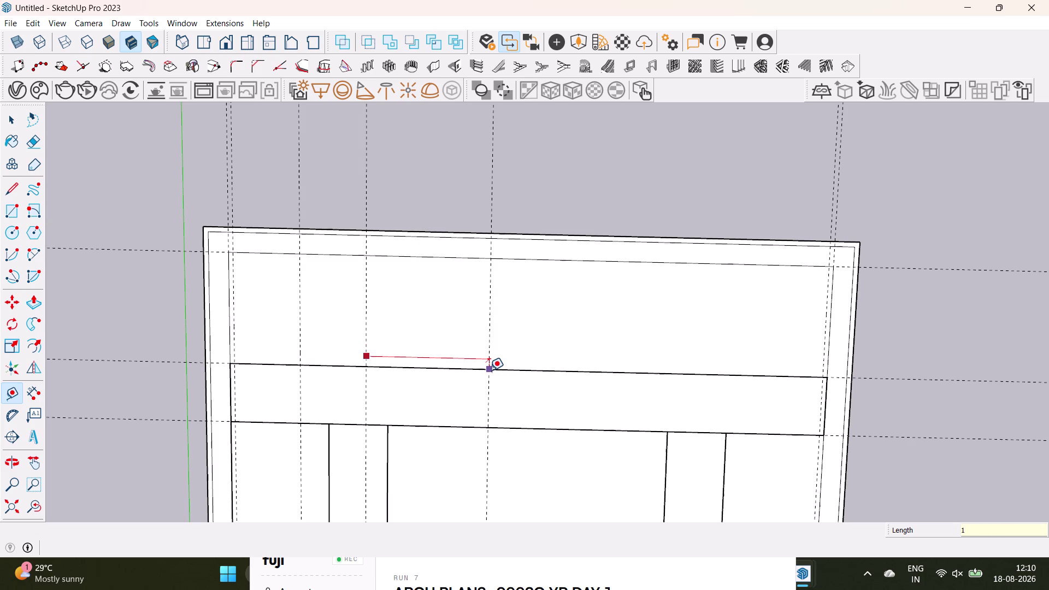
text(0)
key(apostrophe)
key(Return)
click(432, 359)
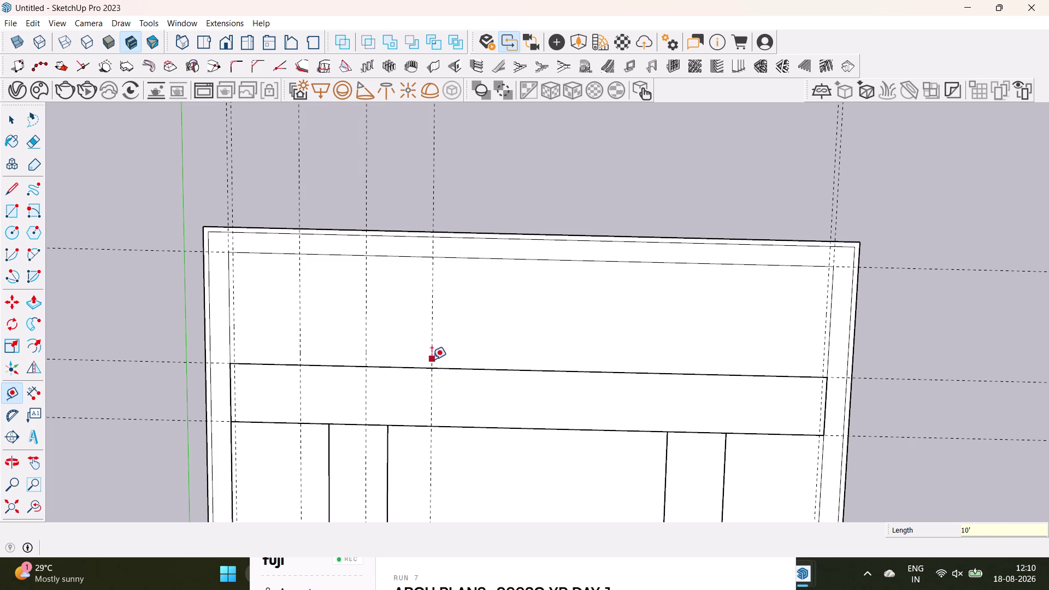
key(1)
key(0)
key(apostrophe)
key(Return)
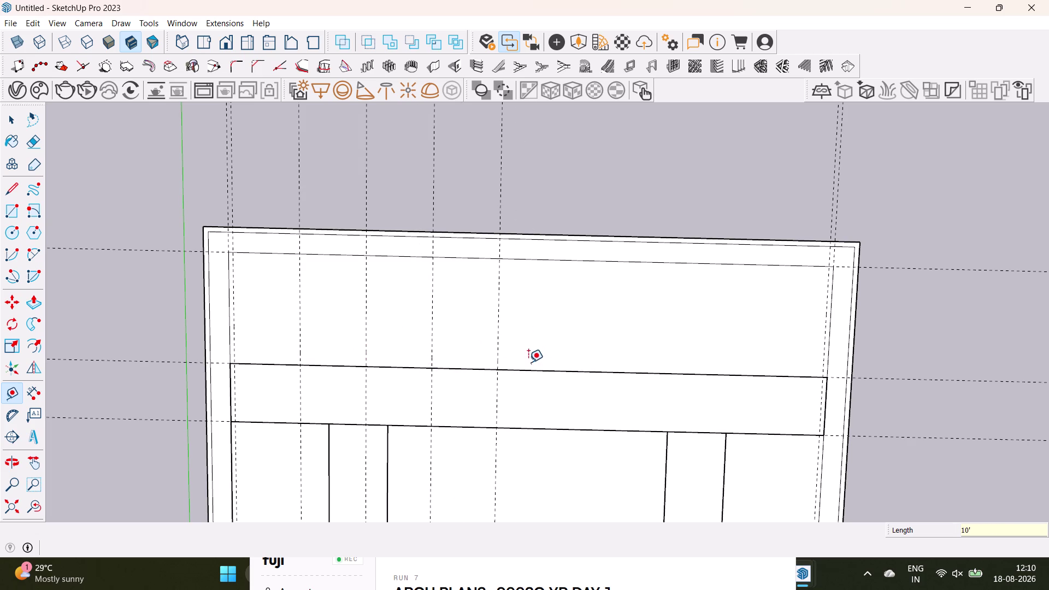
click(498, 359)
text(1)
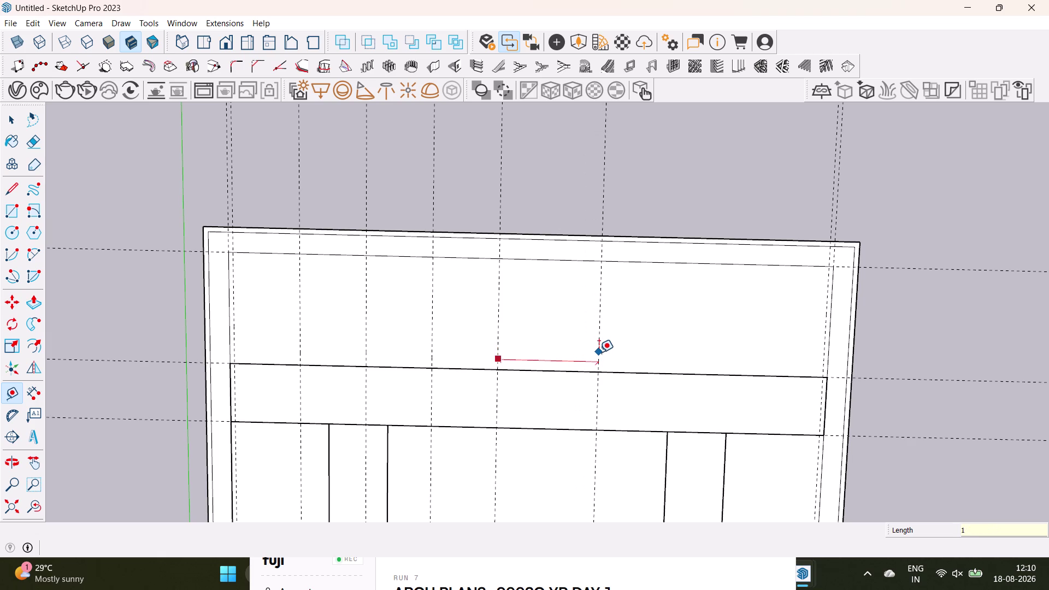
text(0')
key(Return)
Continue the 10'-spaced vertical guides across to the right wall.
click(566, 352)
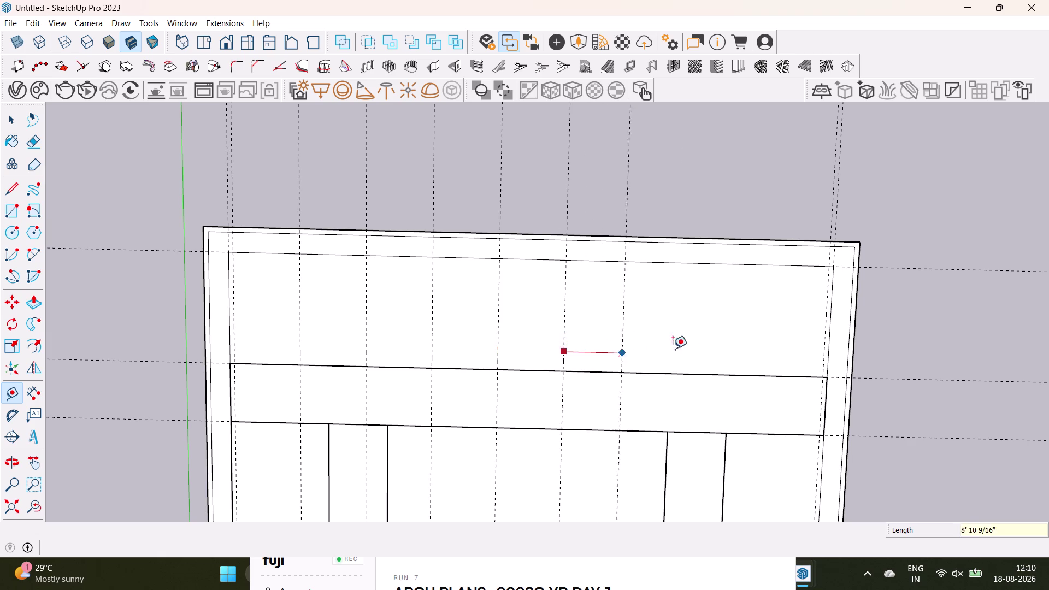
text(10)
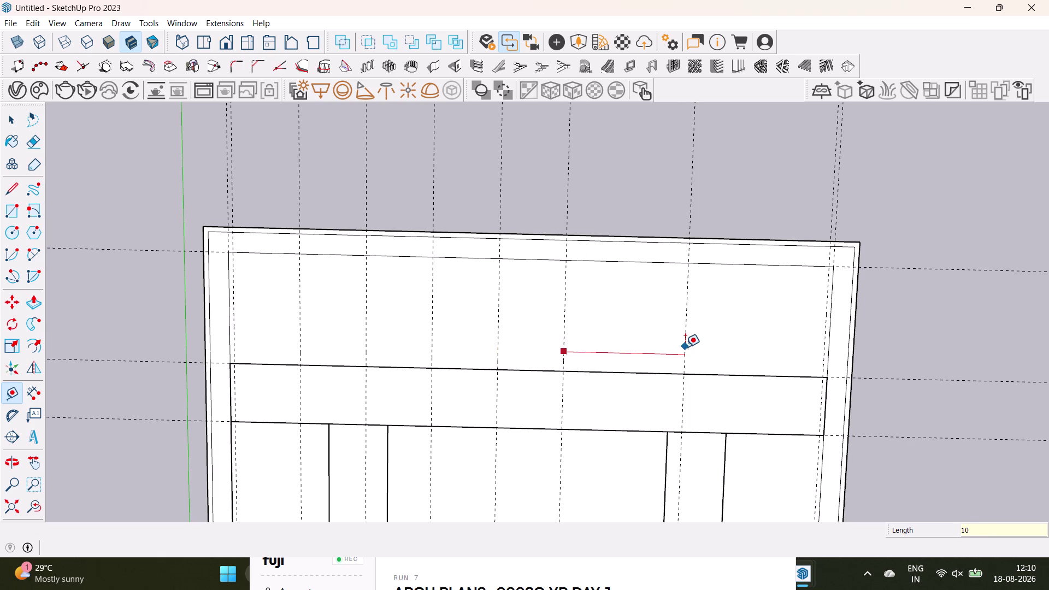
key(apostrophe)
key(Return)
click(630, 359)
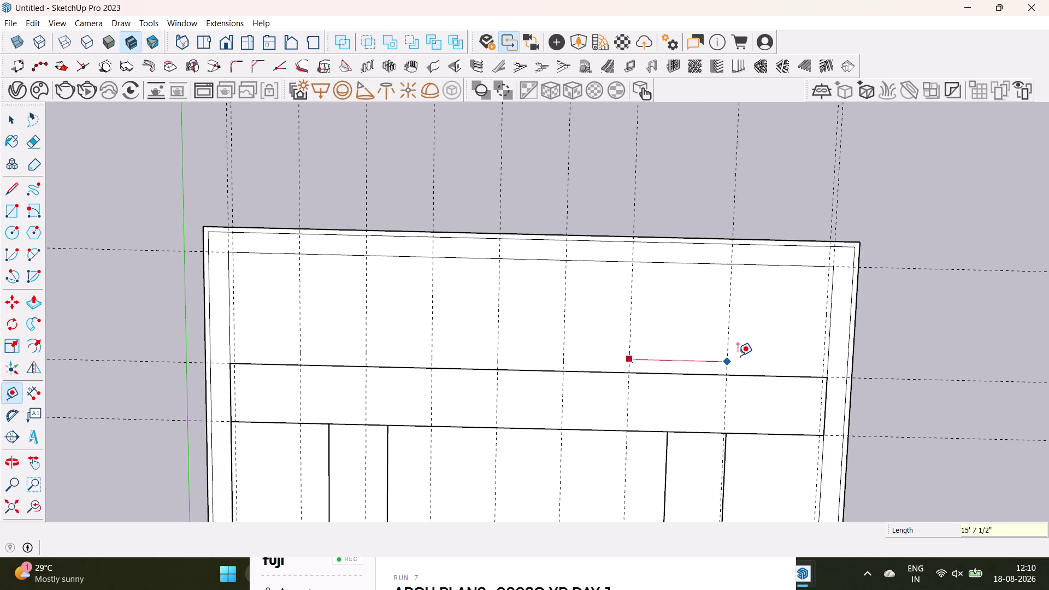
text(10')
key(Return)
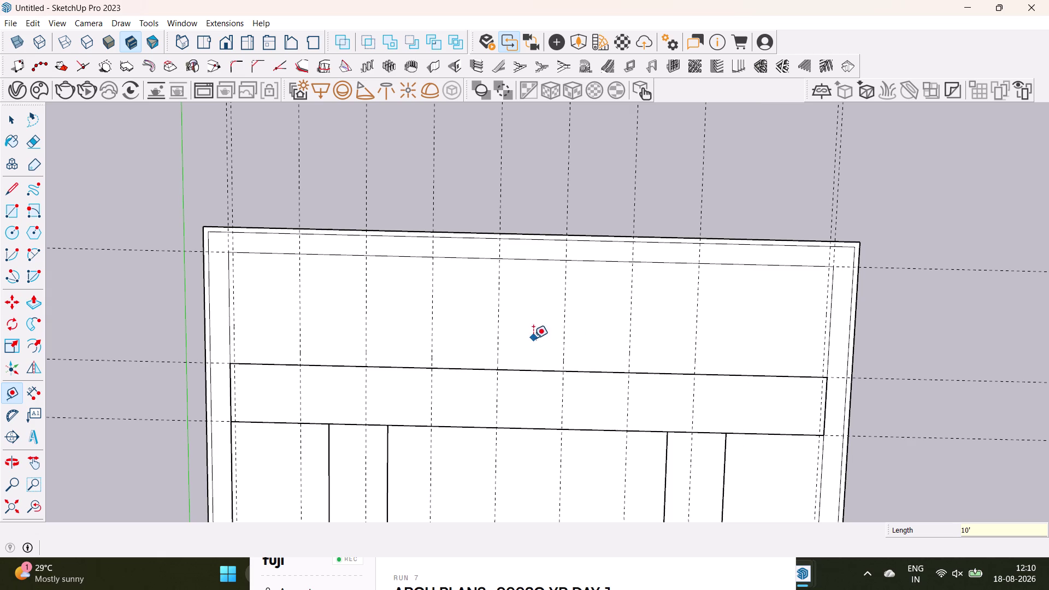
click(696, 360)
text(1)
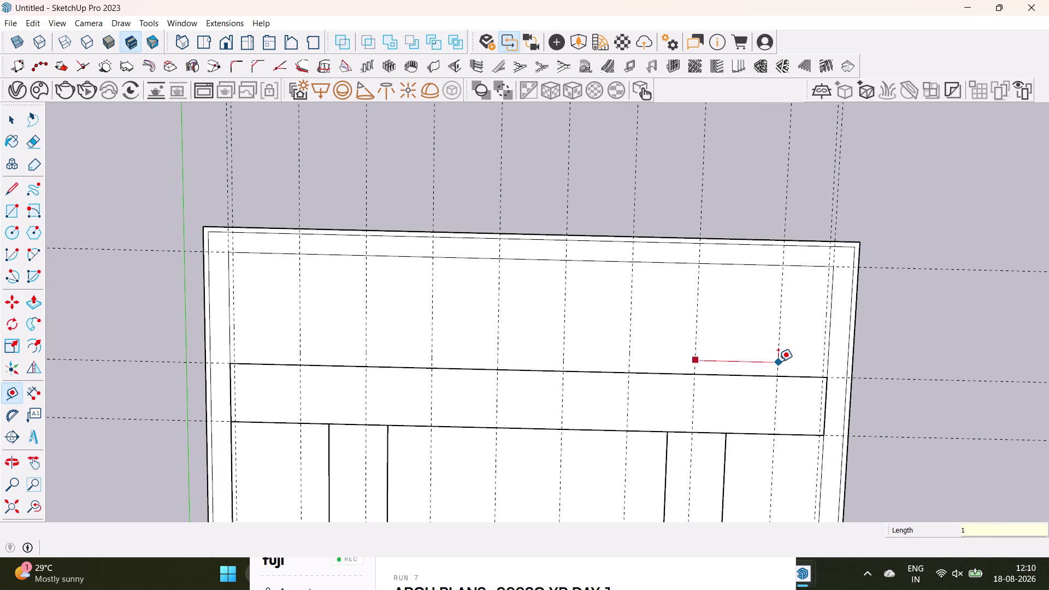
text(0')
key(Return)
key(space)
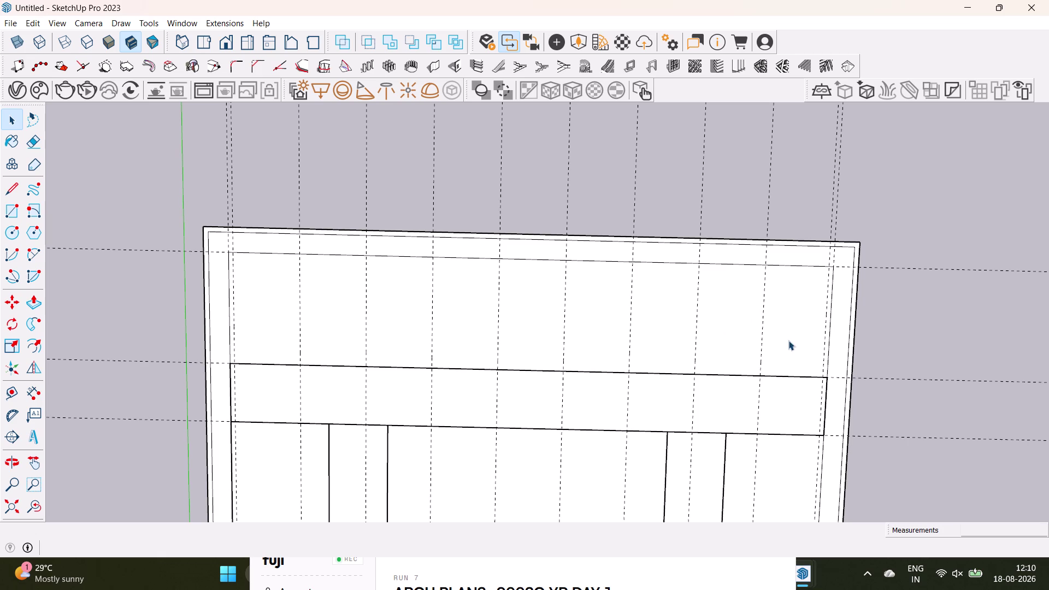
Orbit and pan to center the top room, then start a guide from its top inner wall.
scroll(down, 3)
middle_drag(410, 307, 341, 266)
middle_drag(427, 312, 428, 311)
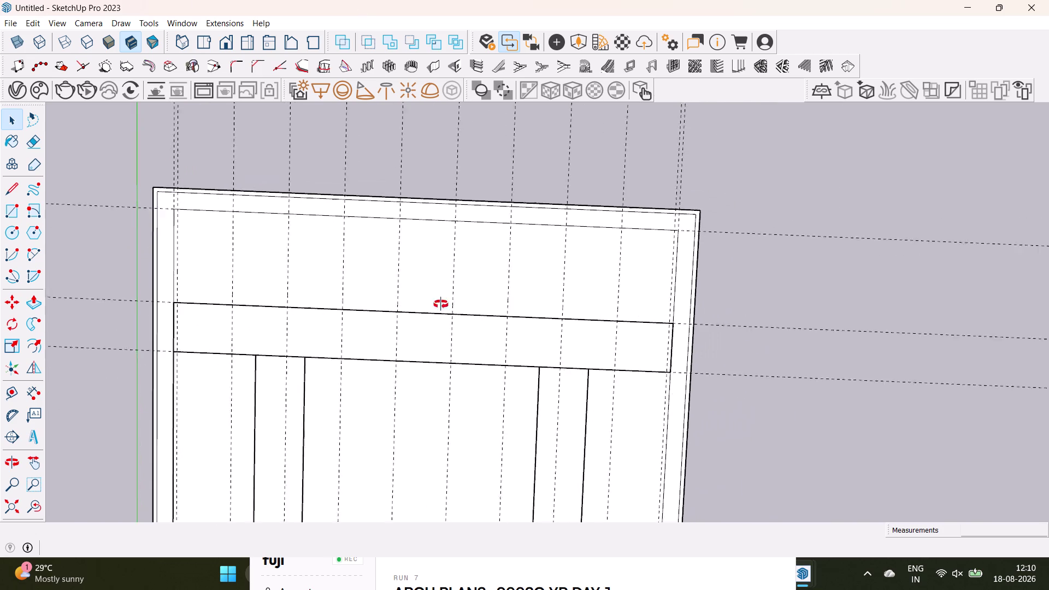
middle_drag(428, 312, 517, 198)
middle_drag(396, 352, 507, 397)
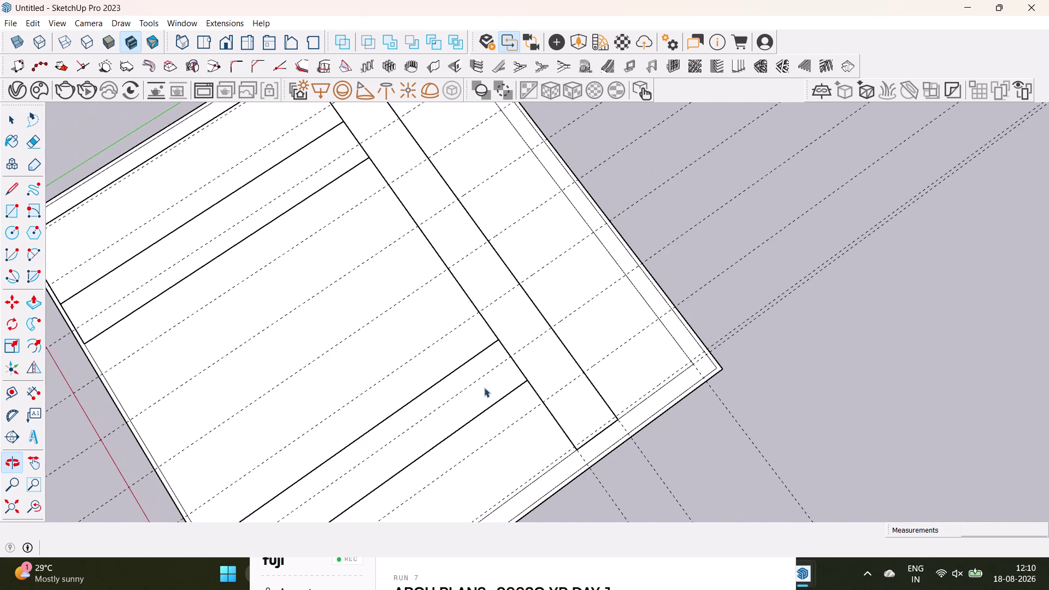
middle_drag(442, 403, 548, 269)
middle_drag(399, 441, 577, 548)
scroll(up, 3)
middle_drag(486, 317, 570, 302)
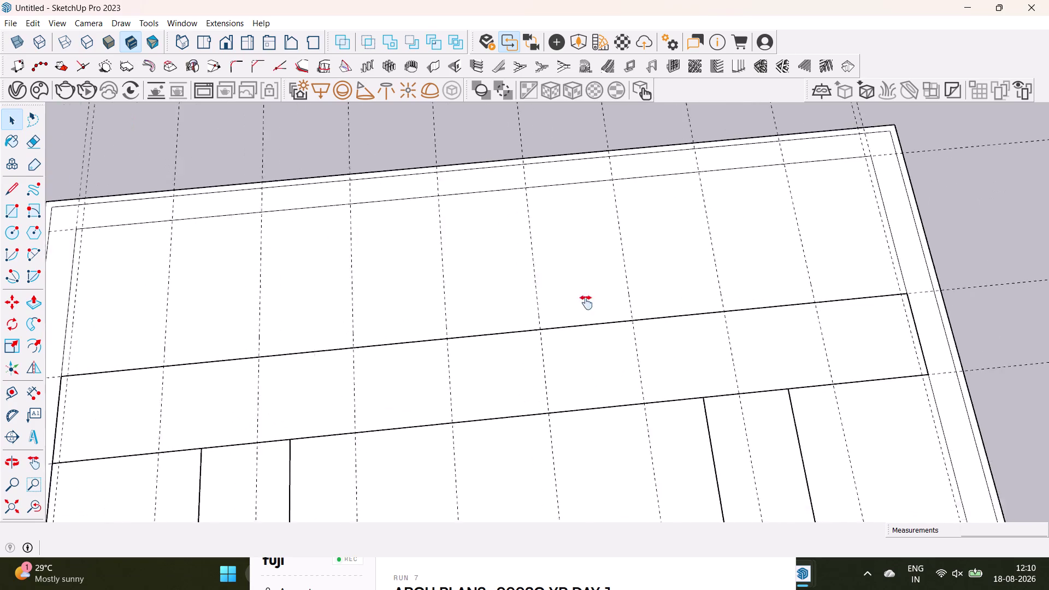
middle_drag(570, 302, 625, 301)
middle_drag(655, 330, 586, 301)
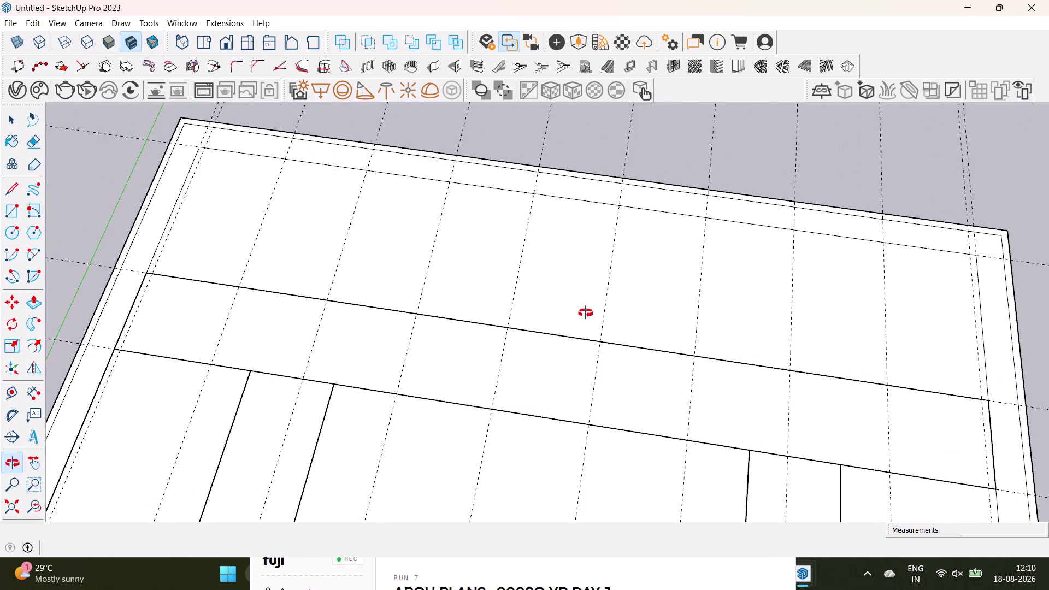
middle_drag(585, 300, 598, 428)
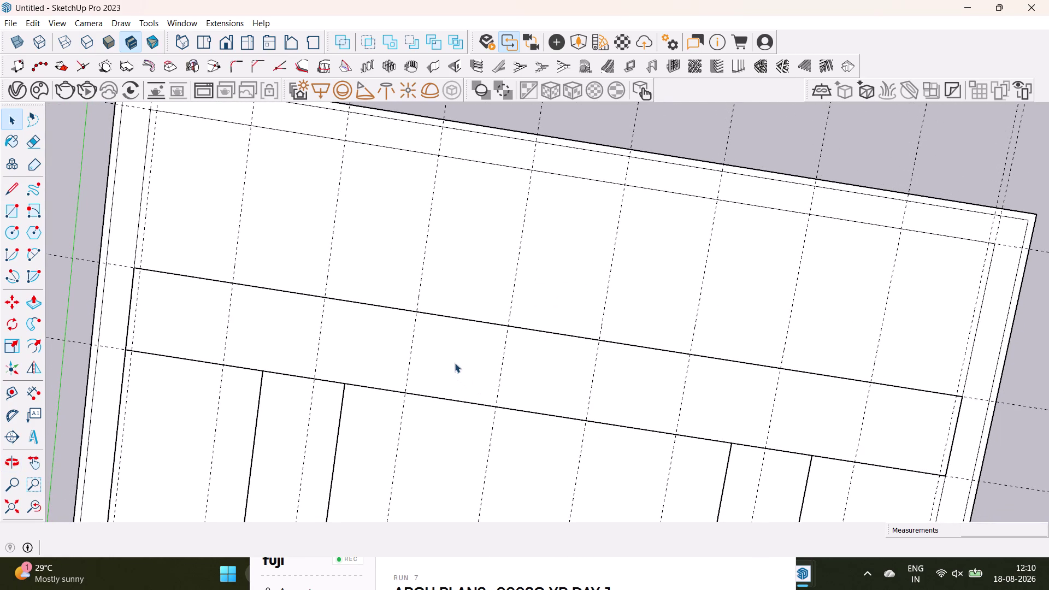
middle_drag(268, 295, 239, 360)
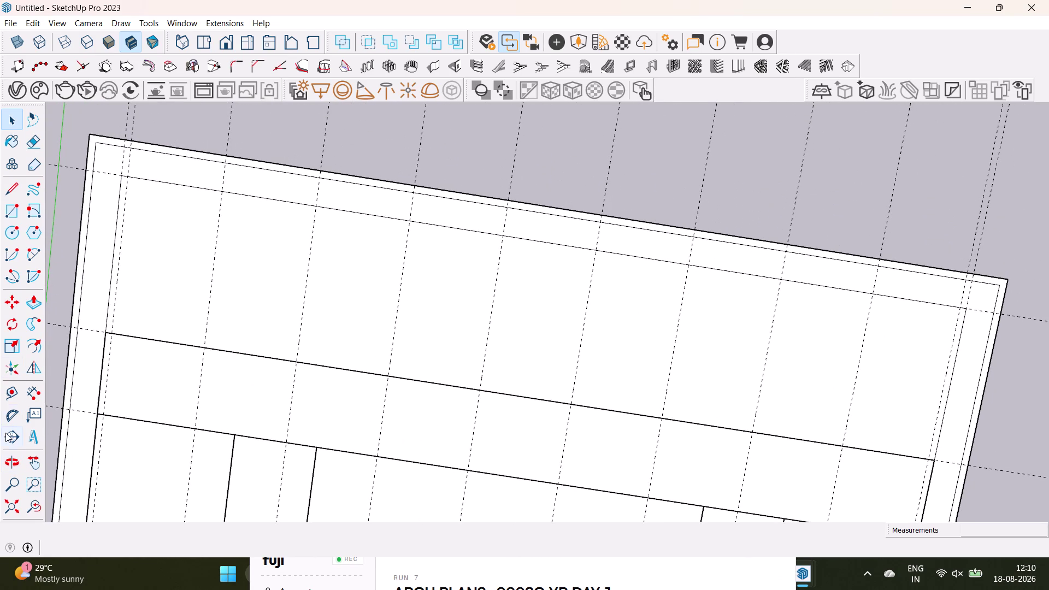
click(6, 393)
click(180, 186)
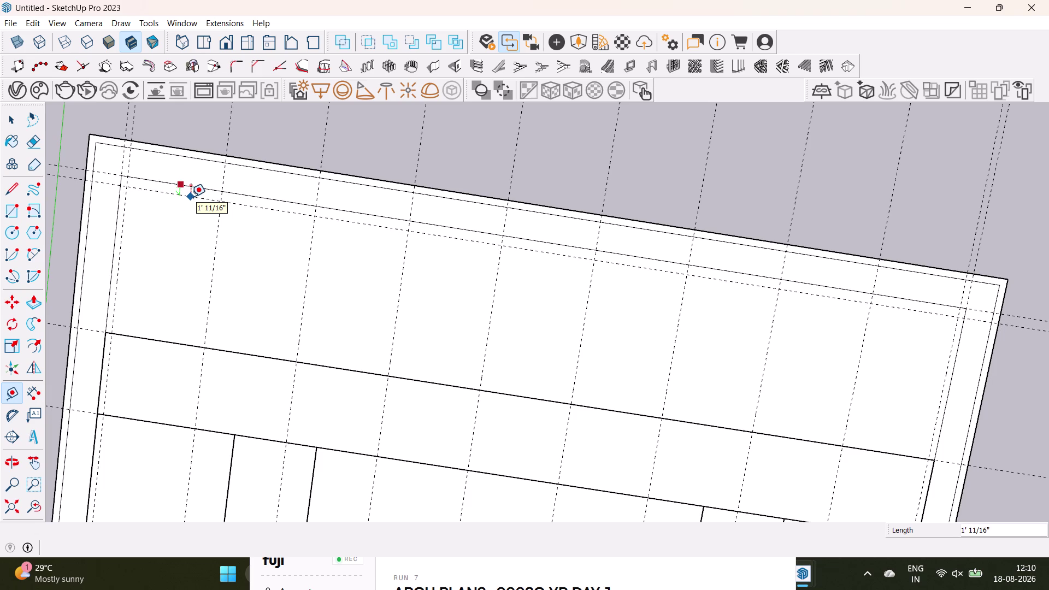
Undo a mistaken 2" guide and place a guide 2' in from the plan's top edge.
key(2)
key(shift+quotedbl)
key(Return)
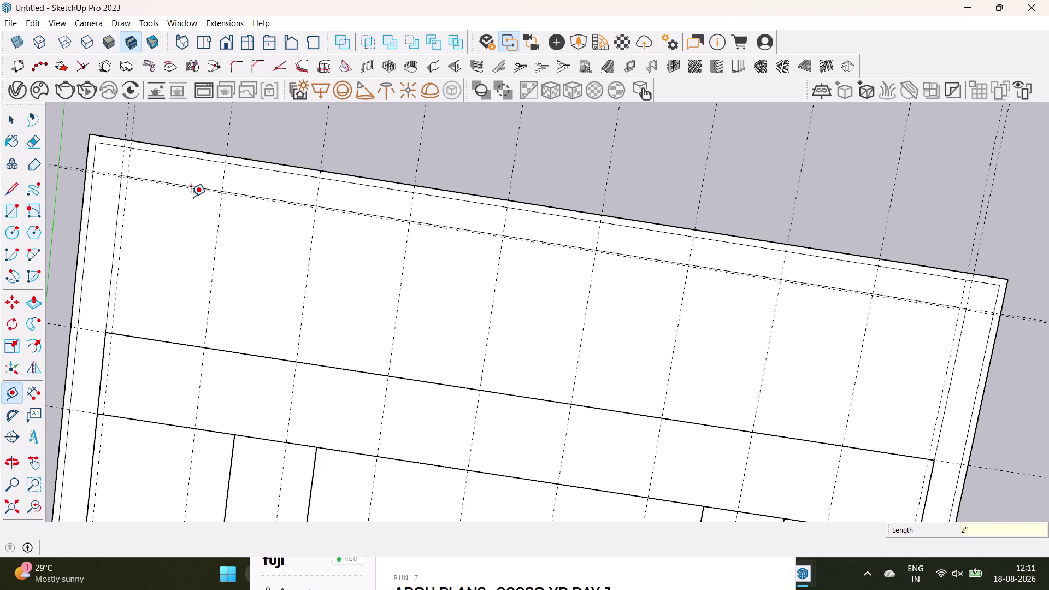
key(ctrl+z)
click(203, 187)
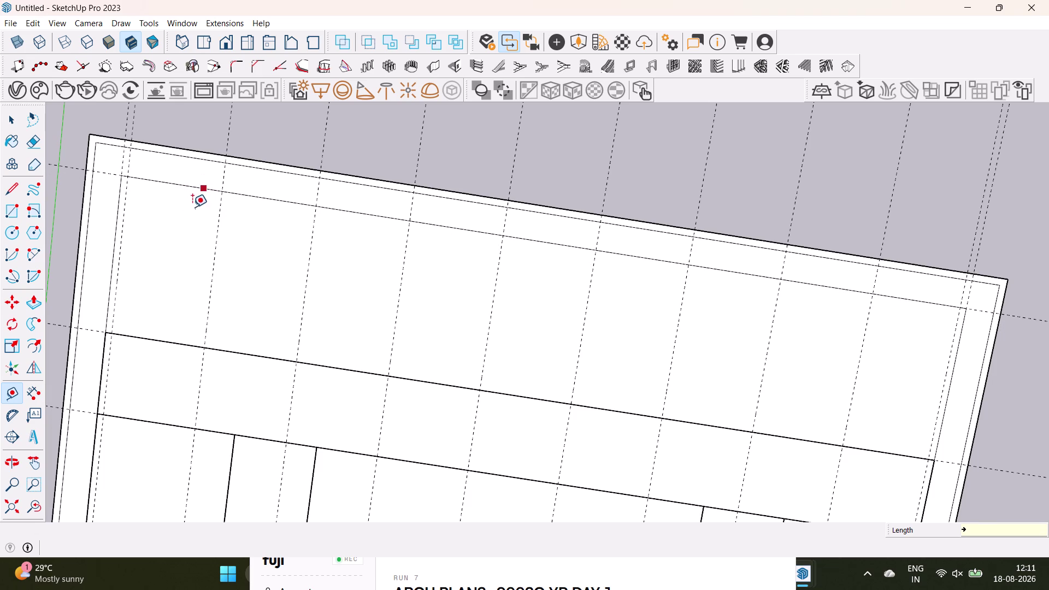
key(space)
click(15, 394)
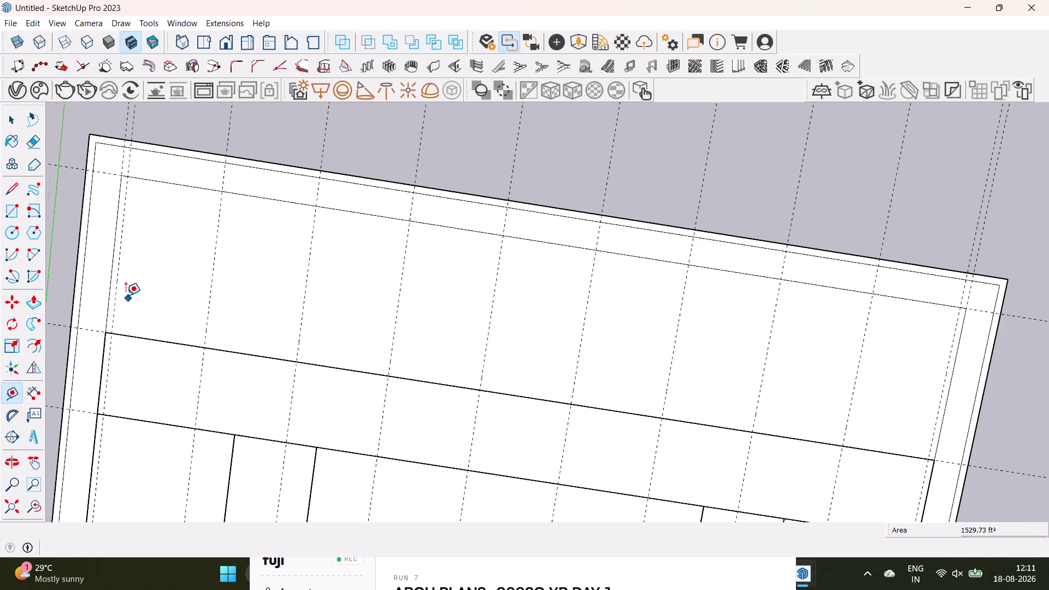
scroll(up, 3)
click(245, 142)
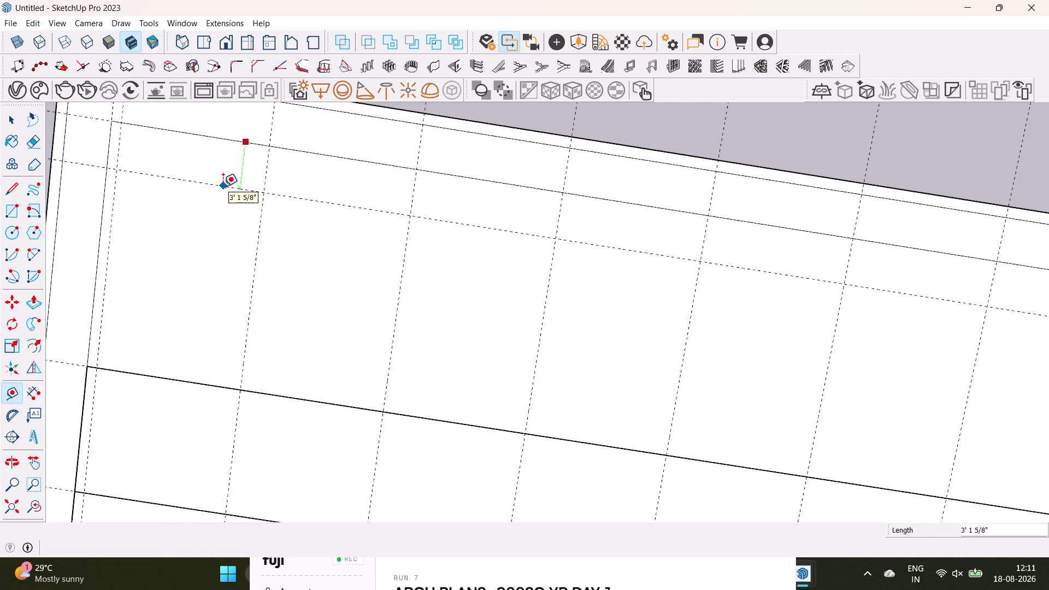
text(2')
key(Return)
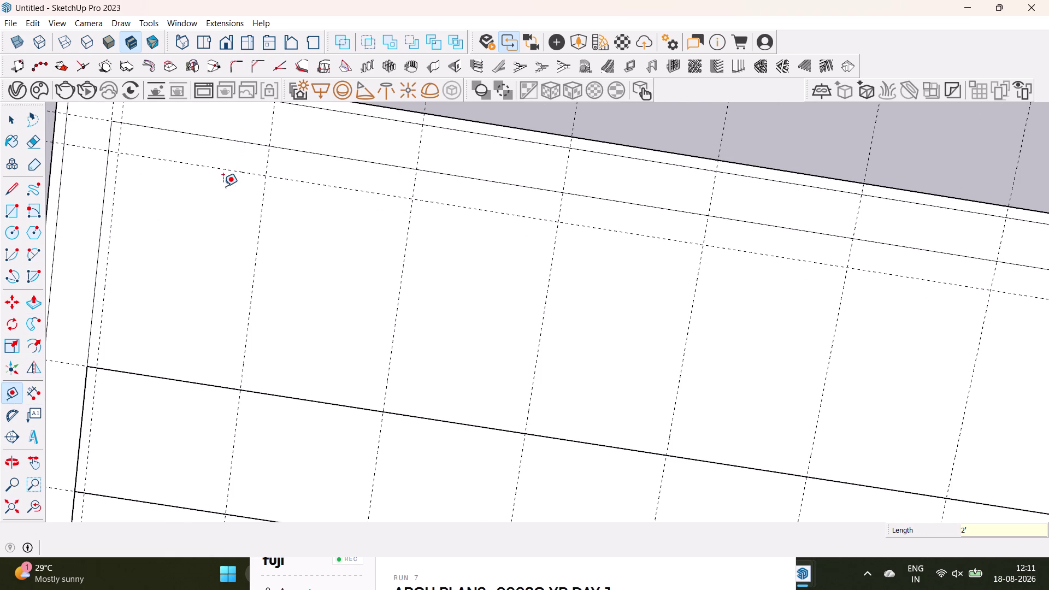
Add 1' guides below the top edge and above the first room wall.
click(161, 377)
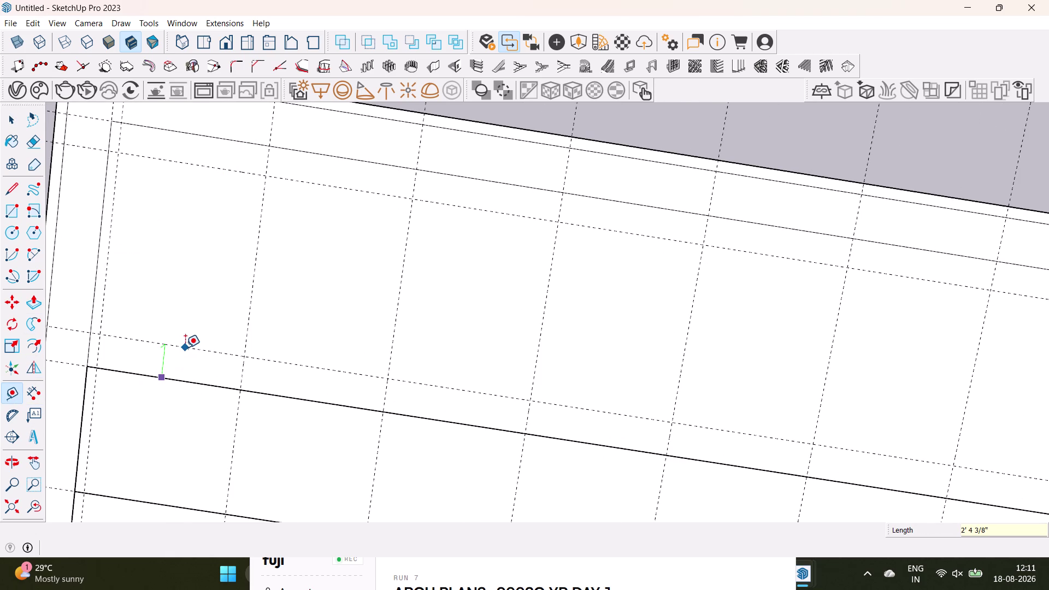
key(ctrl+z)
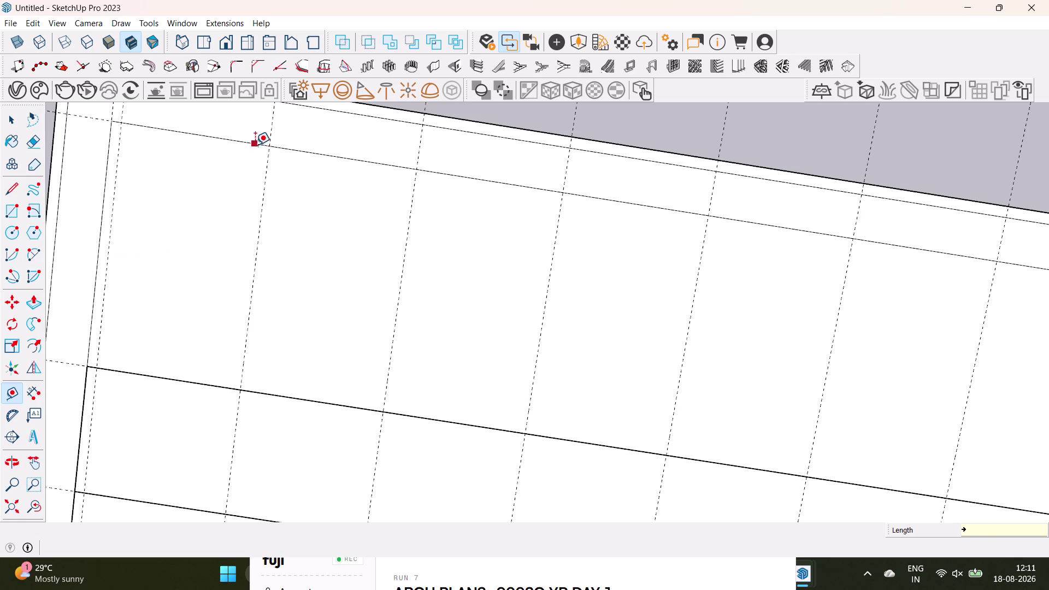
drag(256, 144, 254, 159)
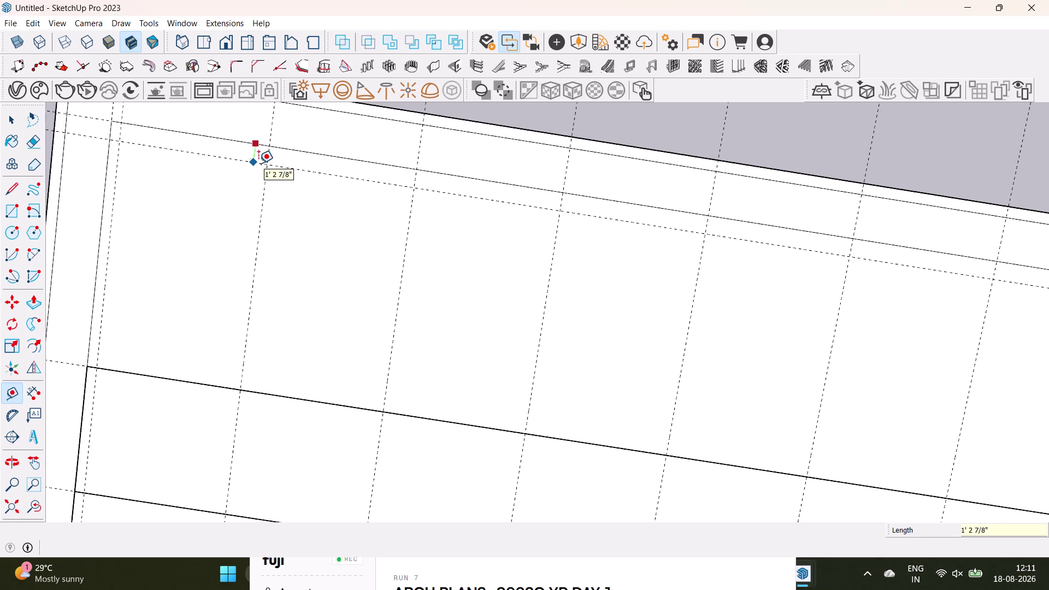
text(1')
key(Return)
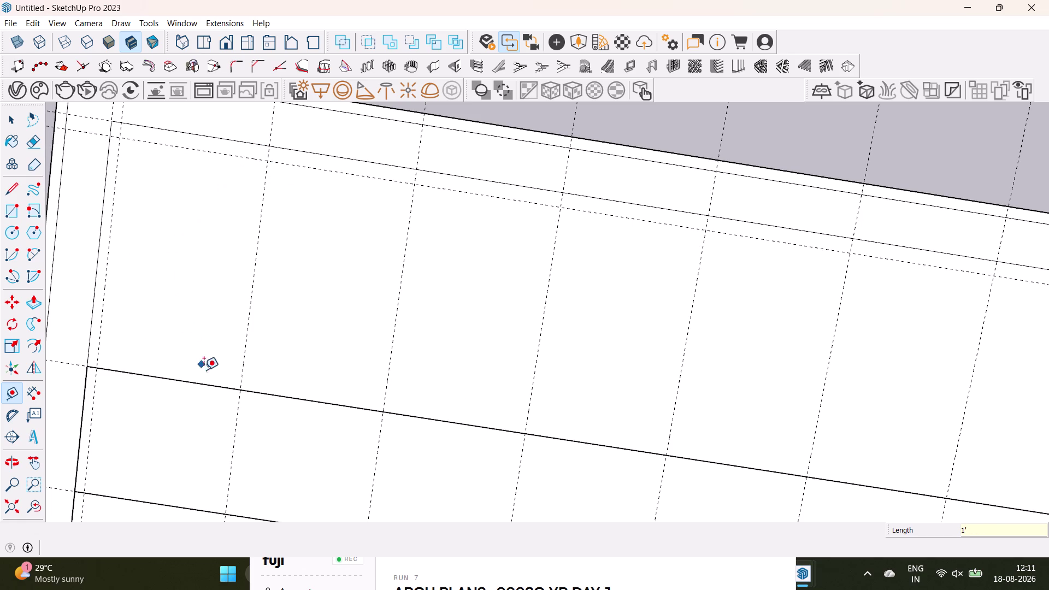
click(205, 382)
text(1')
key(Return)
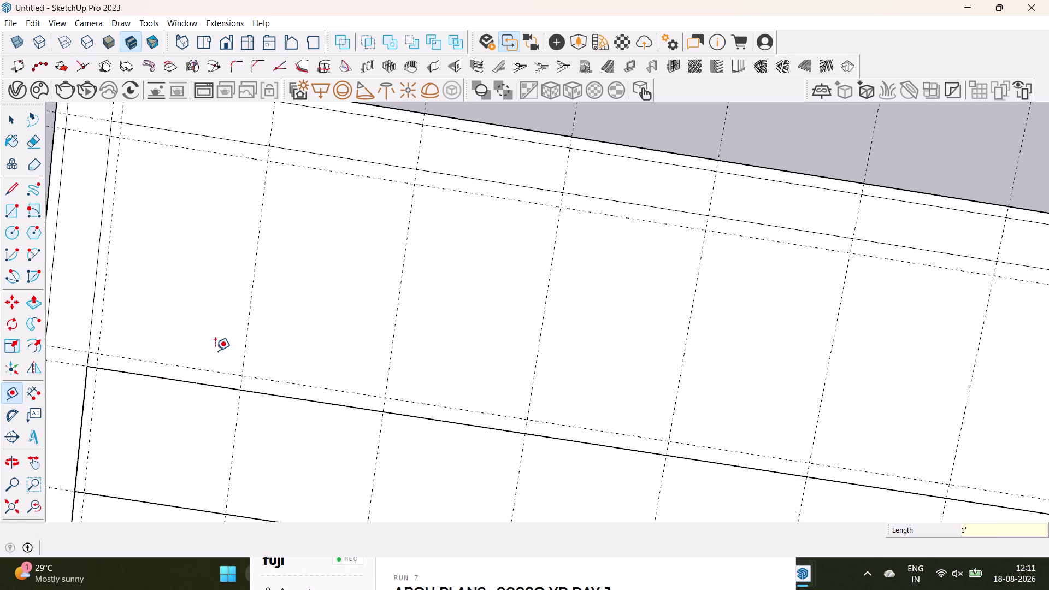
scroll(down, 3)
key(space)
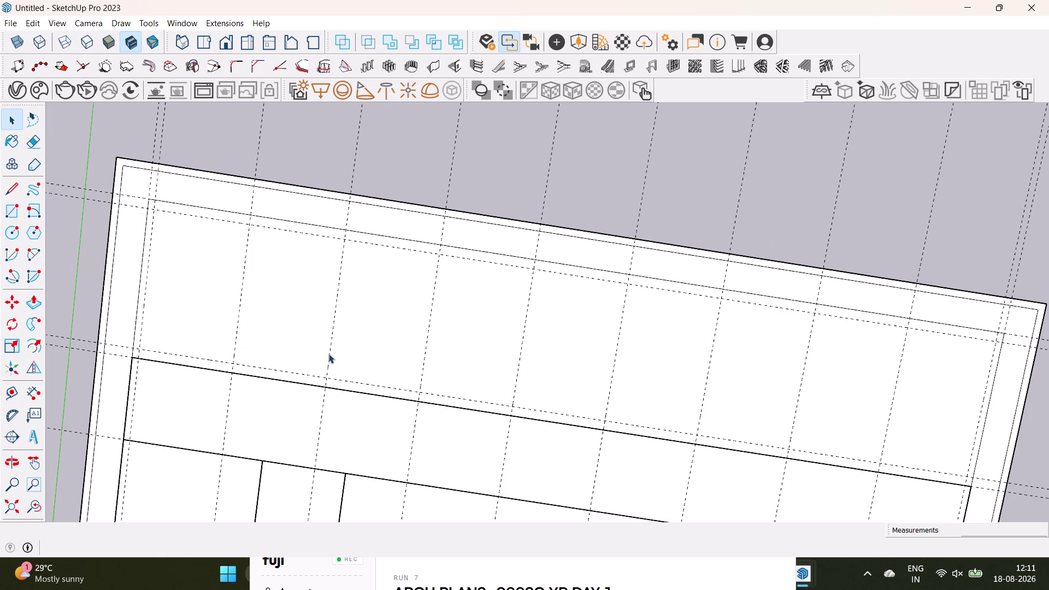
middle_drag(331, 352, 398, 263)
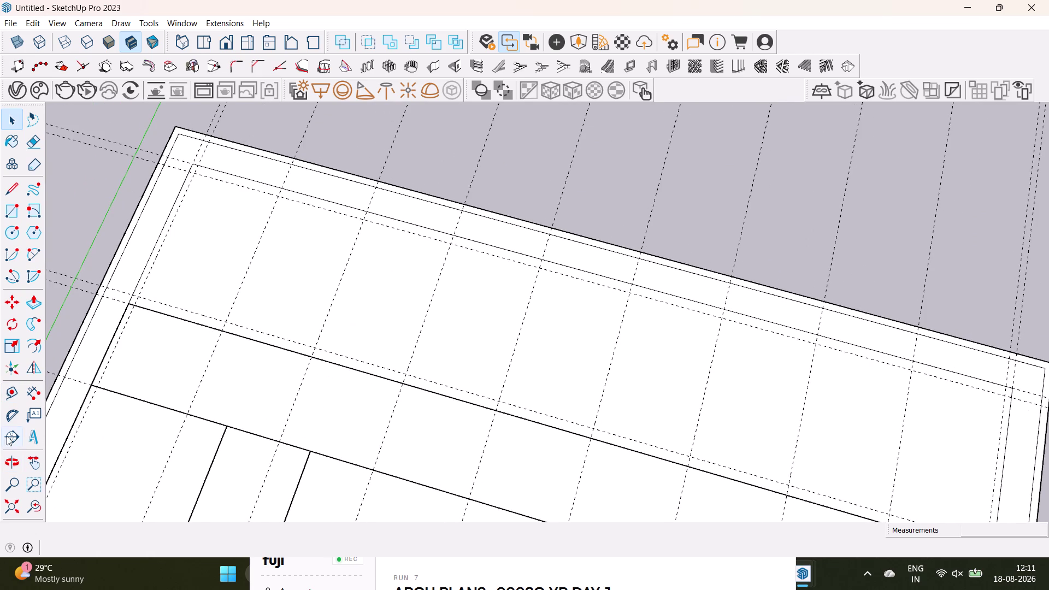
click(30, 504)
middle_drag(297, 472, 381, 359)
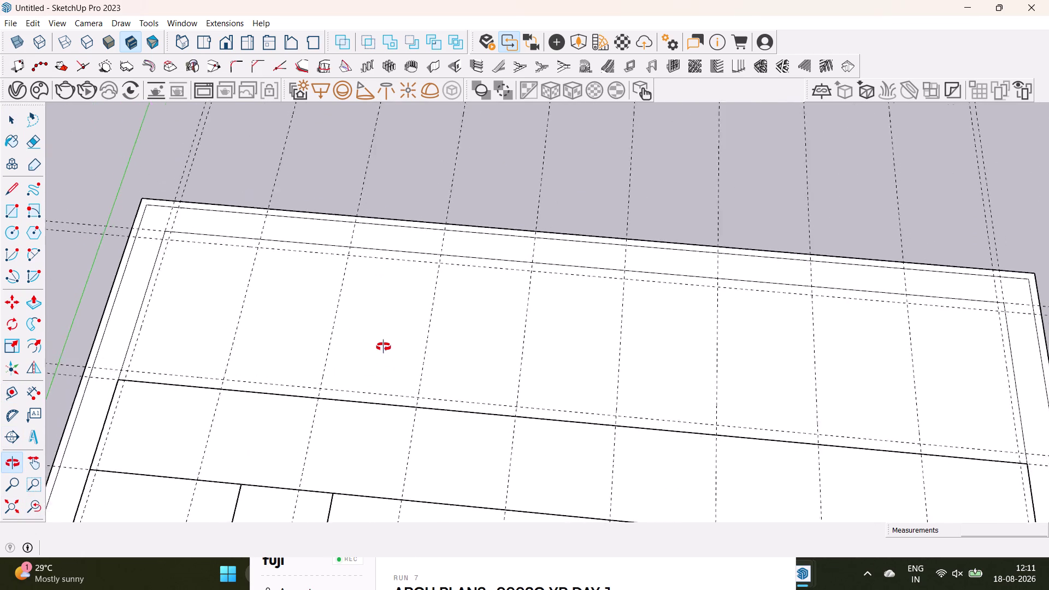
middle_drag(381, 359, 390, 303)
middle_drag(388, 386, 398, 469)
scroll(down, 3)
middle_drag(404, 438, 395, 316)
middle_drag(457, 326, 453, 427)
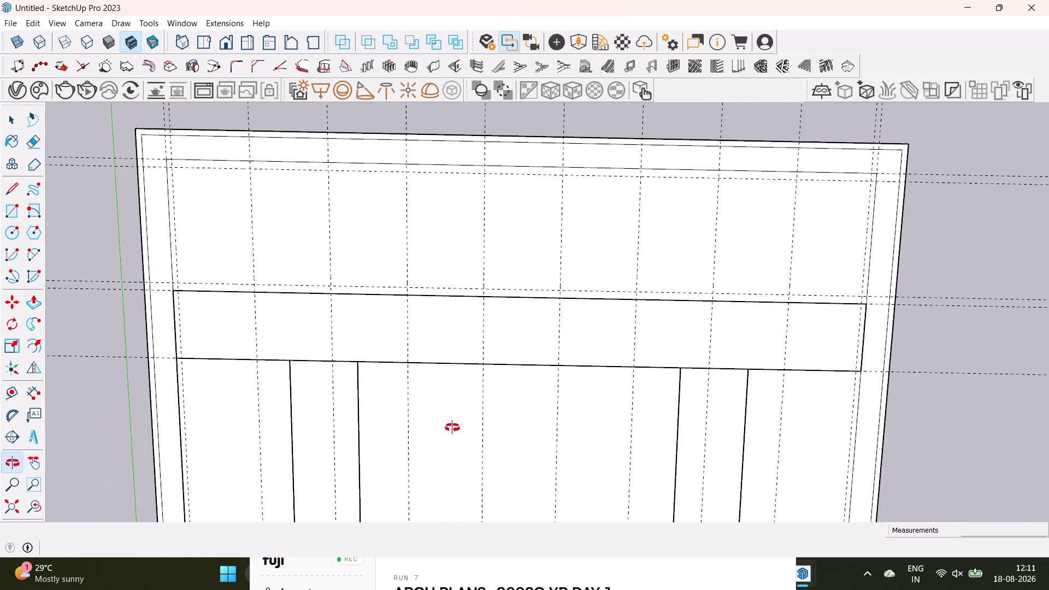
middle_drag(452, 427, 420, 384)
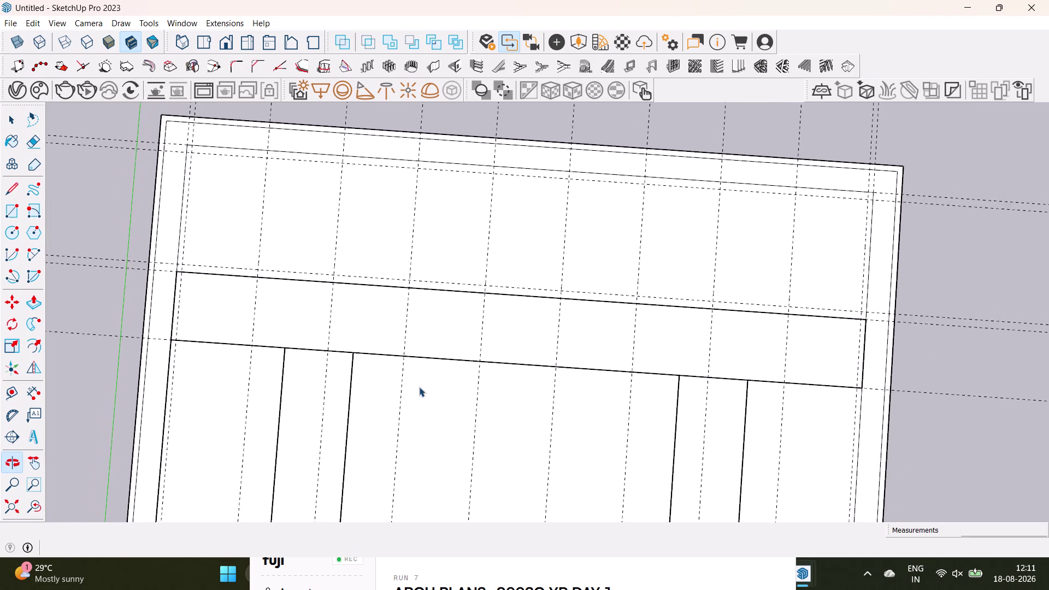
scroll(down, 3)
middle_drag(429, 371, 306, 248)
scroll(down, 3)
middle_drag(389, 300, 389, 305)
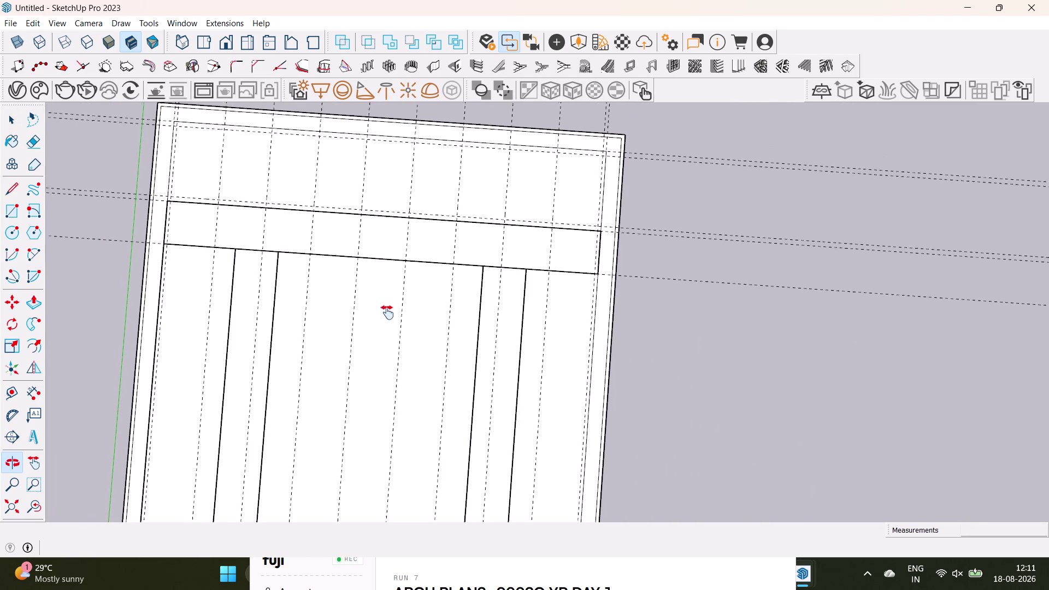
middle_drag(388, 305, 359, 314)
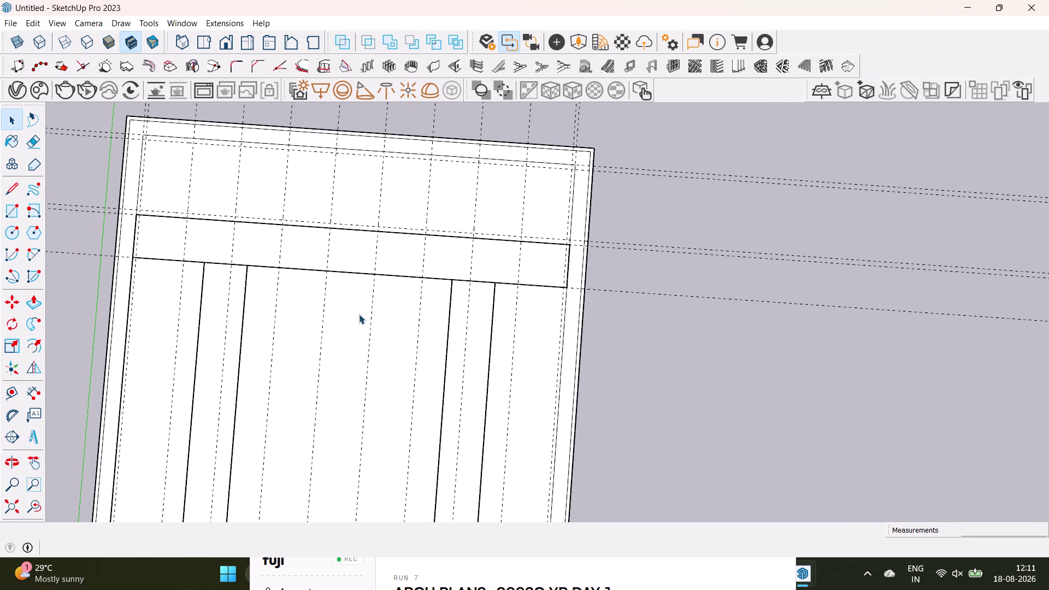
scroll(down, 3)
middle_drag(512, 333, 514, 265)
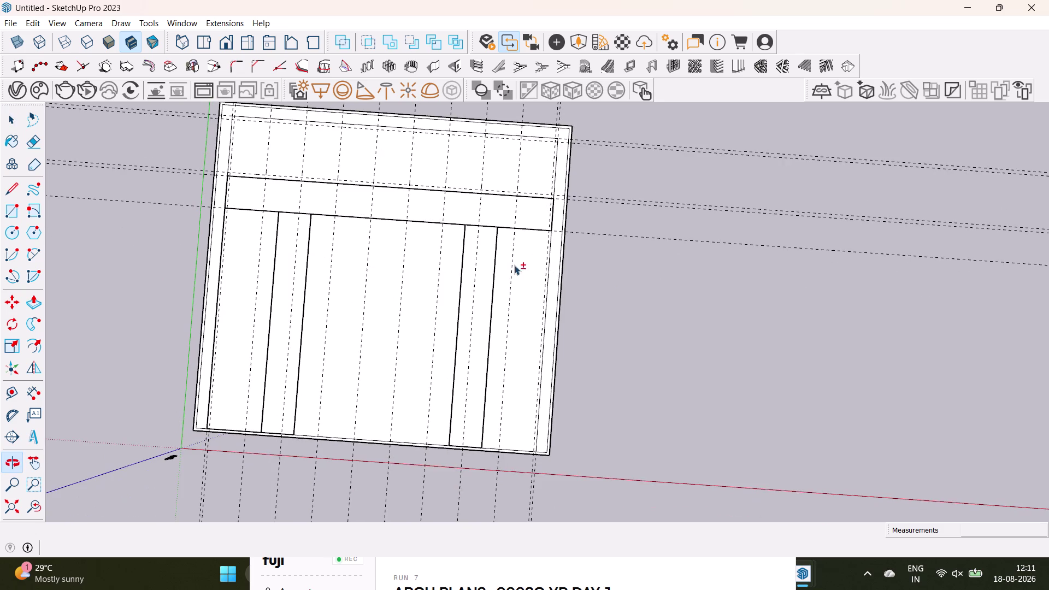
scroll(up, 3)
scroll(down, 3)
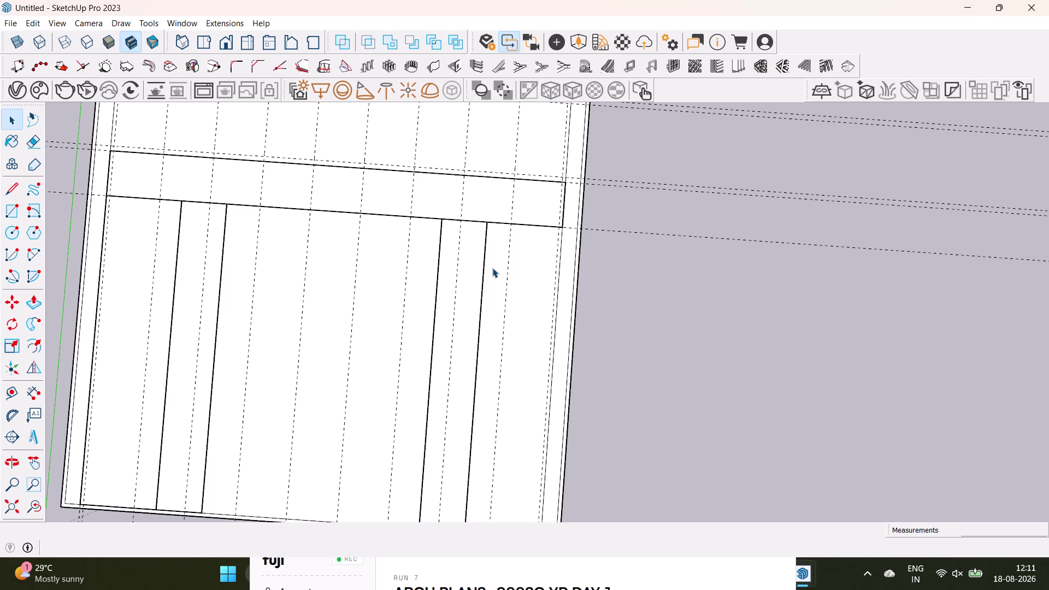
scroll(down, 3)
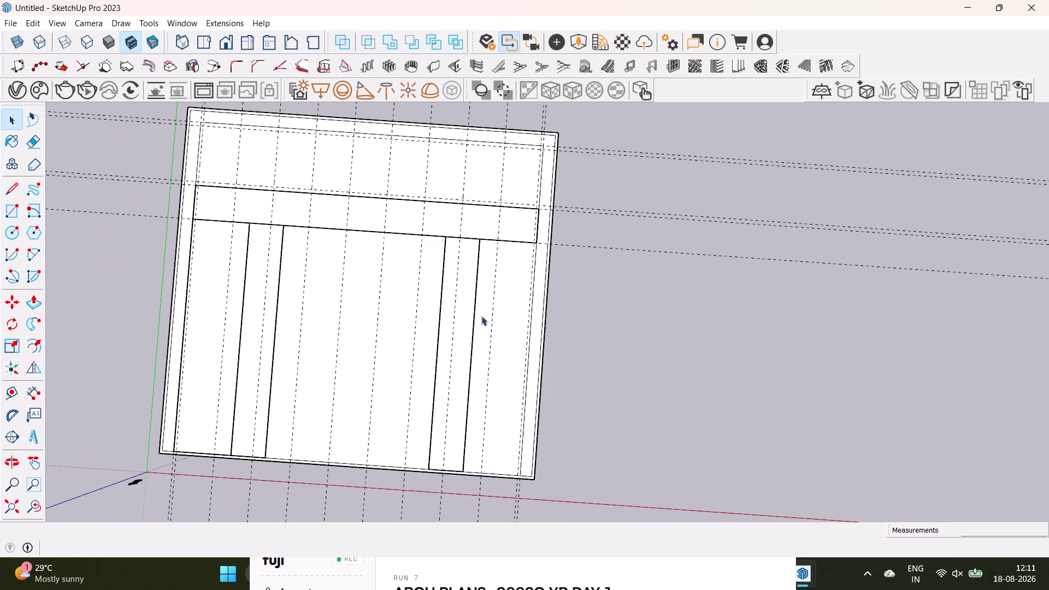
scroll(up, 3)
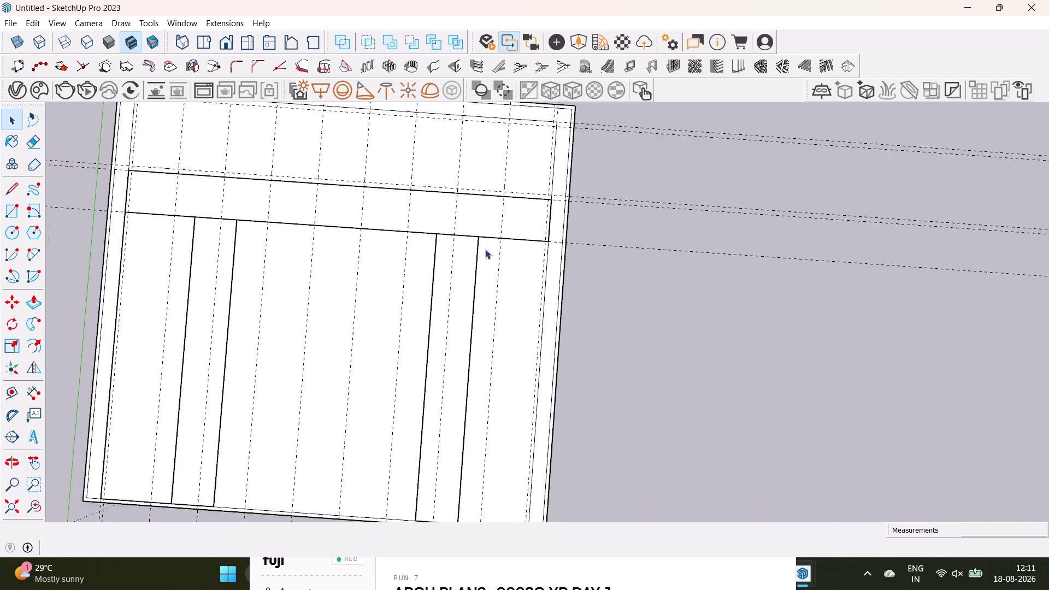
scroll(up, 3)
middle_drag(499, 256, 510, 227)
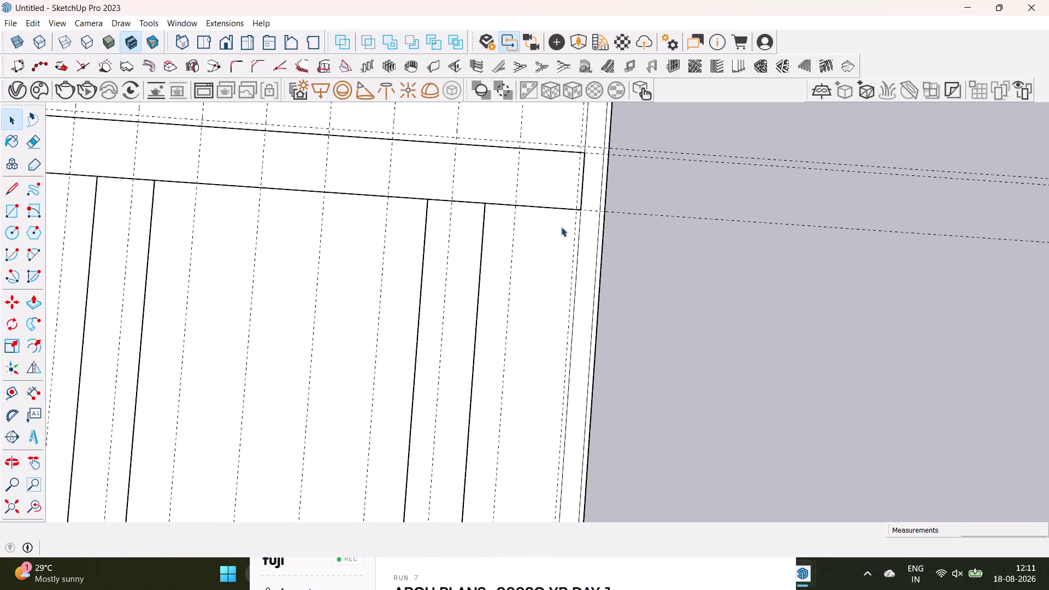
middle_drag(558, 230, 540, 273)
Place a guide 1' in from the right-hand room wall.
drag(10, 395, 16, 392)
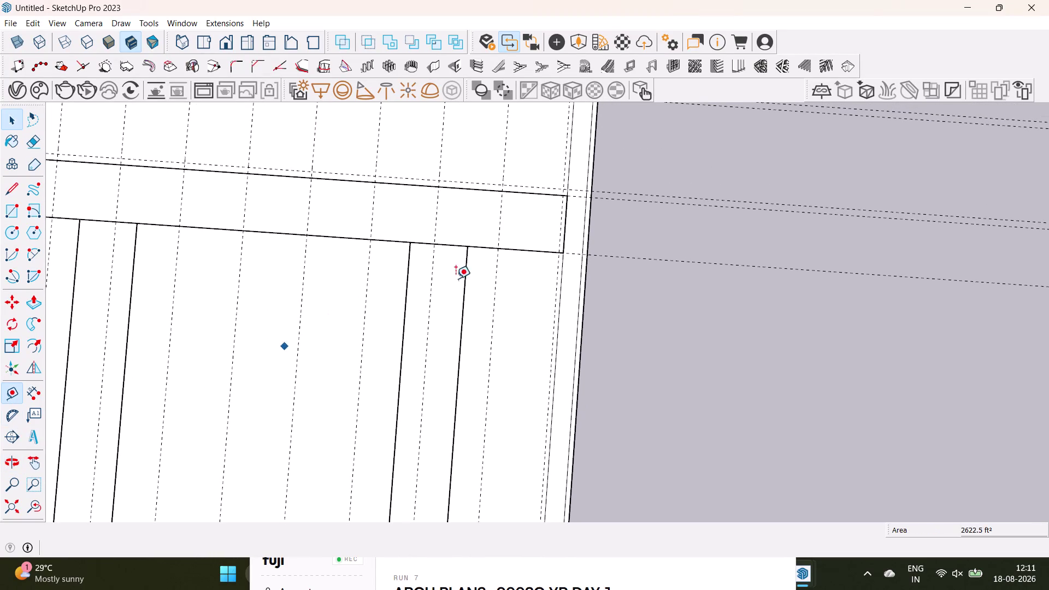
scroll(up, 3)
click(549, 254)
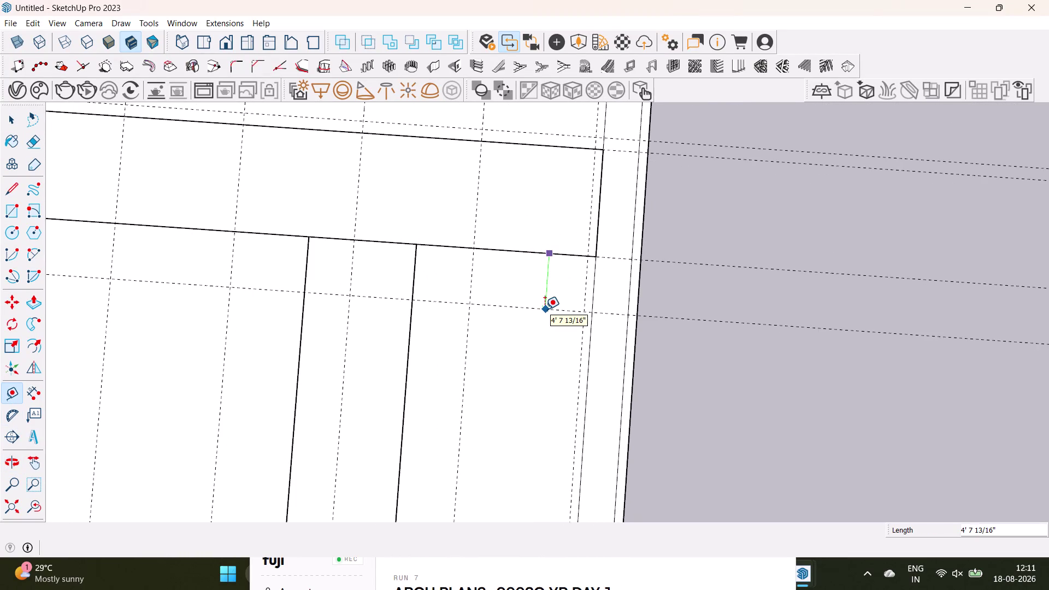
key(1)
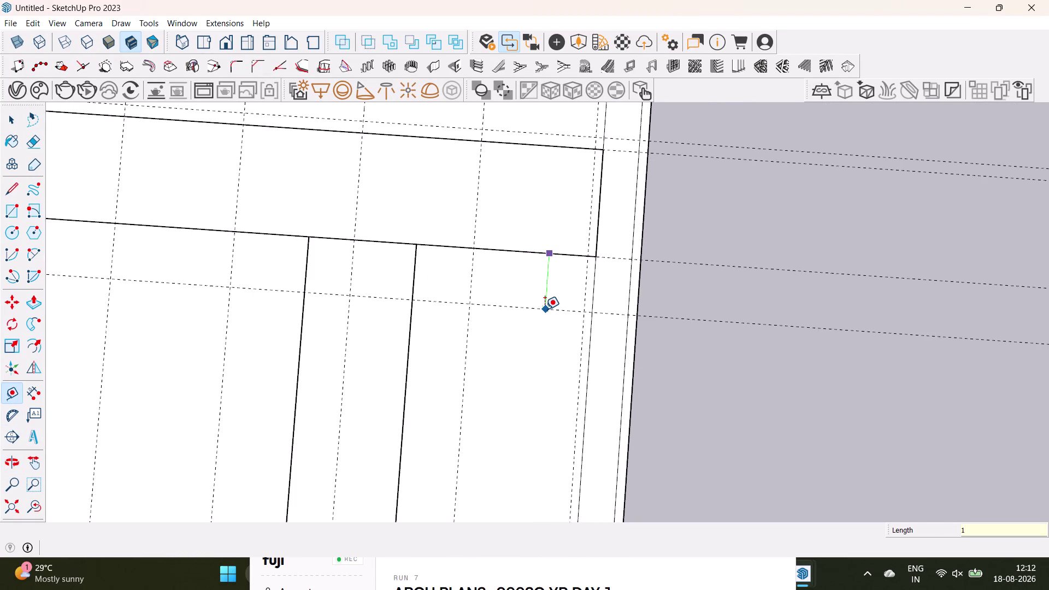
key(apostrophe)
key(Return)
Bring the bottom wall into view and add a guide 1' above it.
scroll(down, 3)
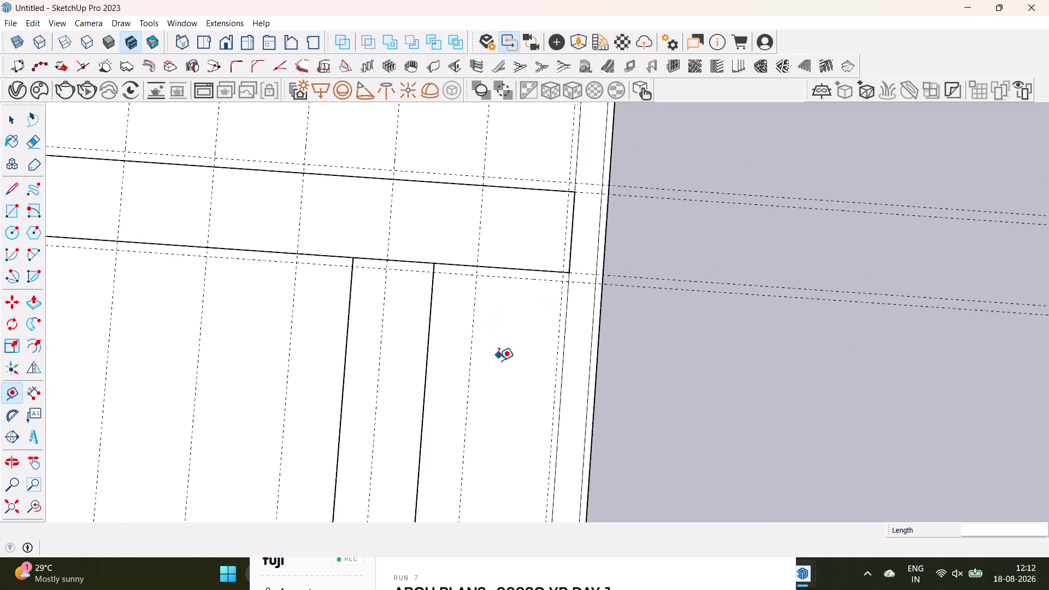
middle_drag(500, 375, 533, 139)
scroll(down, 3)
middle_drag(509, 392, 525, 239)
scroll(up, 3)
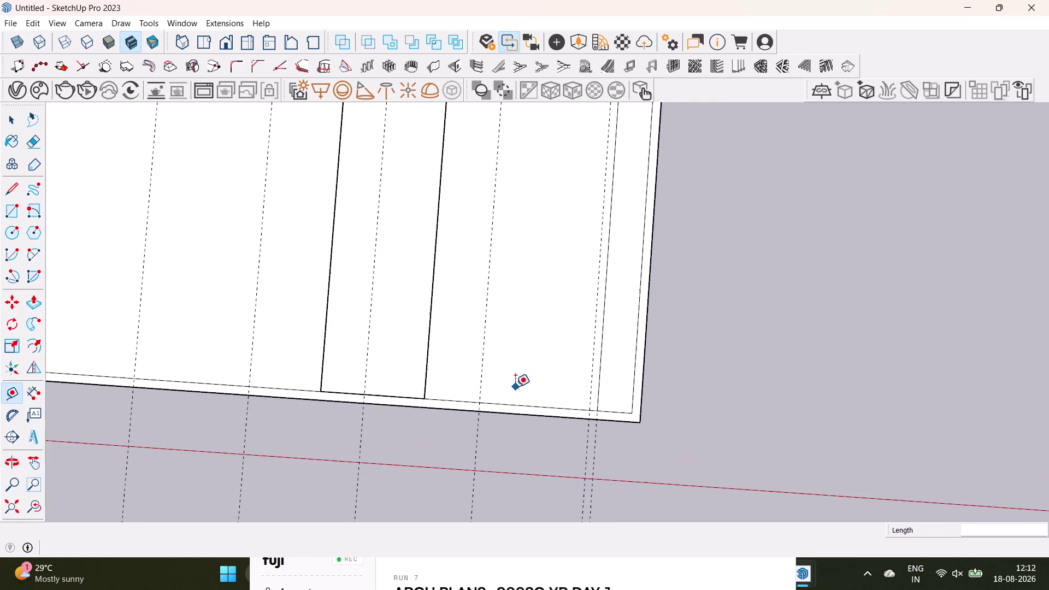
scroll(up, 3)
drag(517, 407, 522, 404)
text(1)
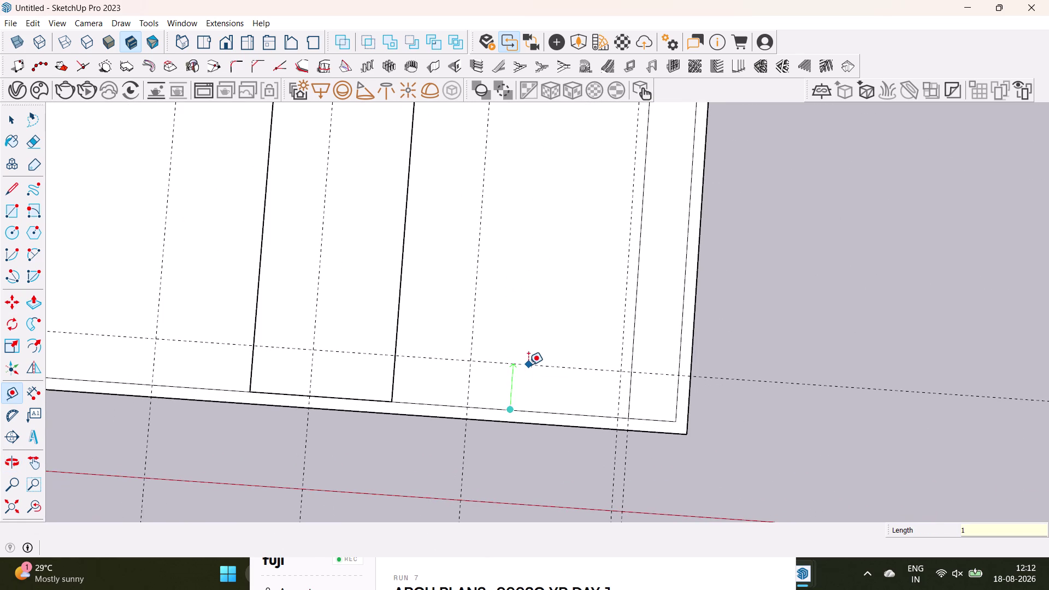
text(')
key(Return)
Return to the right-hand rooms, start and cancel further wall guides, then go back to Select.
scroll(down, 3)
middle_drag(531, 335, 485, 540)
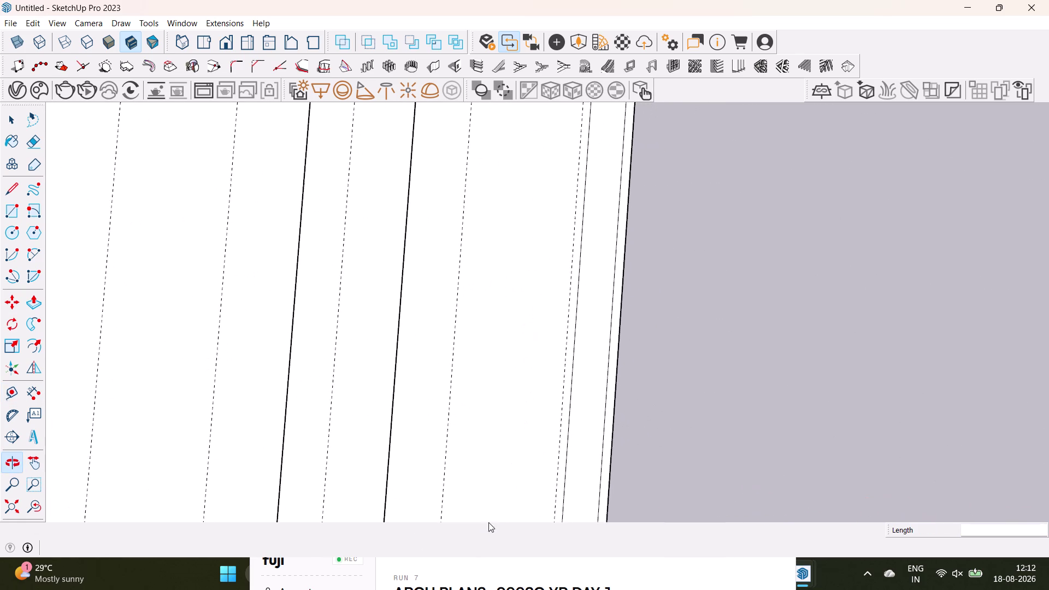
scroll(down, 3)
middle_drag(506, 339, 497, 501)
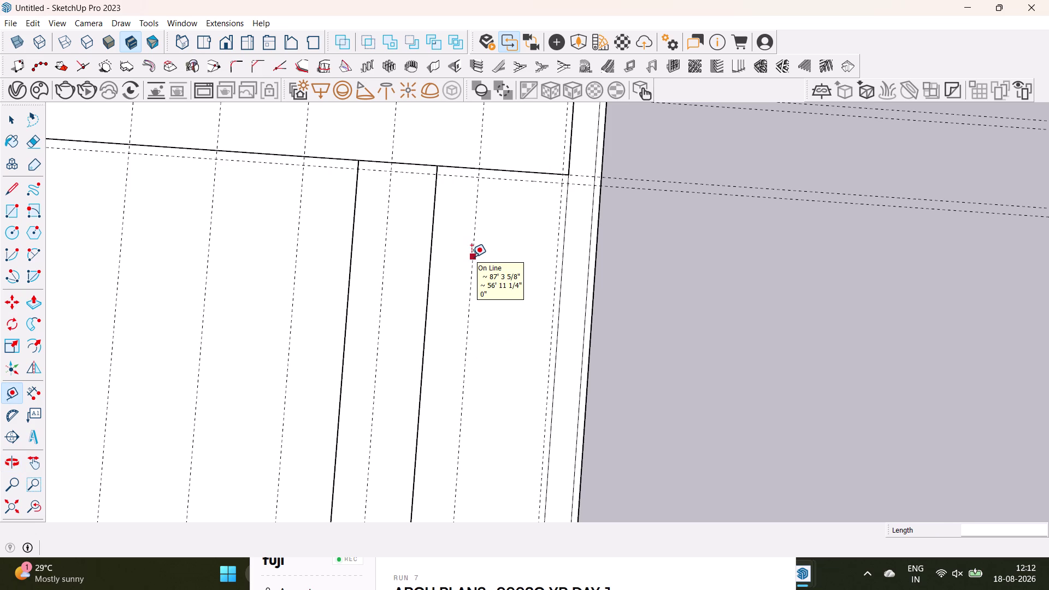
middle_drag(476, 249, 475, 292)
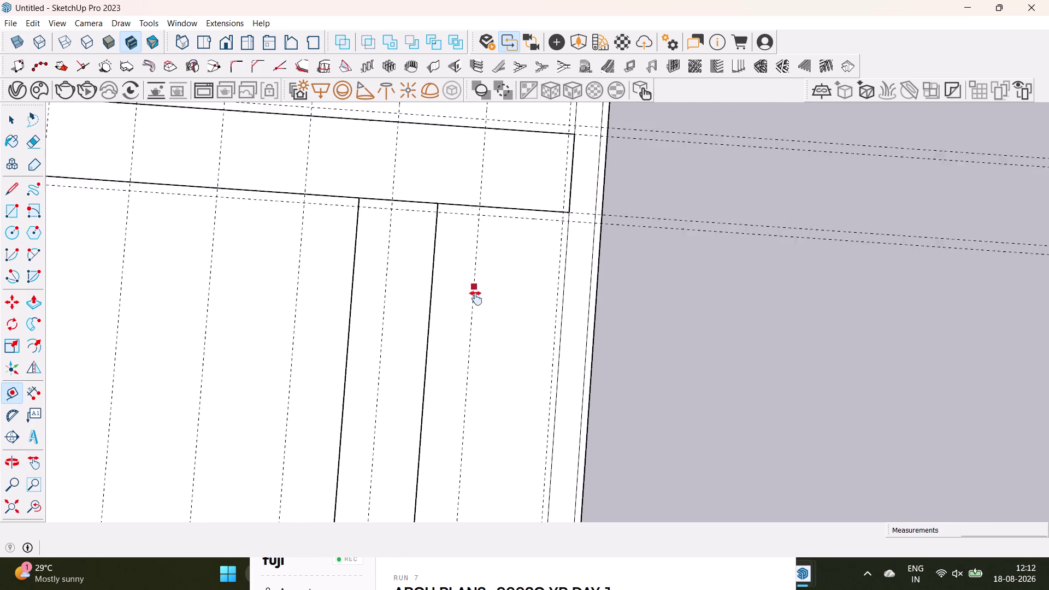
middle_drag(476, 292, 468, 444)
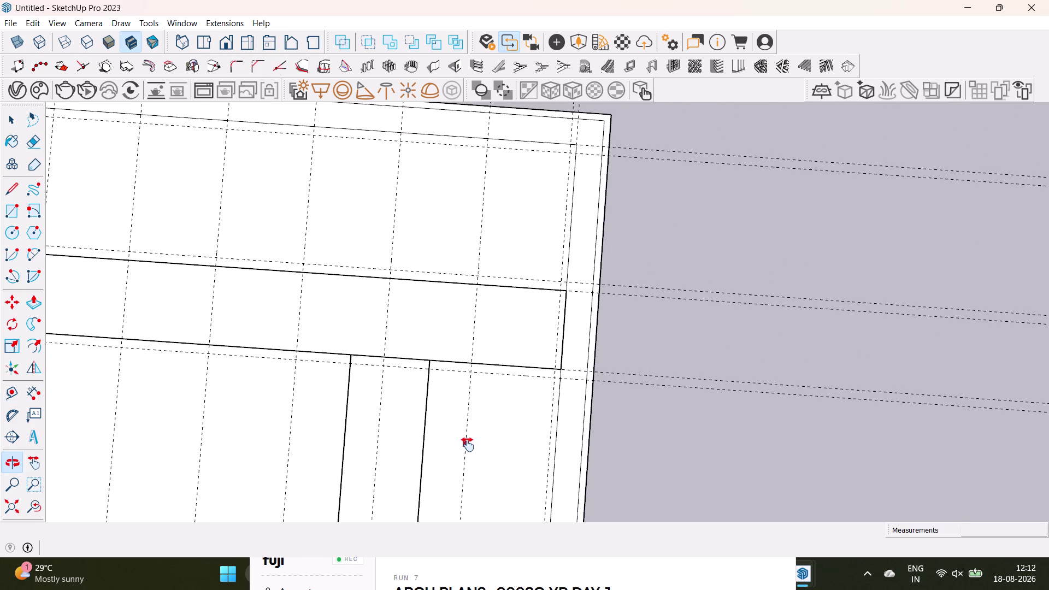
middle_drag(467, 445, 470, 324)
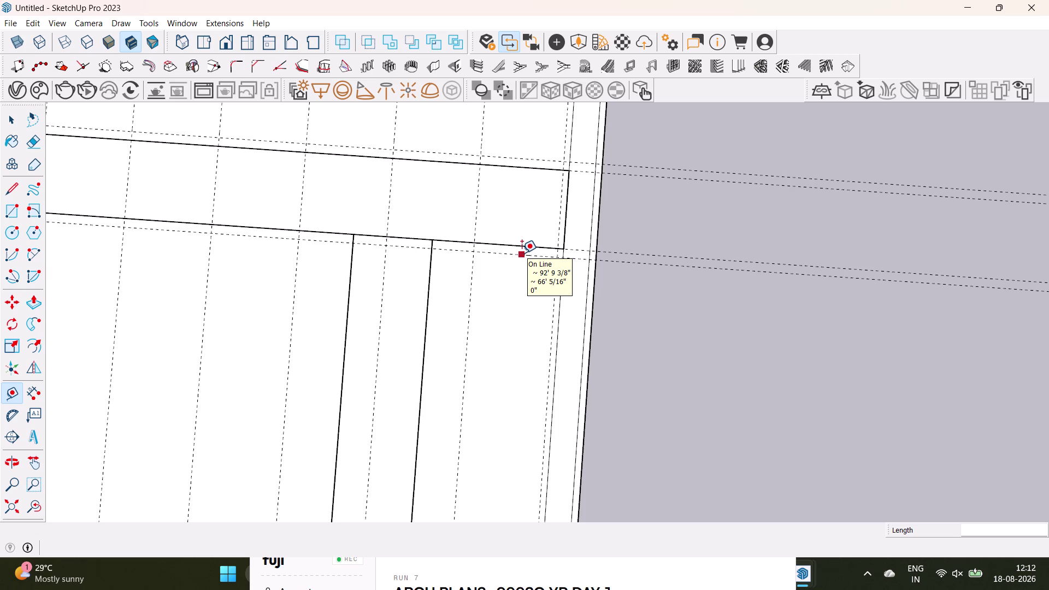
click(523, 253)
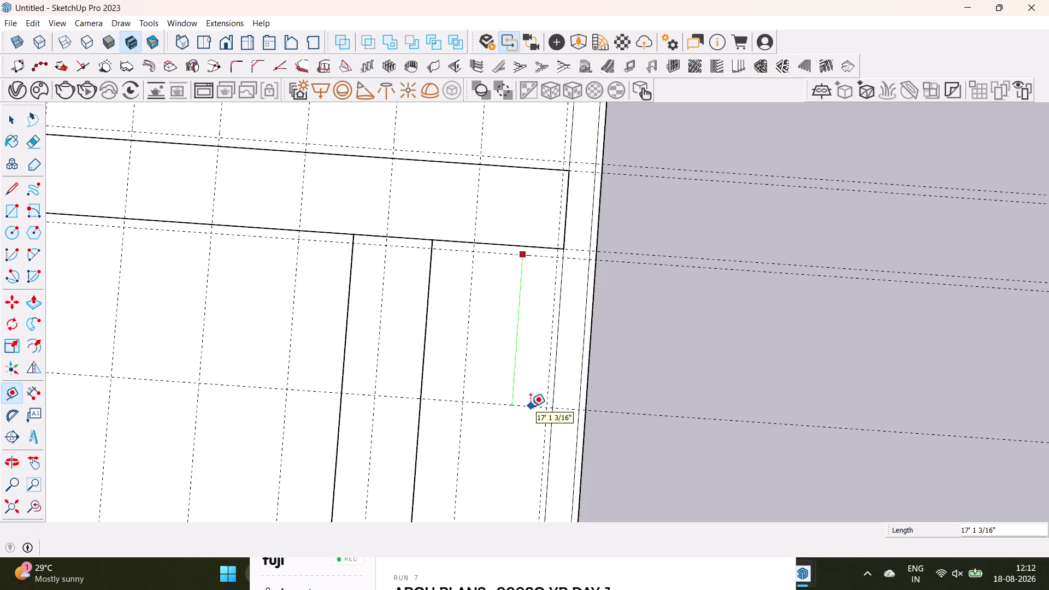
key(space)
click(8, 390)
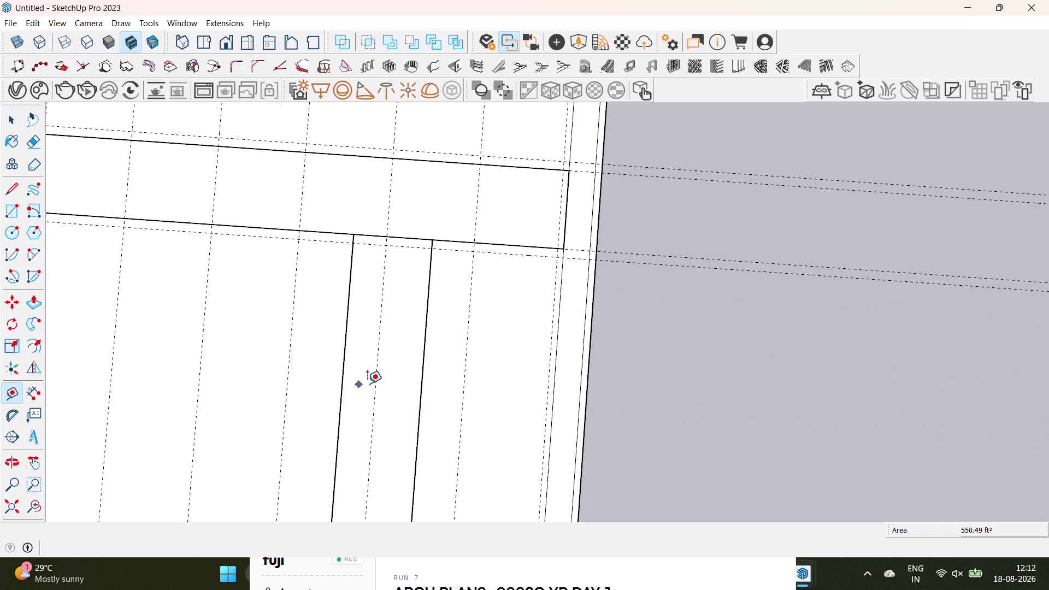
click(463, 381)
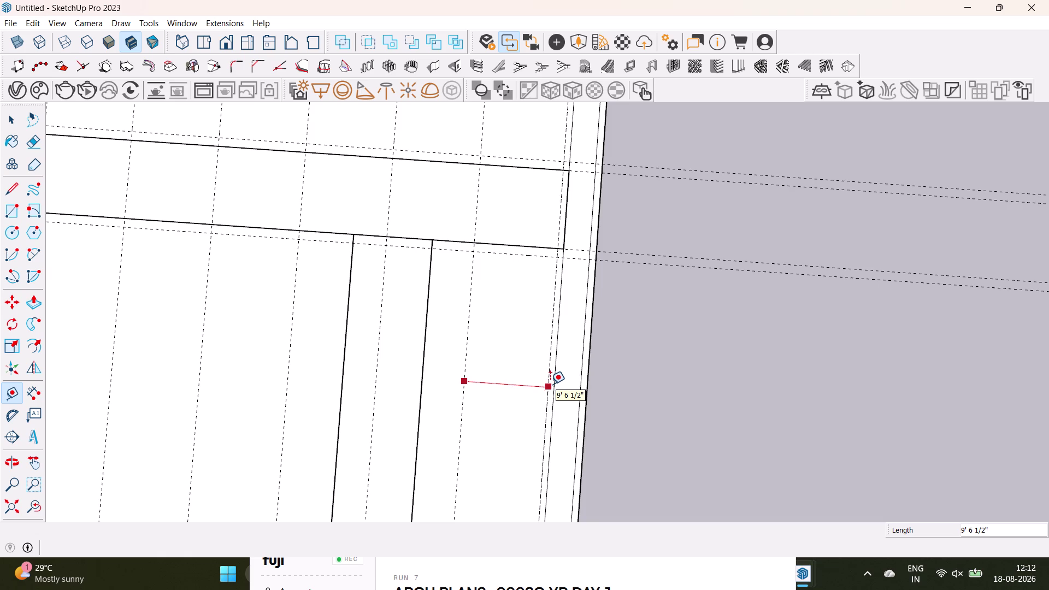
key(space)
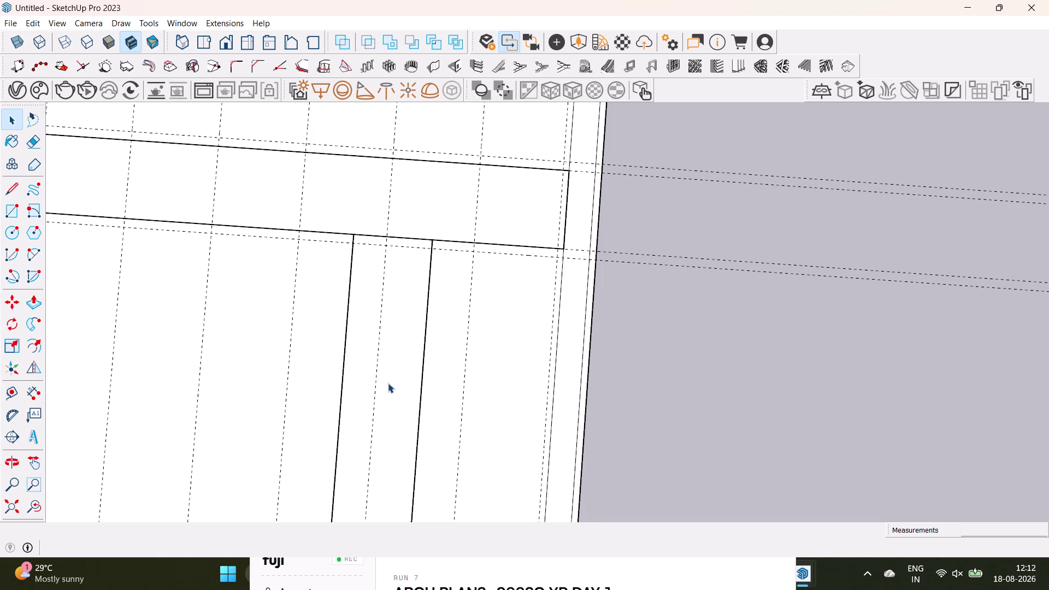
Place a guide 1' from the inner wall line.
scroll(down, 3)
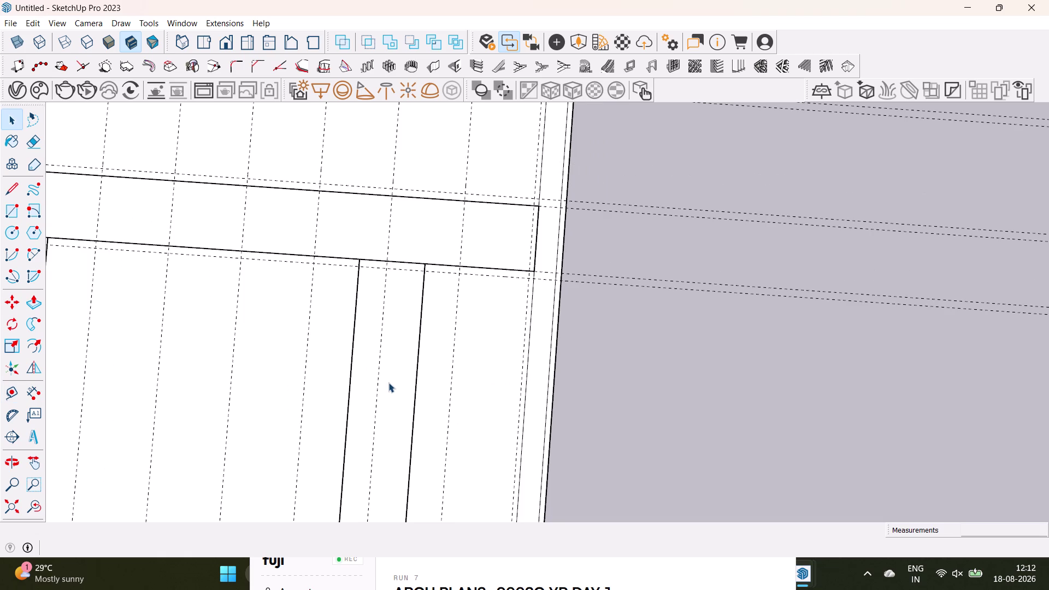
middle_drag(384, 374, 374, 315)
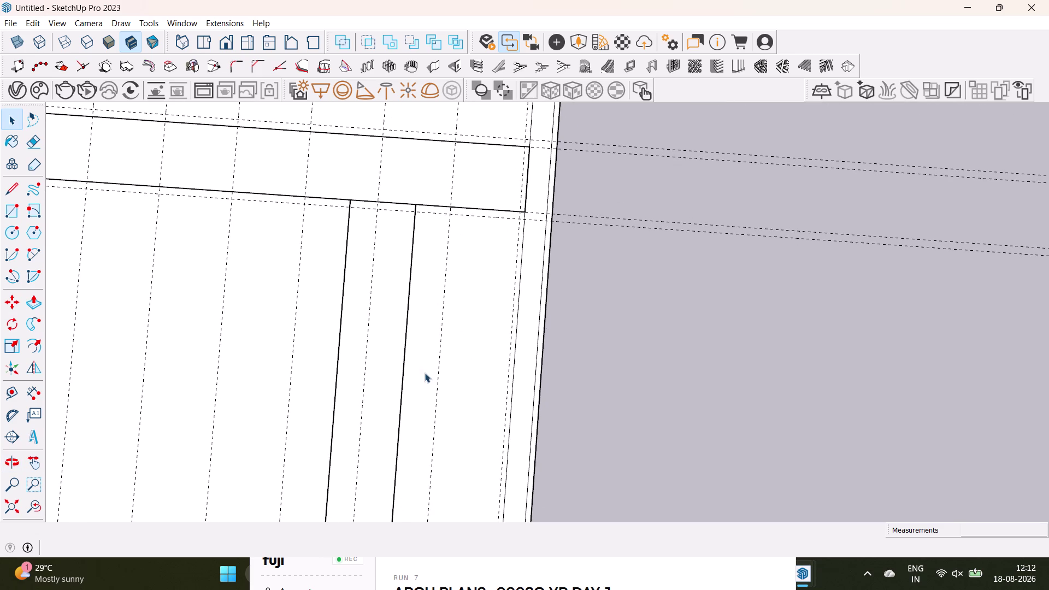
drag(5, 390, 16, 387)
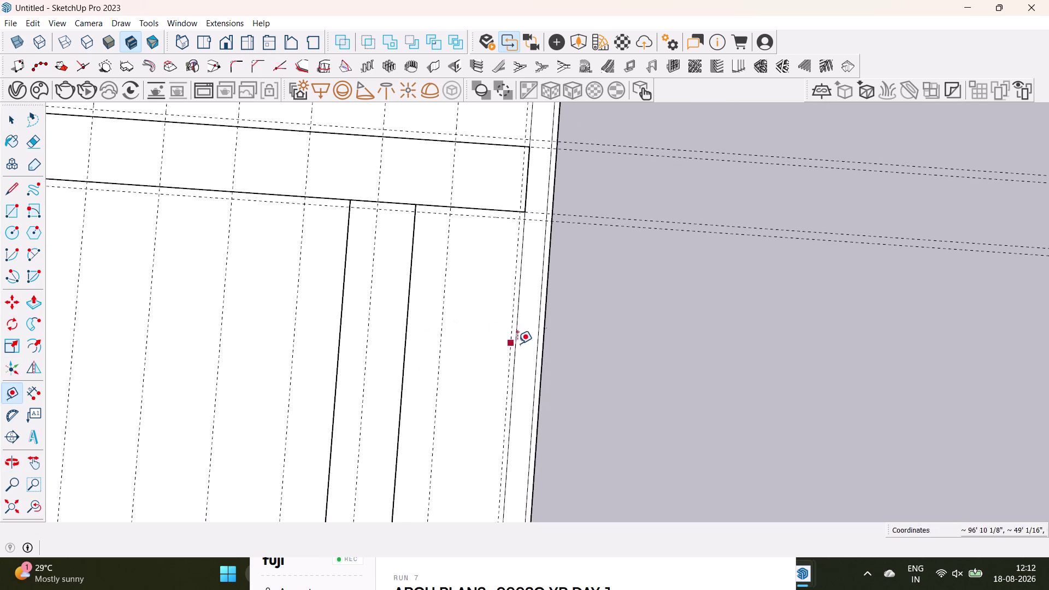
click(510, 353)
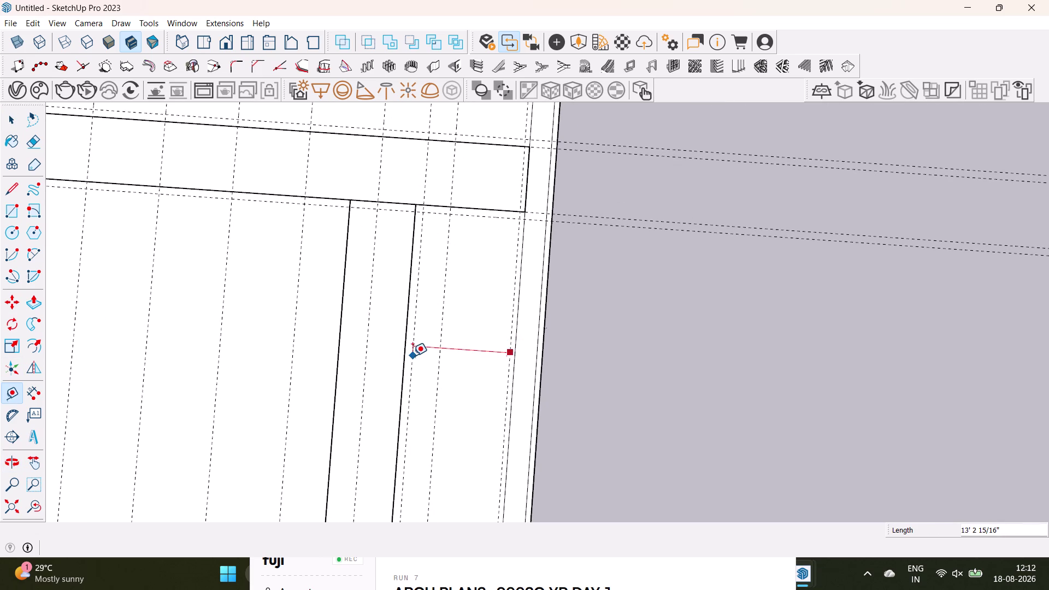
key(space)
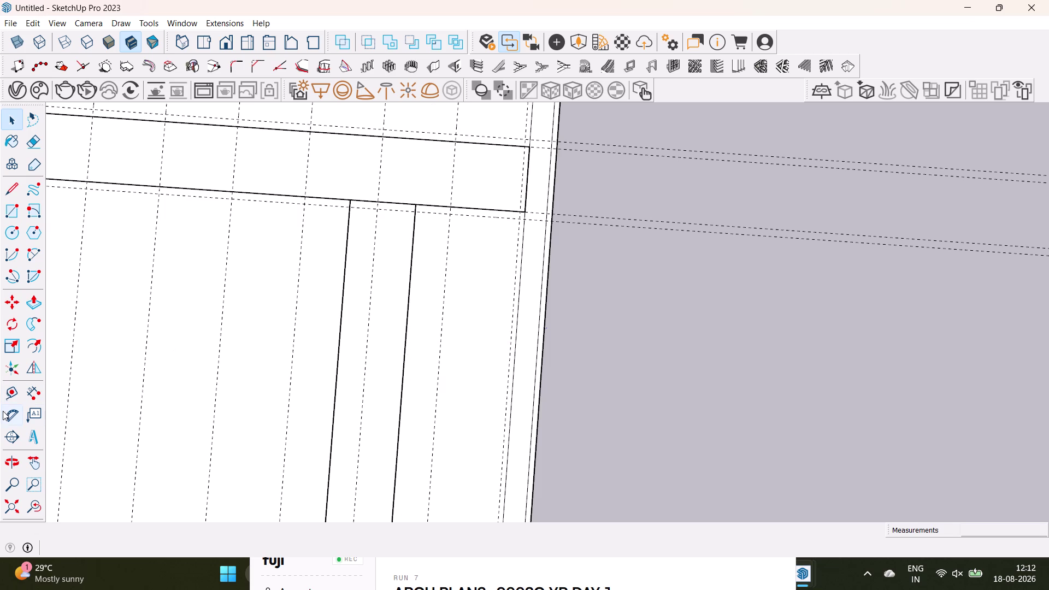
drag(9, 390, 15, 388)
scroll(up, 3)
click(394, 358)
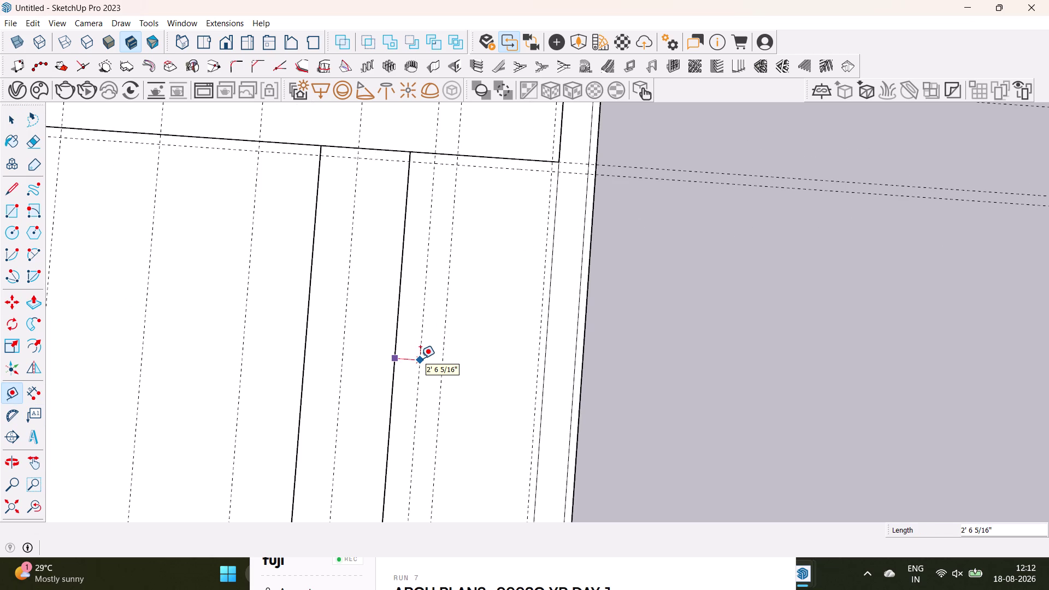
text(1')
key(Return)
key(space)
Start guide measurements from the right guide and the left wall, cancelling both.
scroll(down, 3)
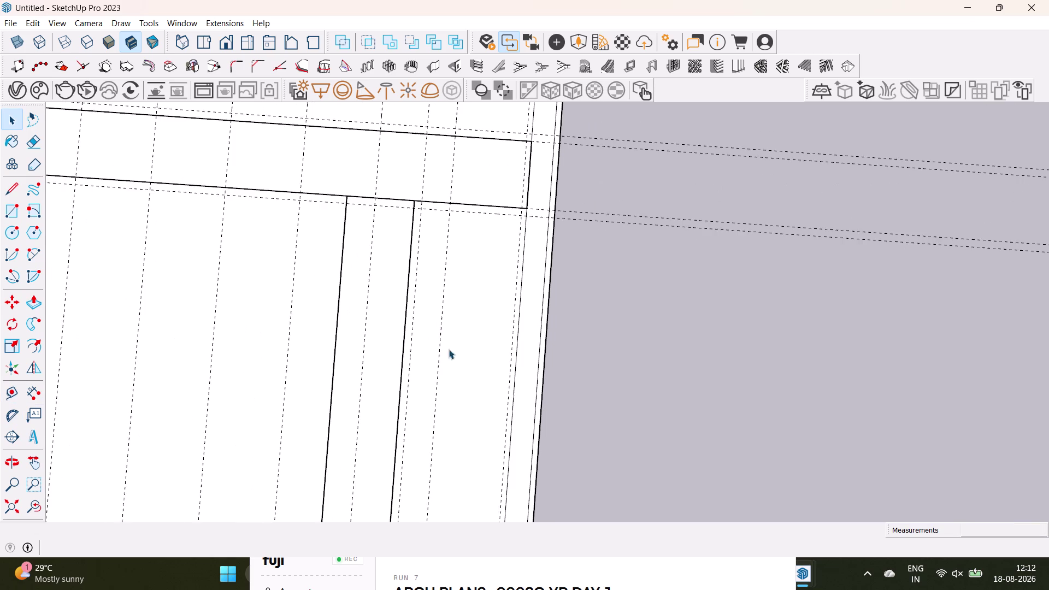
middle_drag(457, 342, 462, 285)
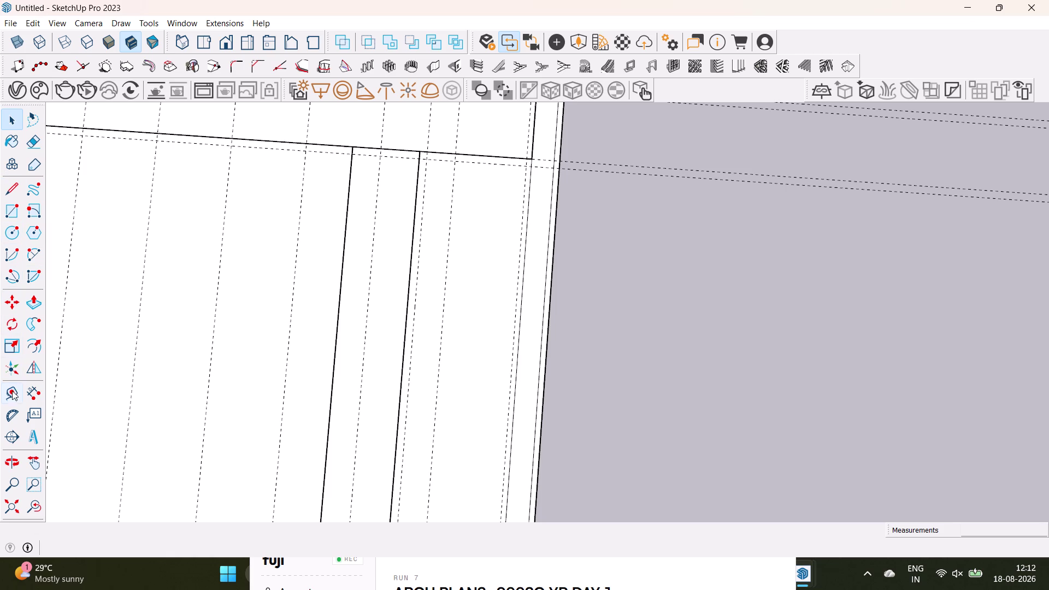
click(14, 400)
click(516, 273)
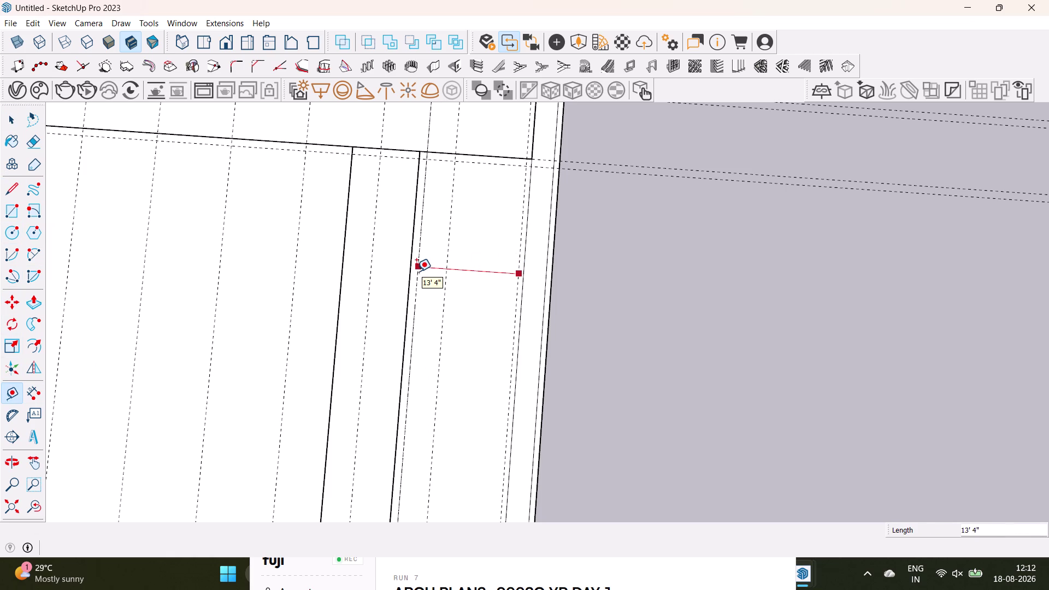
key(space)
drag(8, 389, 13, 386)
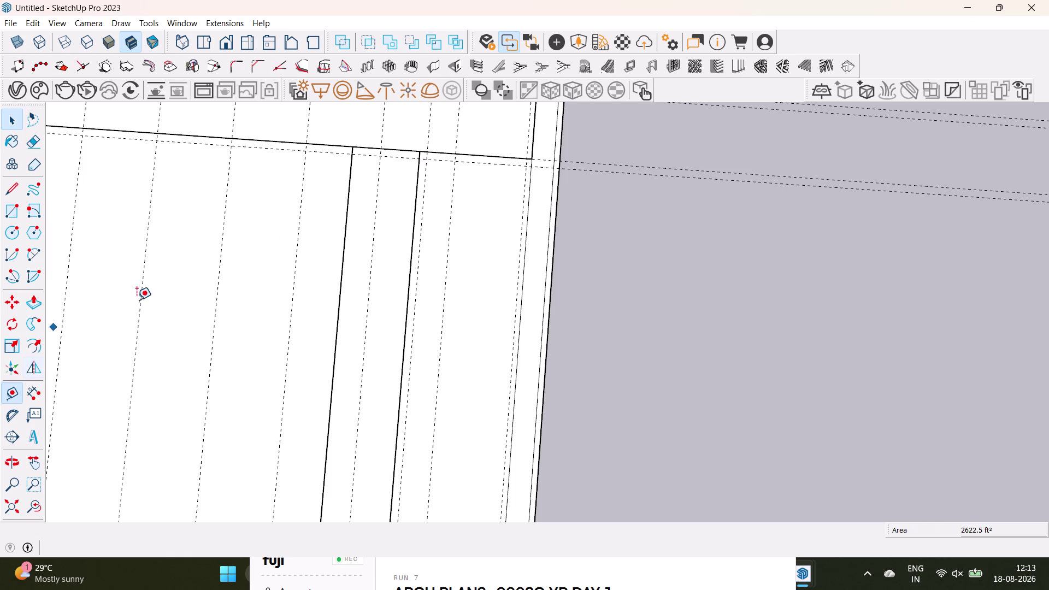
scroll(down, 3)
middle_drag(338, 208, 535, 386)
scroll(up, 3)
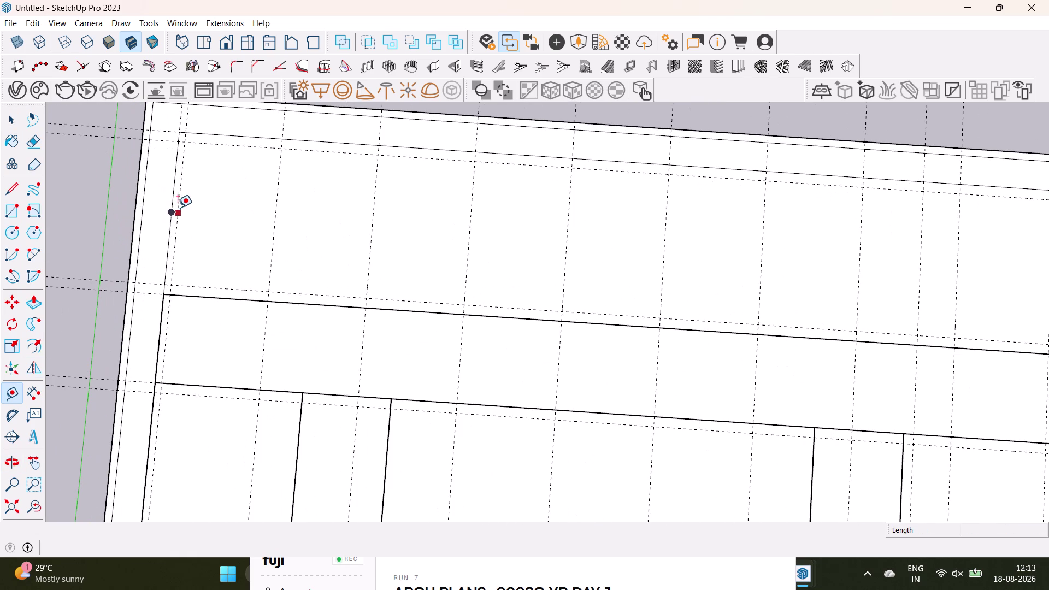
drag(177, 209, 187, 208)
scroll(down, 3)
key(space)
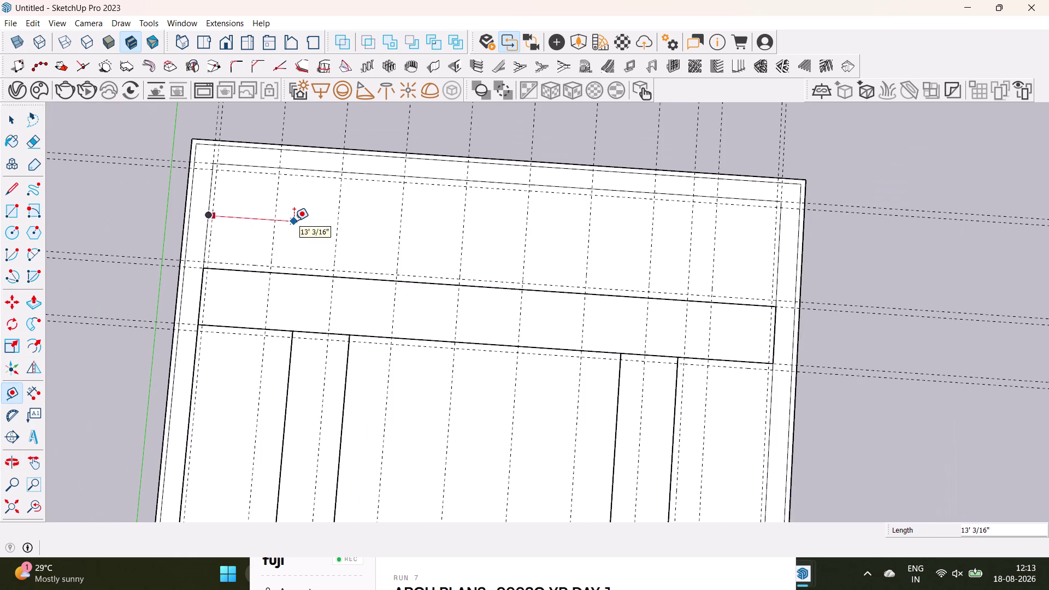
scroll(down, 3)
middle_drag(559, 291, 475, 161)
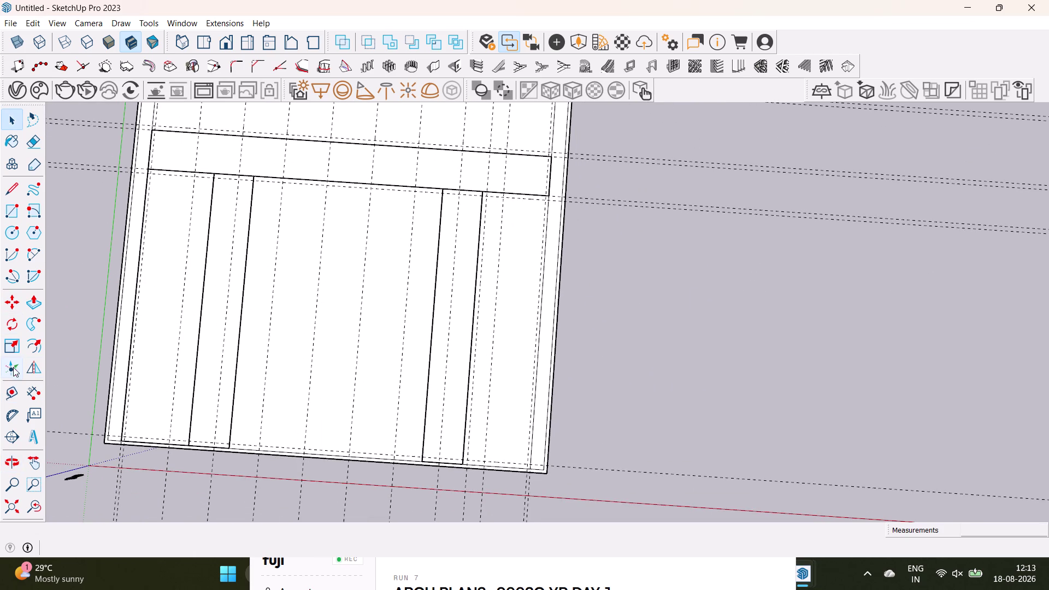
Pull a guide 10' down from the top wall.
click(12, 382)
click(11, 388)
scroll(up, 3)
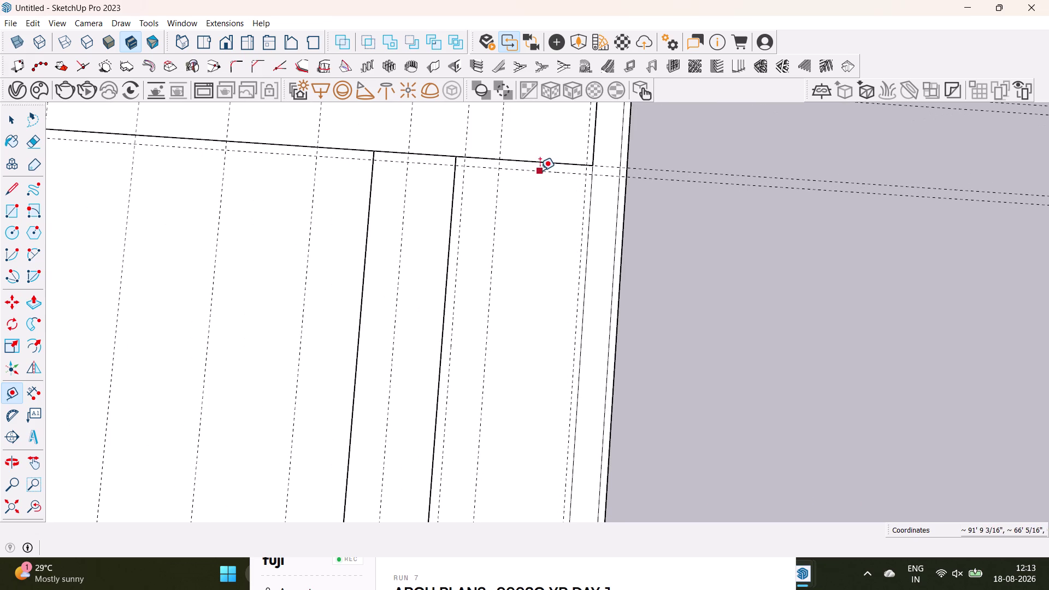
click(540, 171)
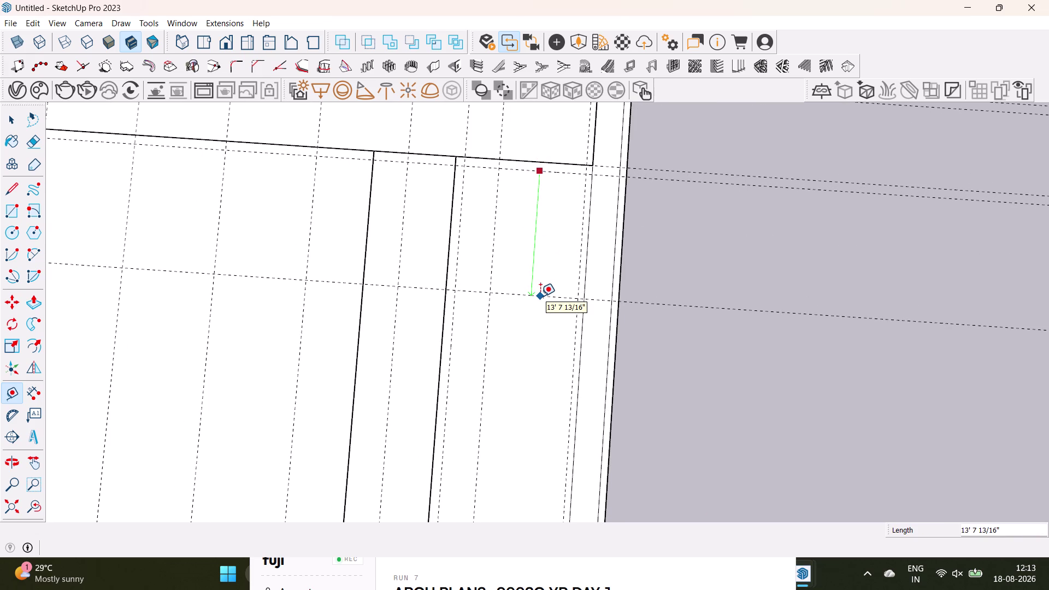
text(10)
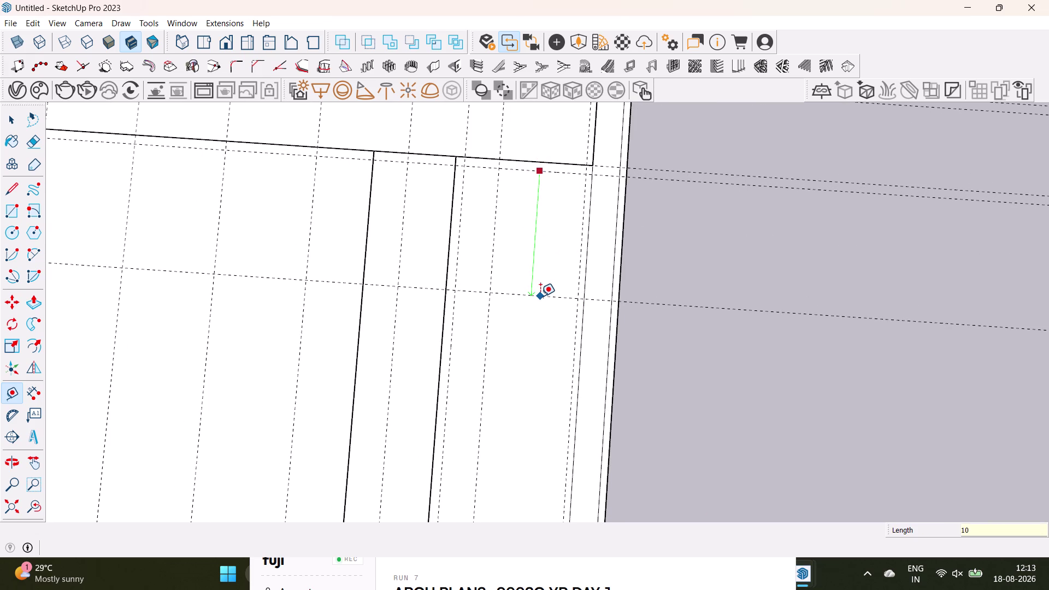
text(')
key(Return)
Place a guide 10' up from the bottom wall, then pan back up the plan.
scroll(down, 3)
middle_drag(557, 301, 546, 207)
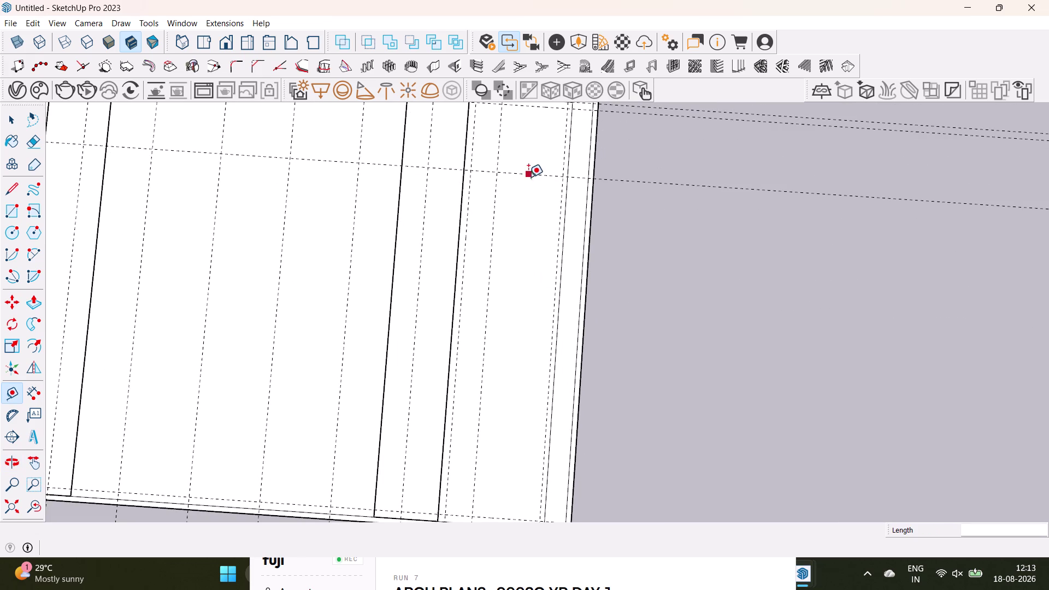
click(535, 173)
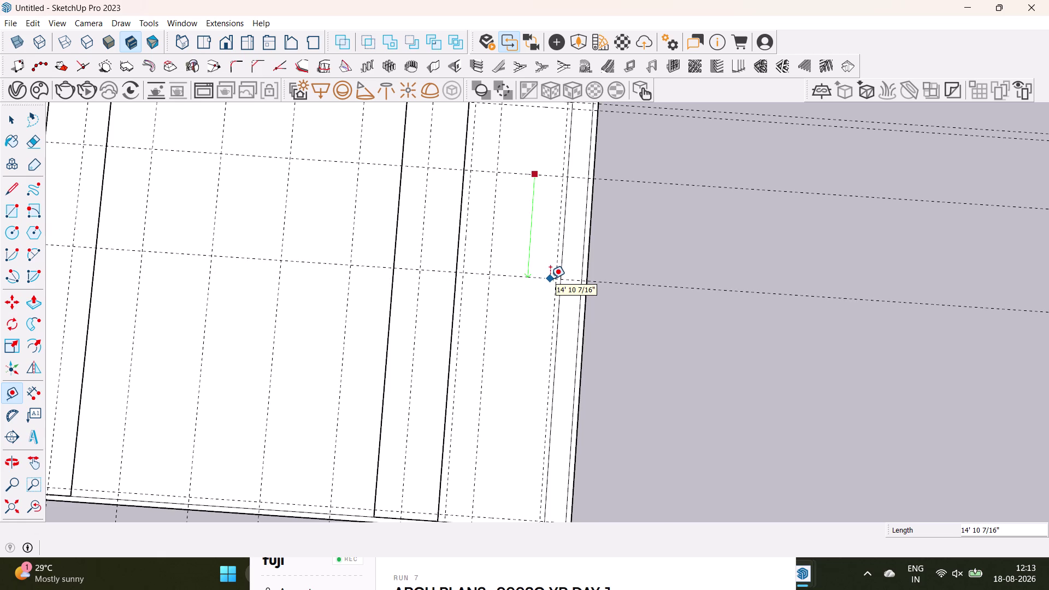
key(space)
middle_drag(530, 337, 519, 213)
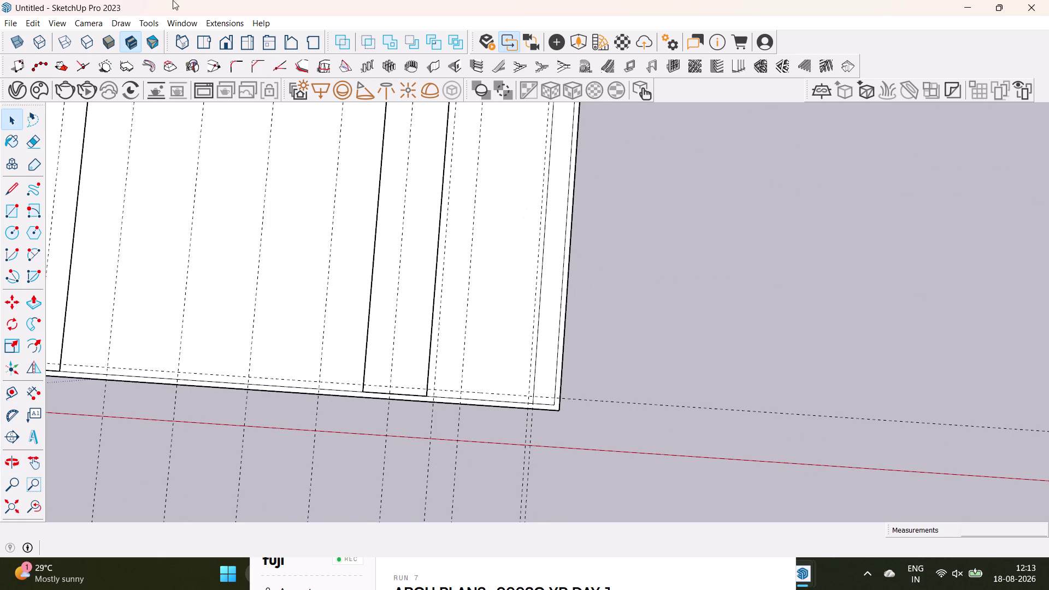
drag(14, 393, 22, 390)
scroll(up, 3)
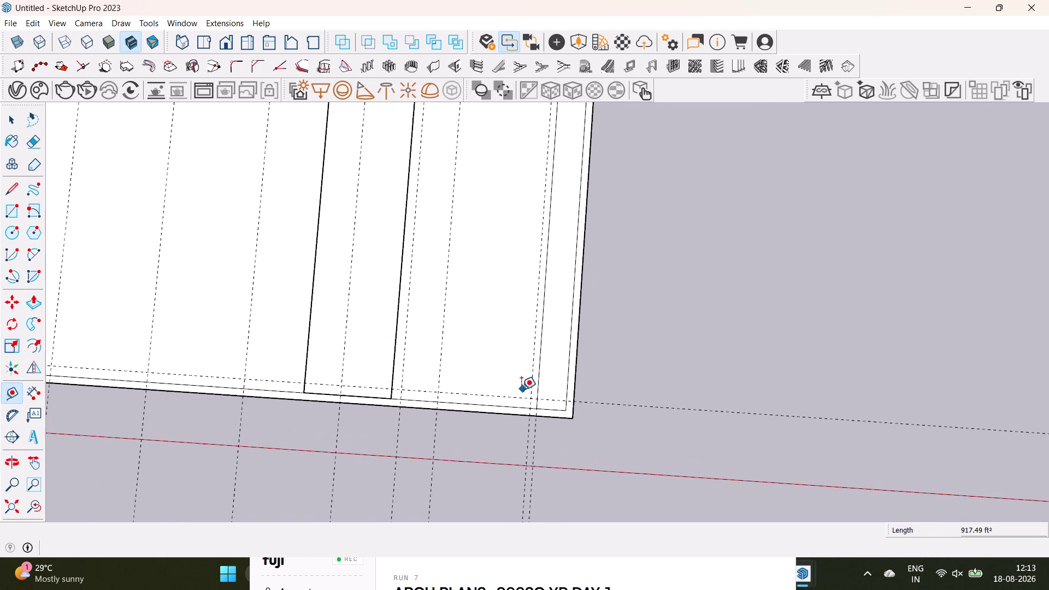
drag(501, 395, 505, 378)
text(1)
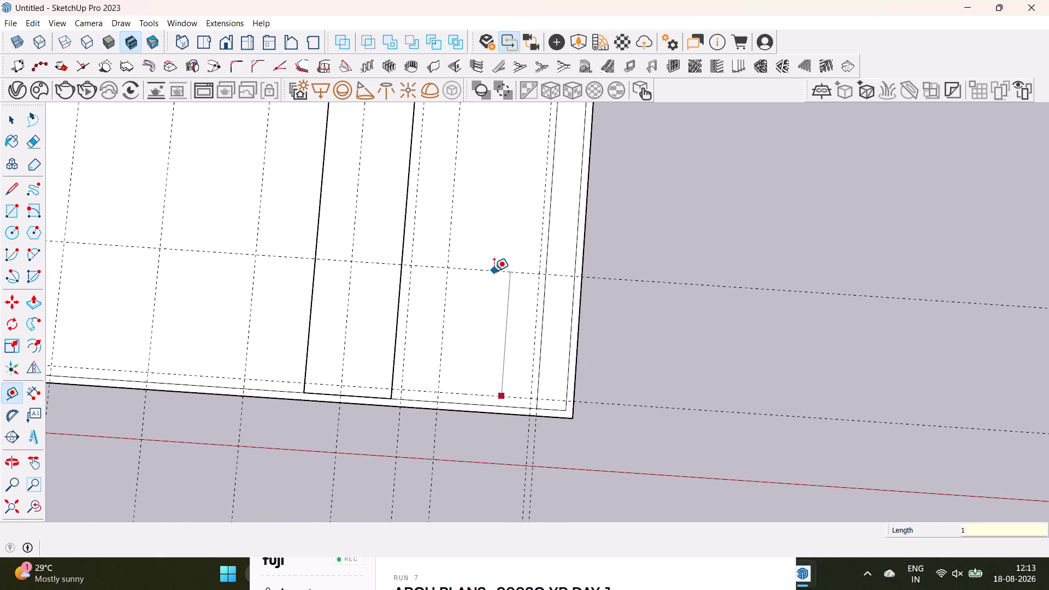
text(0')
key(Return)
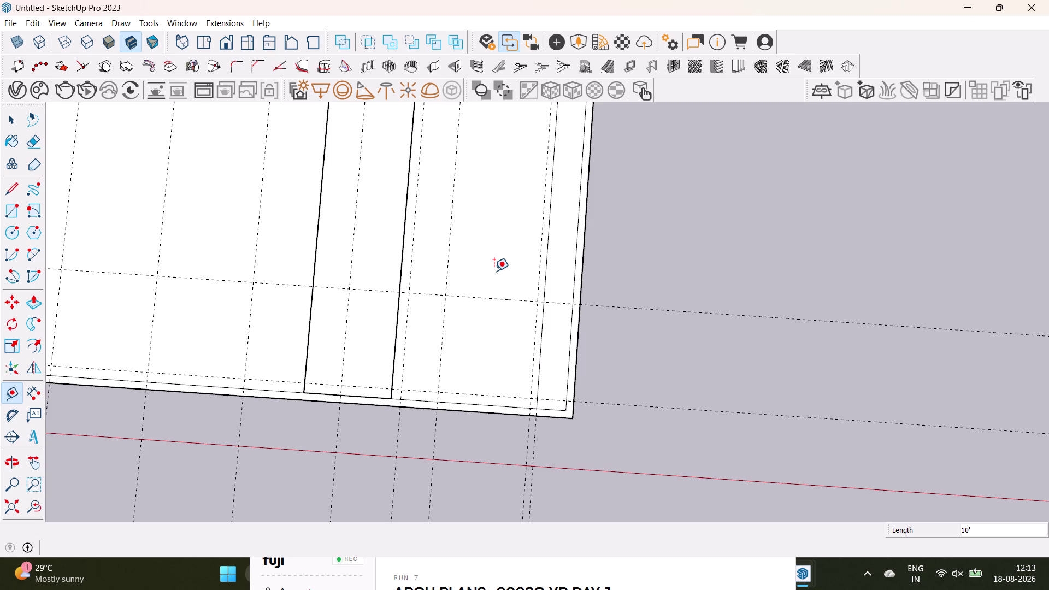
scroll(down, 3)
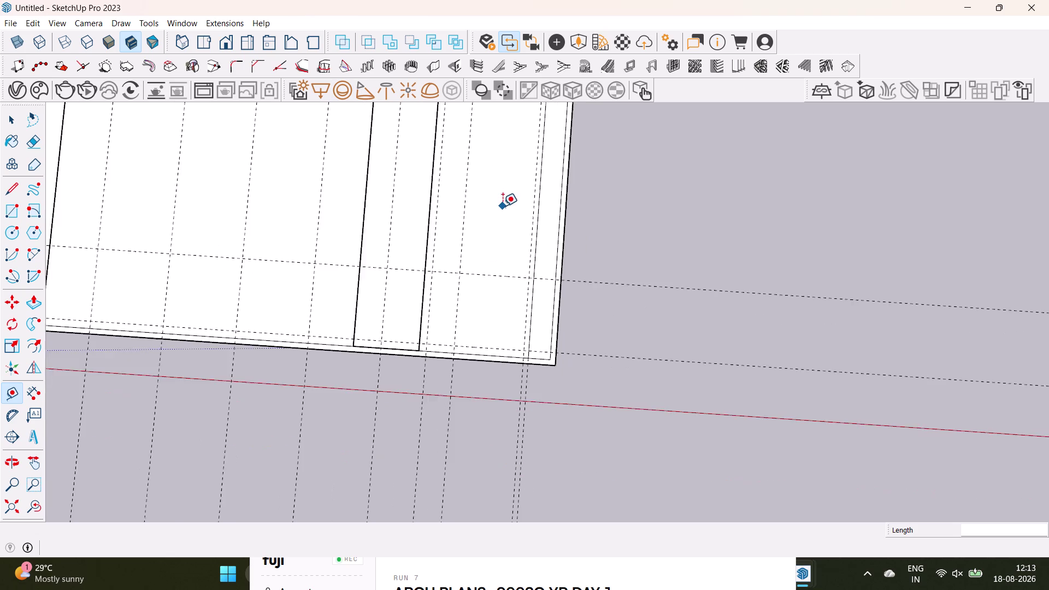
scroll(down, 3)
middle_drag(504, 204, 508, 397)
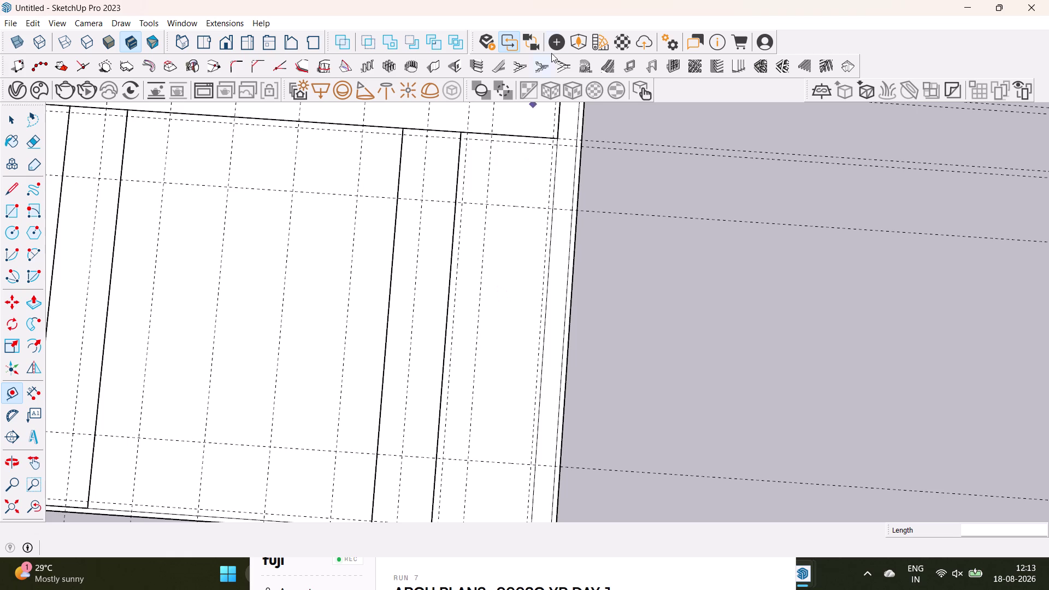
Add two more guides, each 10' from the latest guide line.
scroll(down, 3)
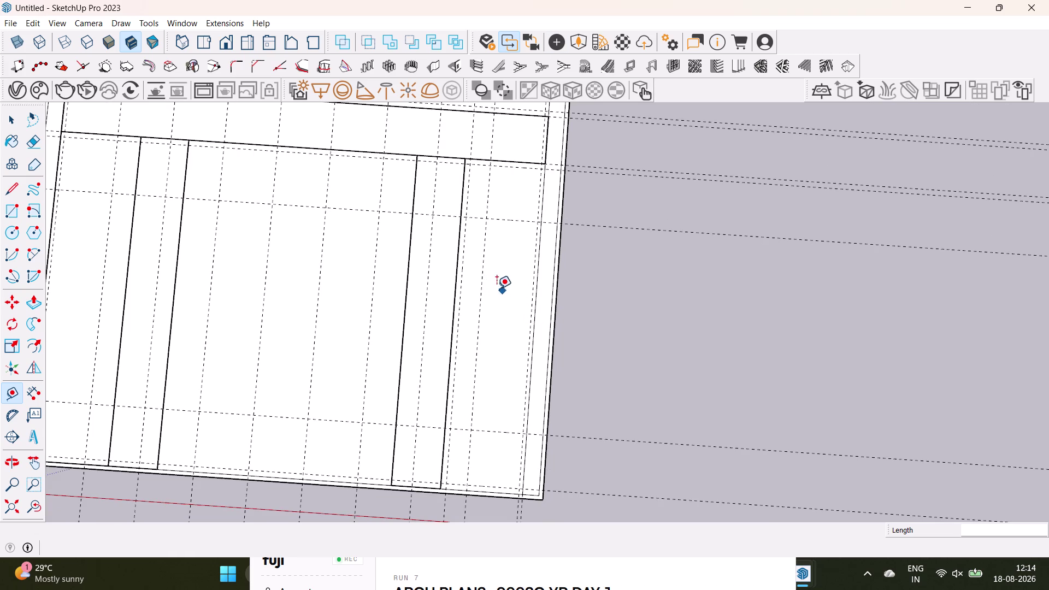
click(503, 429)
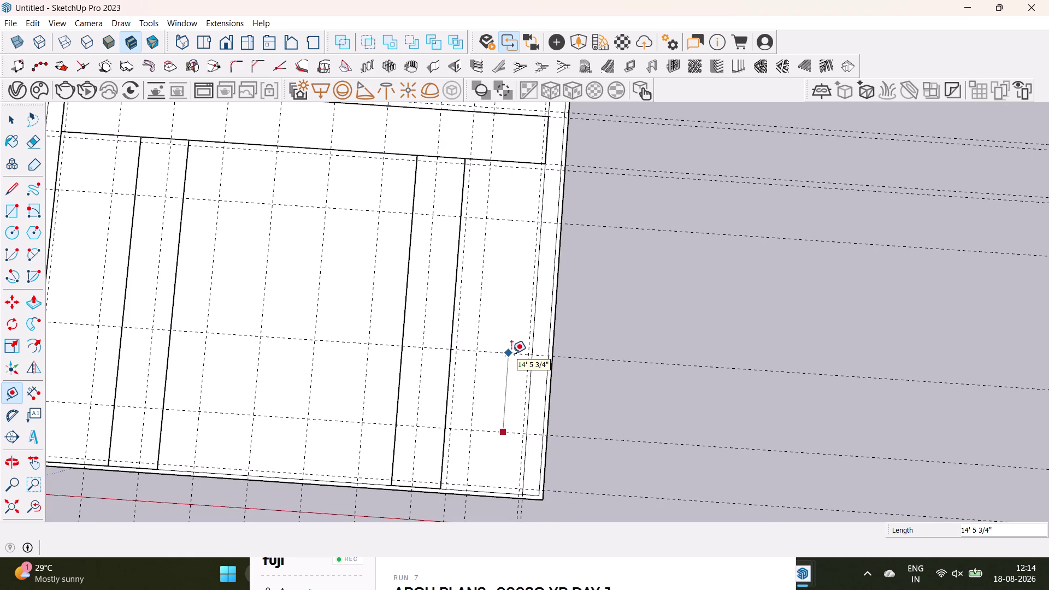
text(10')
key(Return)
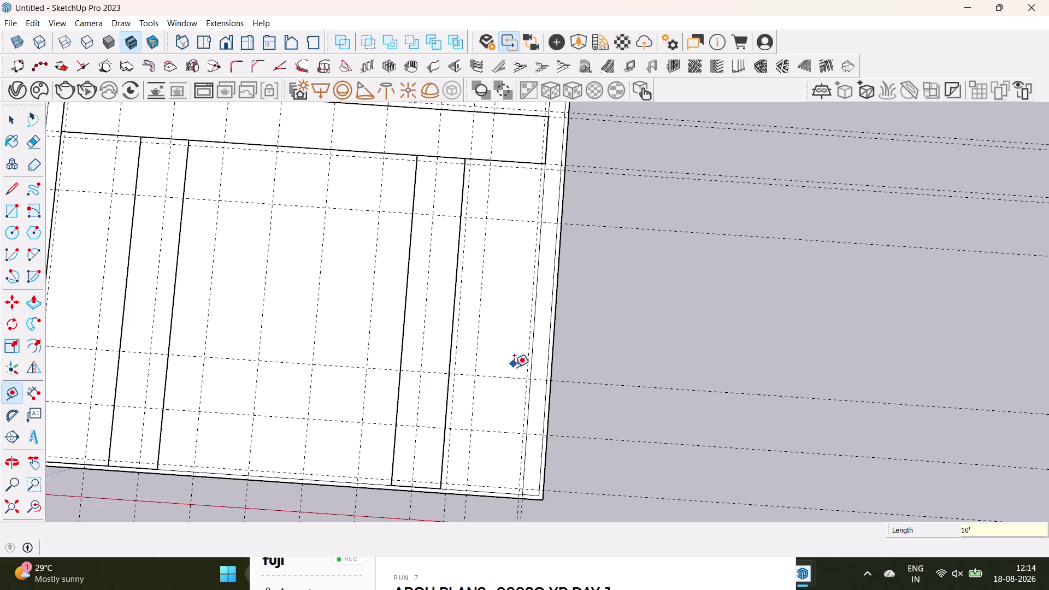
click(512, 380)
text(10)
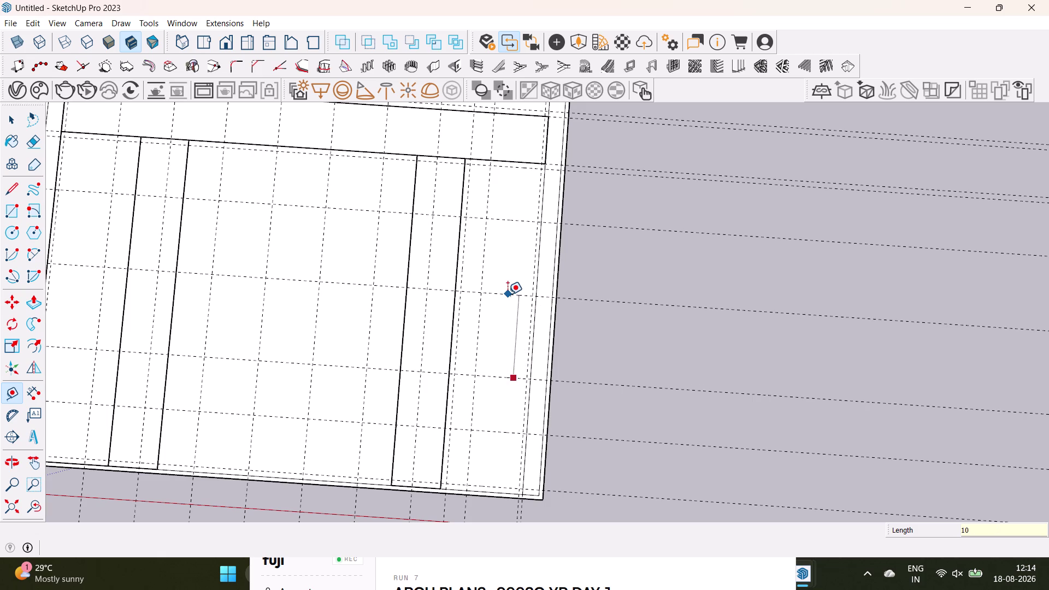
text(')
key(Return)
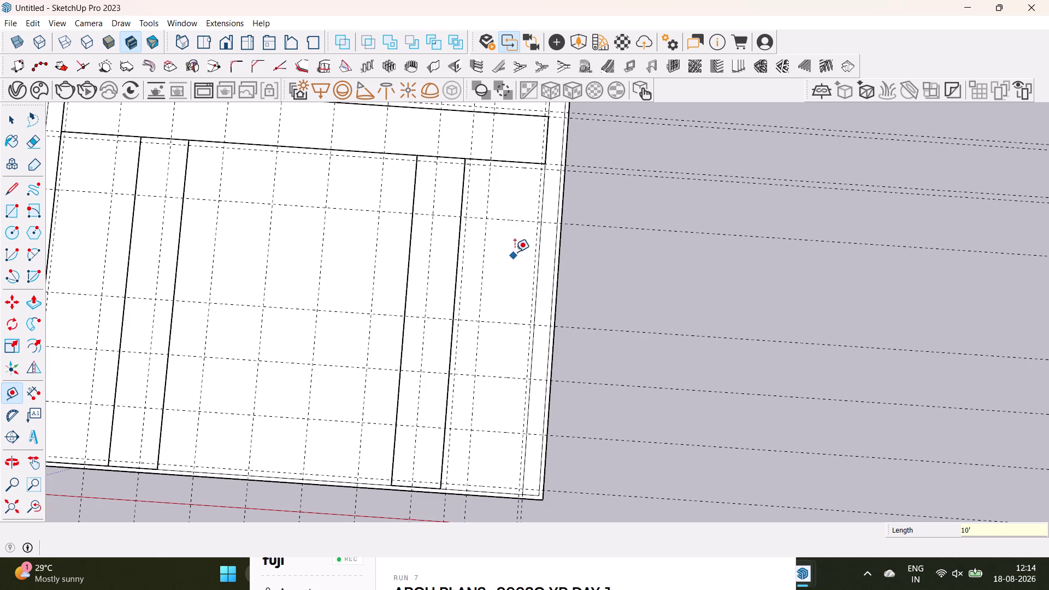
Offset a guide 2' from an existing guide in the right room strip.
click(523, 221)
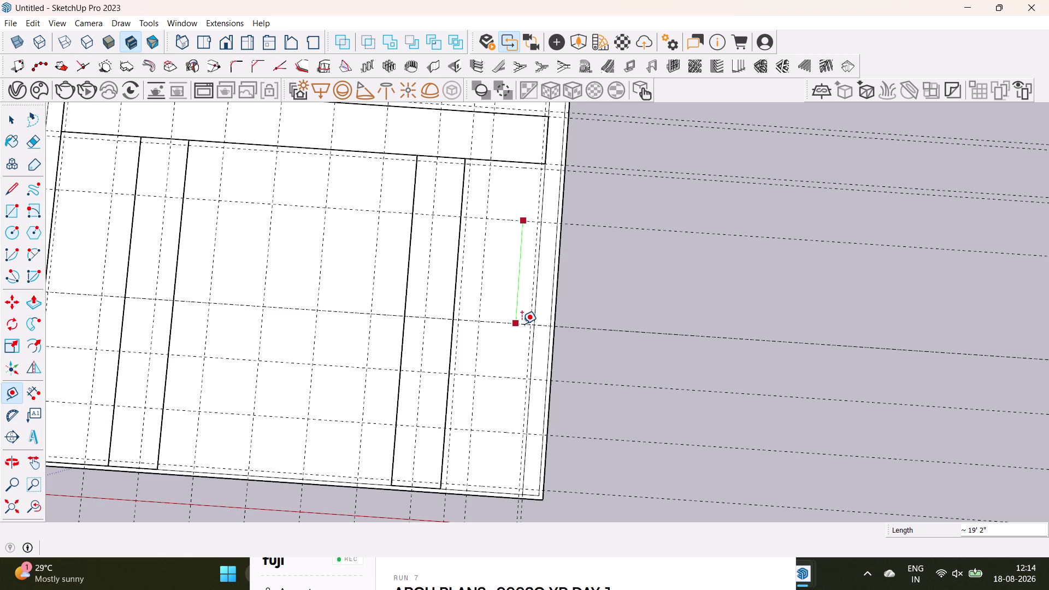
key(space)
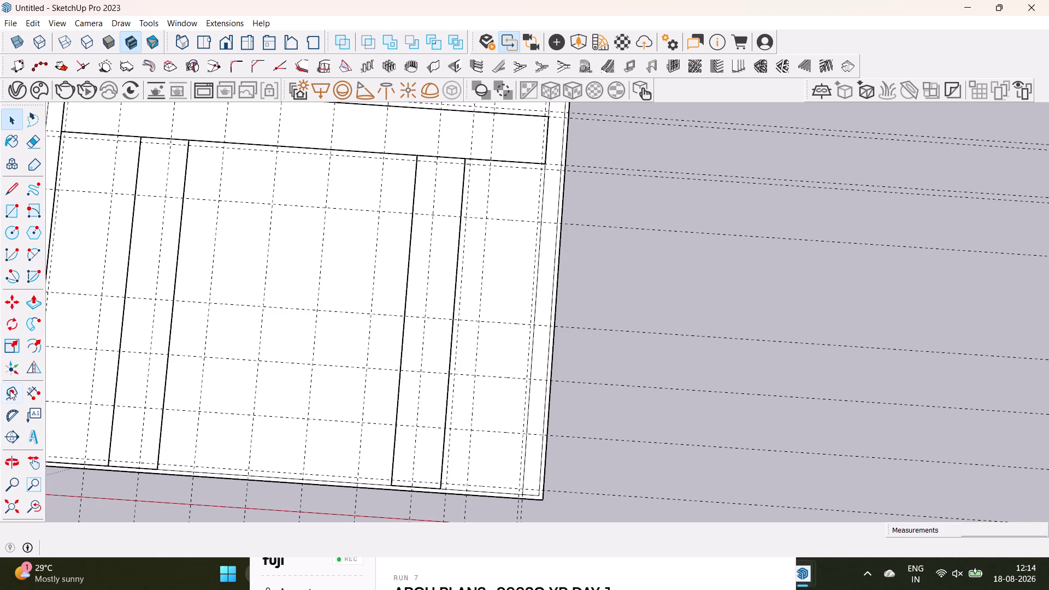
click(10, 389)
scroll(up, 3)
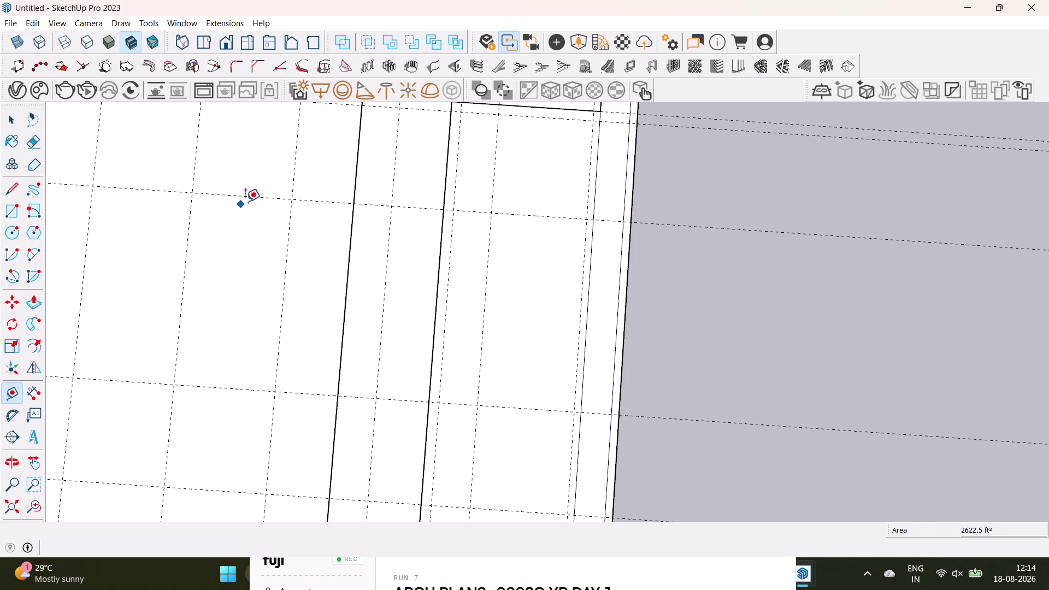
click(555, 218)
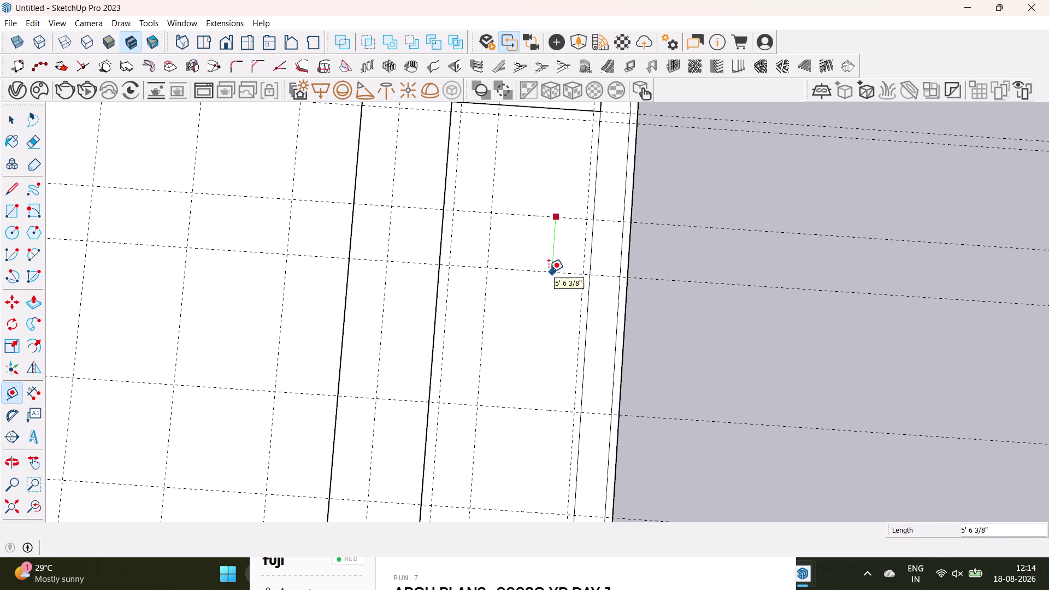
key(2)
key(apostrophe)
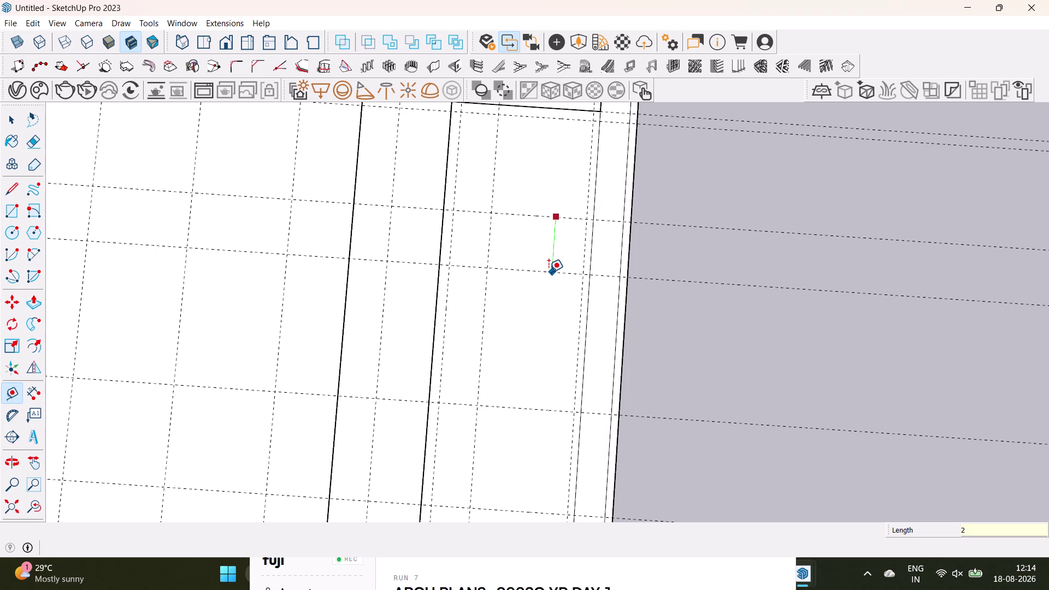
key(Return)
drag(545, 408, 545, 399)
text(2)
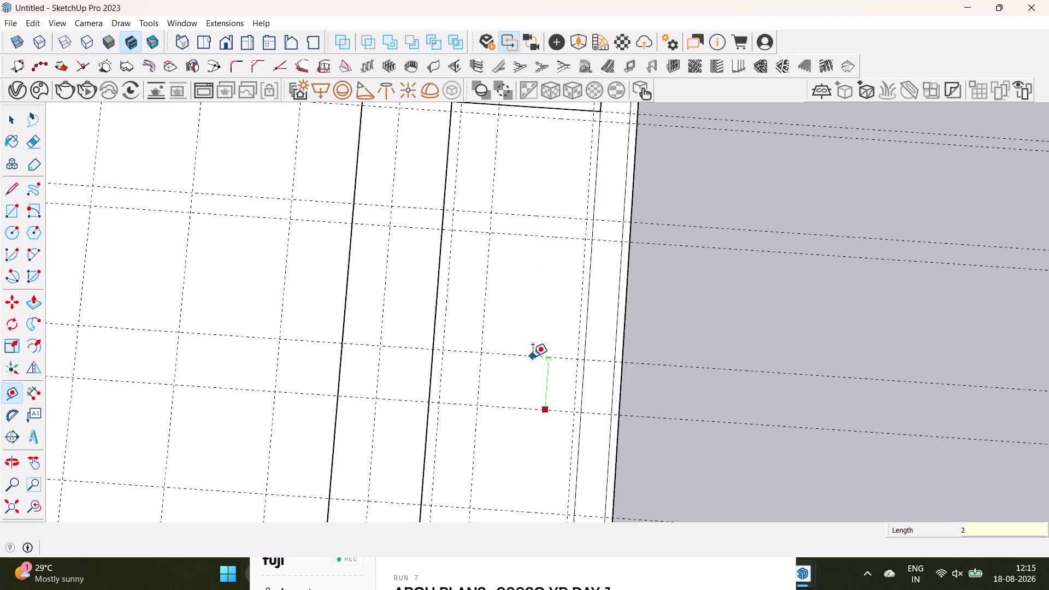
text(')
key(Return)
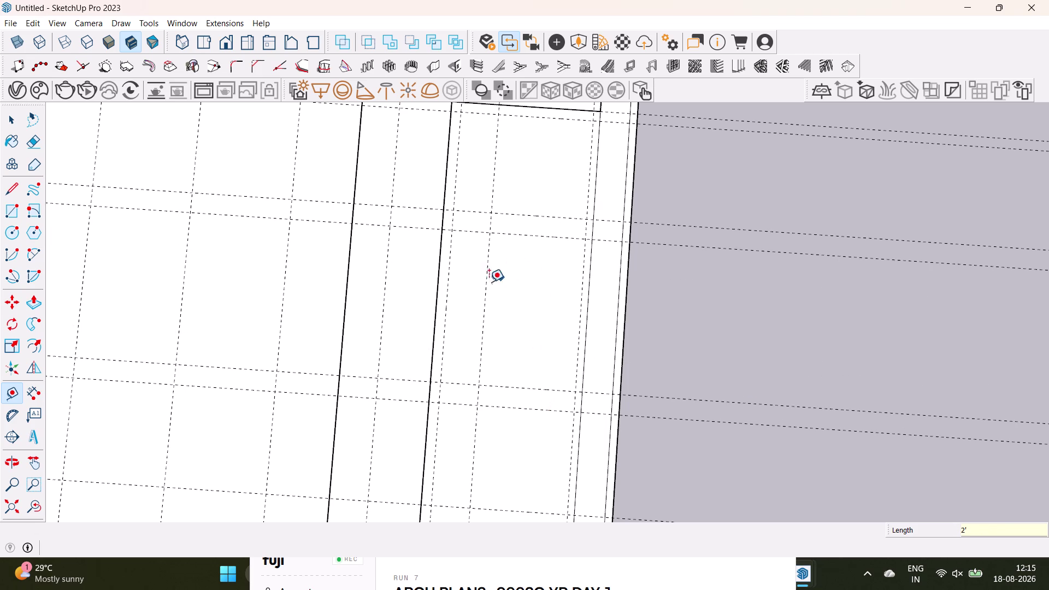
scroll(down, 3)
scroll(down, 3)
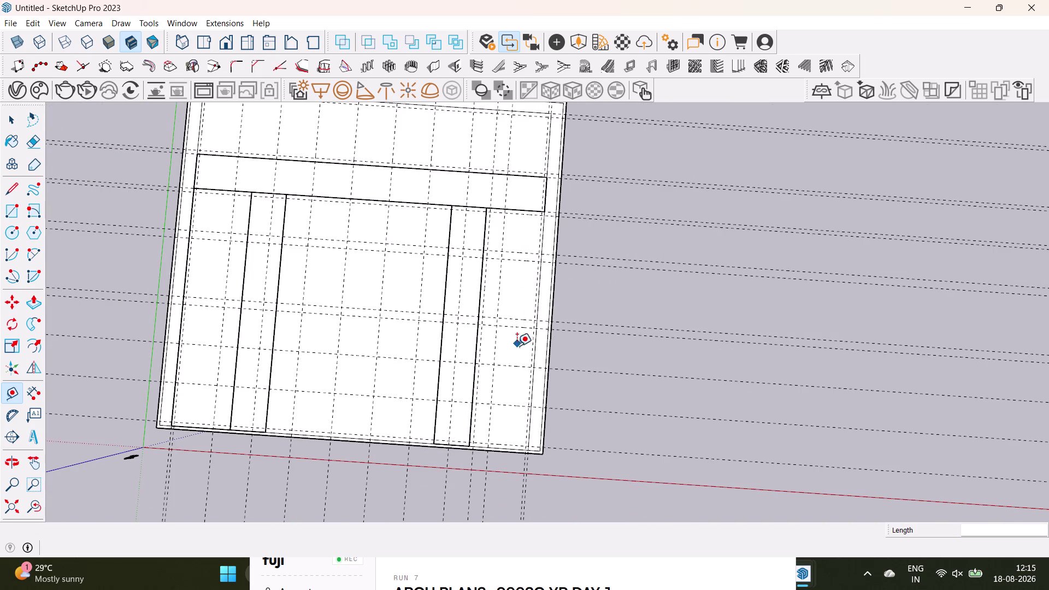
middle_drag(477, 310, 573, 178)
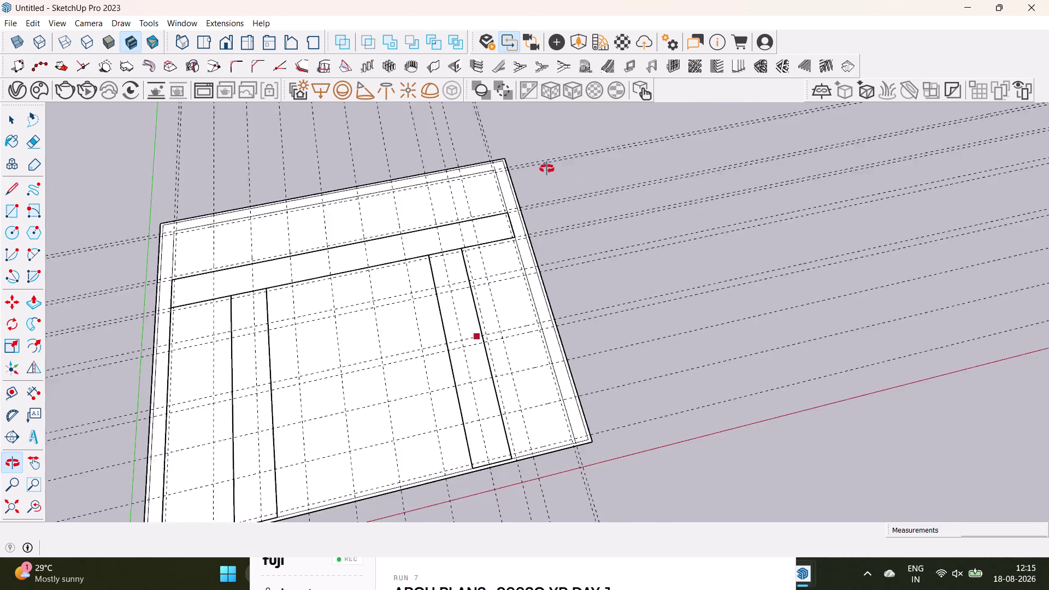
middle_drag(574, 178, 461, 286)
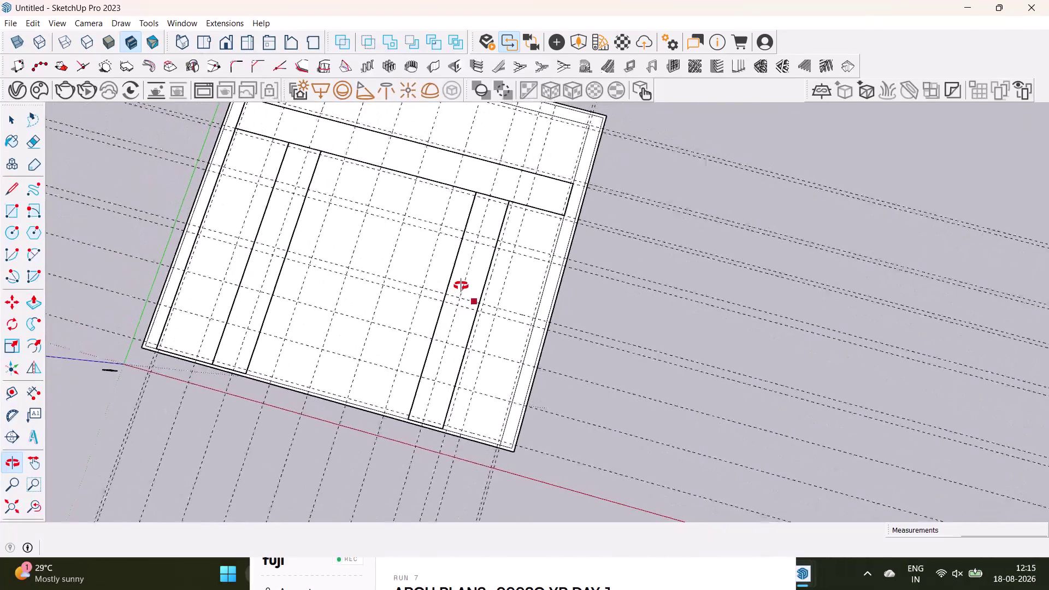
middle_drag(461, 286, 467, 262)
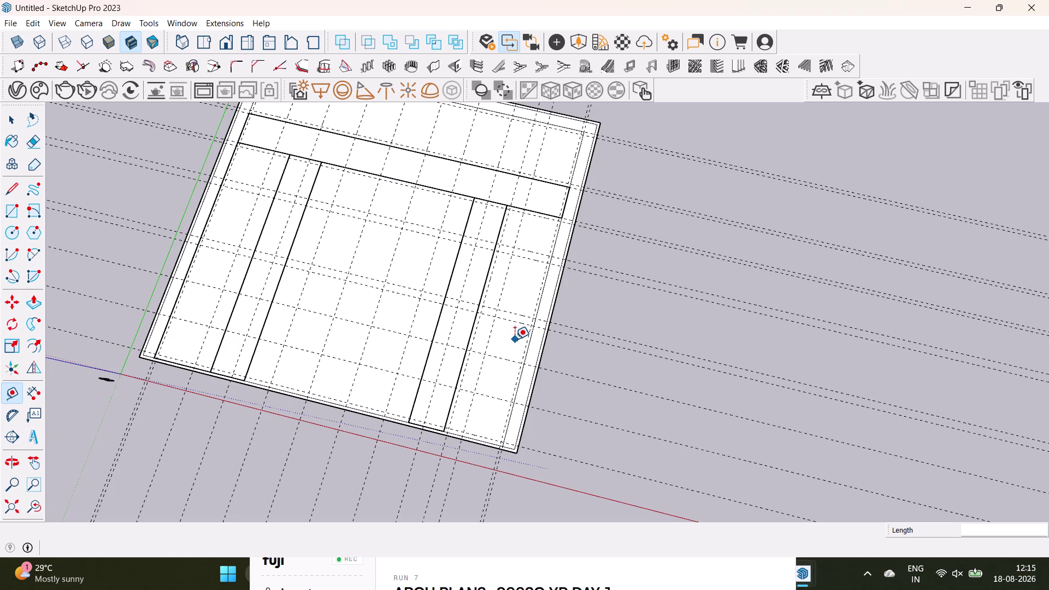
scroll(up, 3)
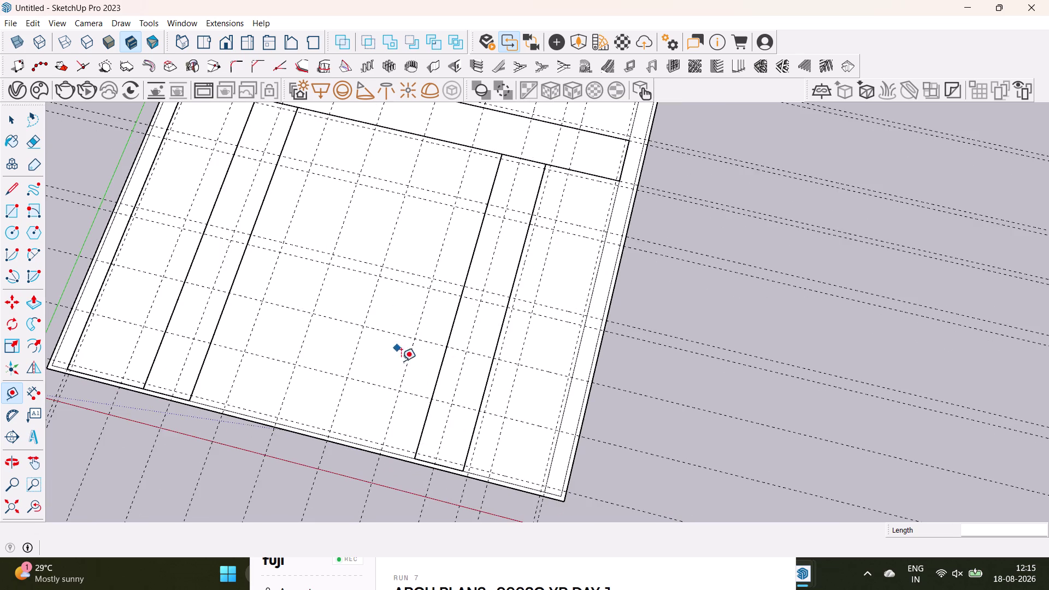
scroll(down, 3)
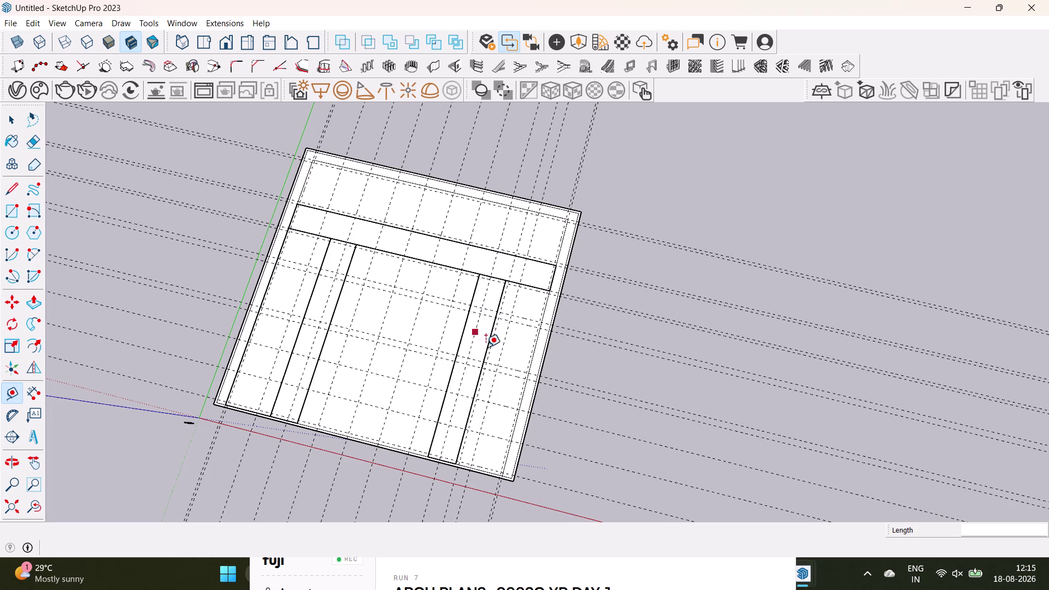
key(space)
scroll(up, 3)
scroll(up, 3)
middle_drag(510, 335, 511, 233)
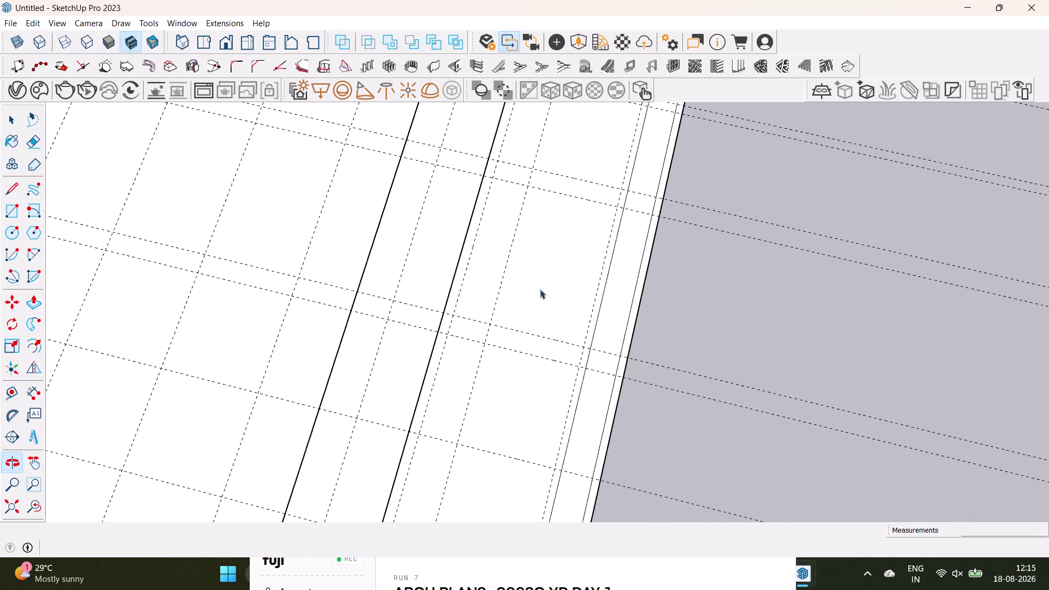
middle_drag(552, 318, 618, 152)
middle_drag(579, 230, 548, 346)
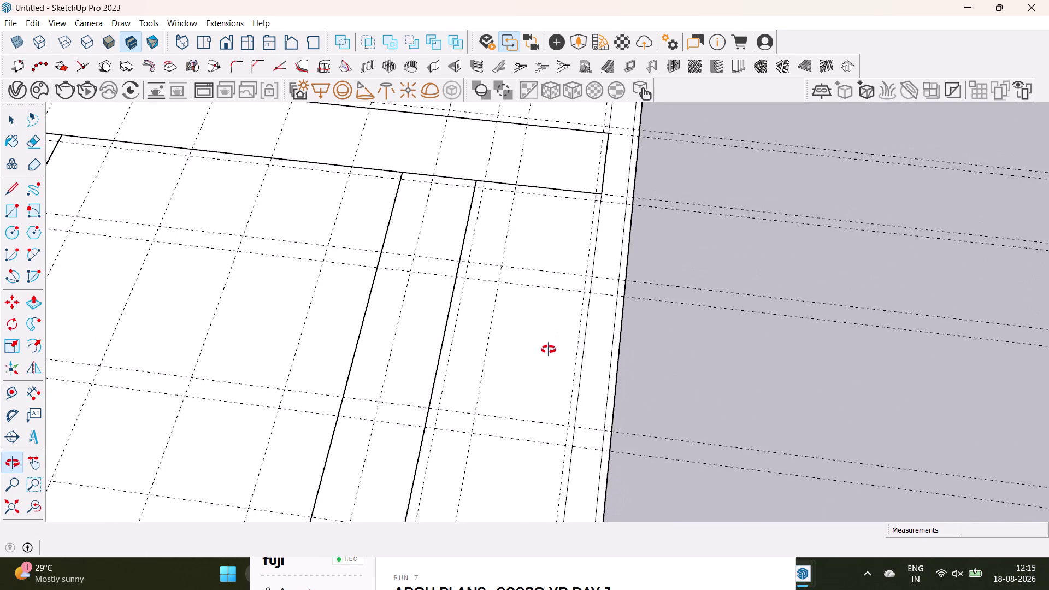
middle_drag(549, 346, 521, 351)
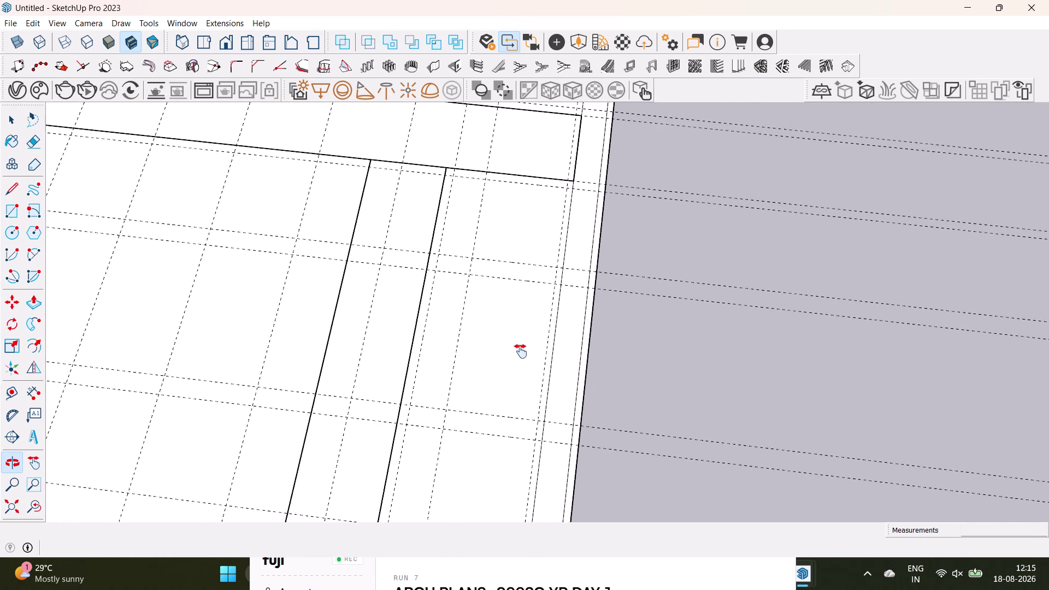
middle_drag(520, 351, 521, 381)
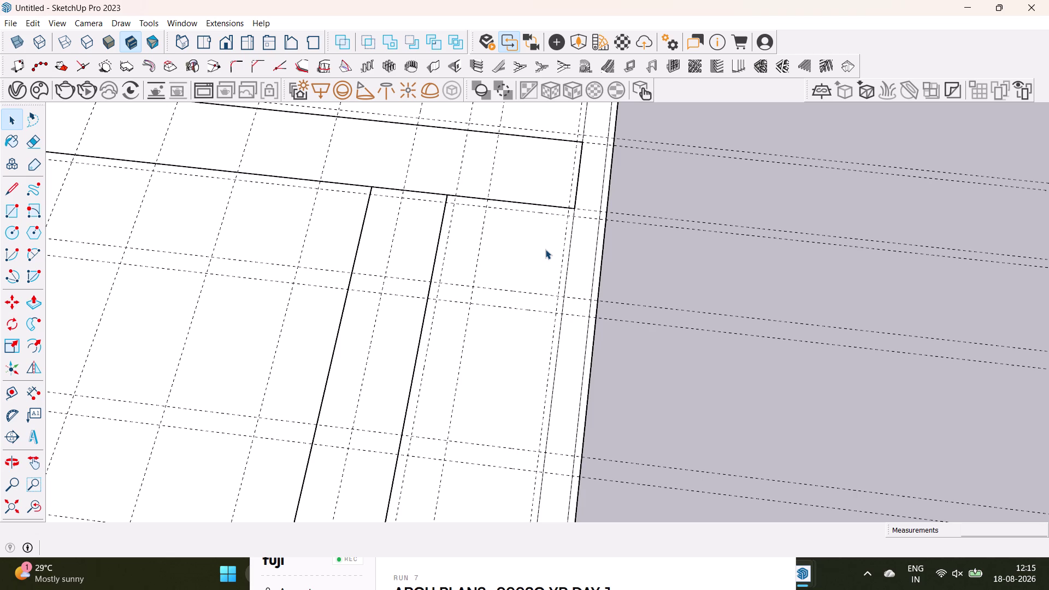
Undo six times to remove the recently placed horizontal guides.
scroll(down, 3)
middle_drag(452, 280, 475, 215)
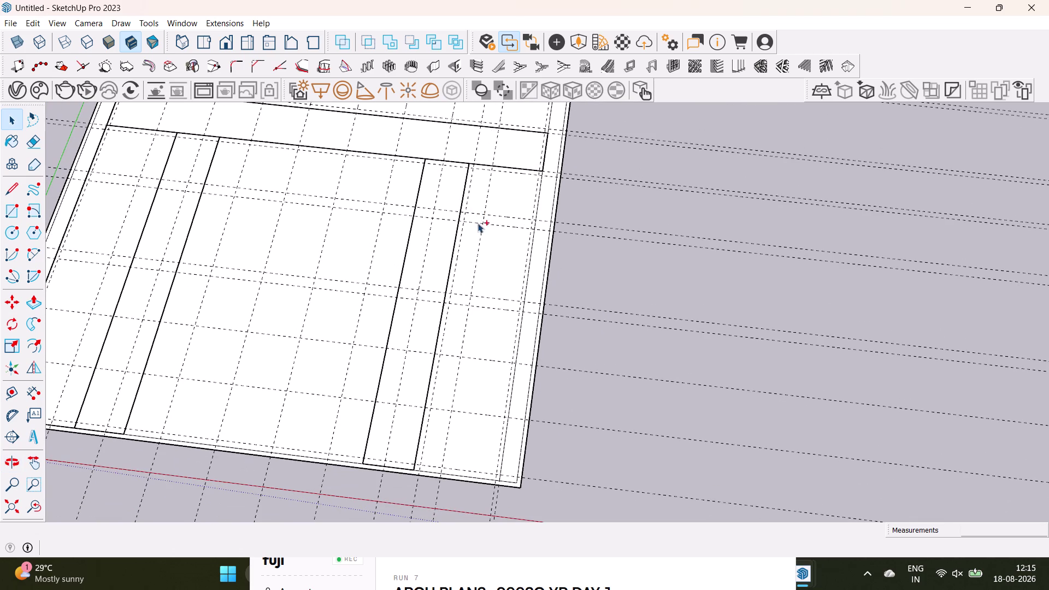
key(ctrl+z)
key(ctrl+z)
key(ctrl+z)
key(ctrl+z)
key(ctrl+z)
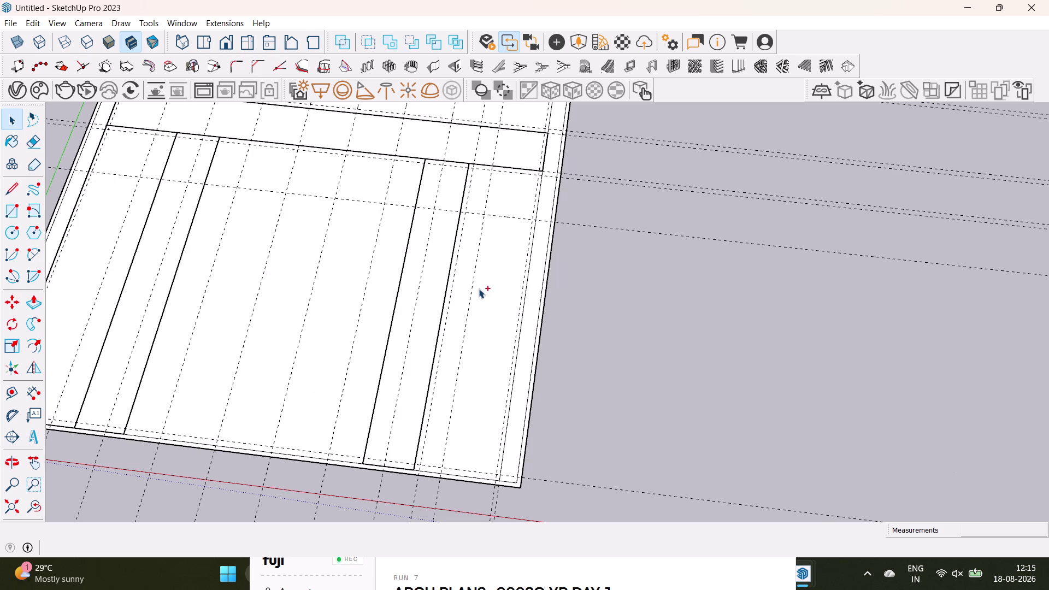
key(ctrl+z)
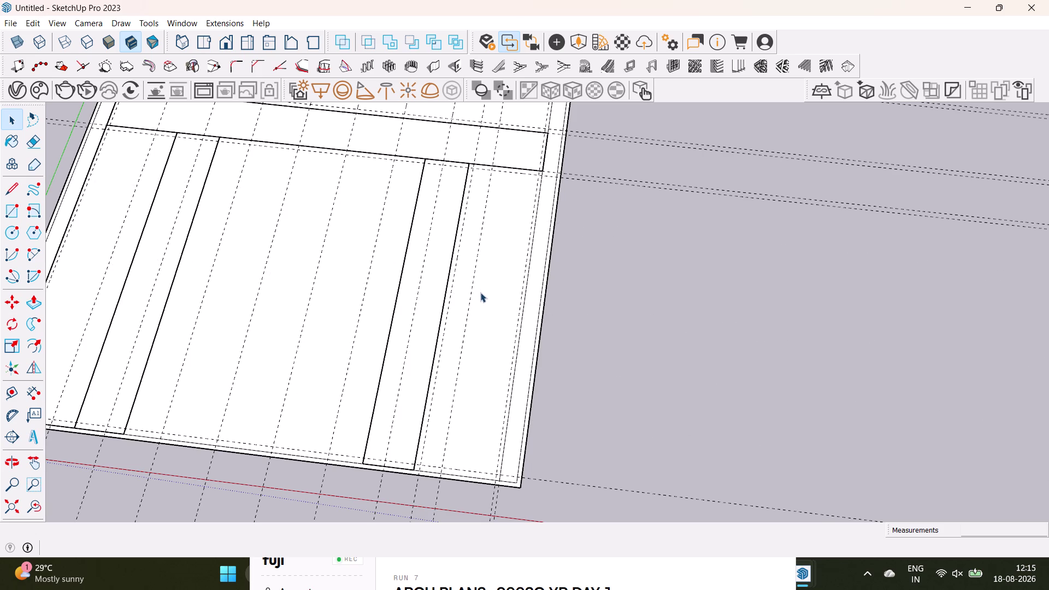
Inspect the top wall junctions and select the central room's top edge.
scroll(down, 3)
middle_drag(461, 248, 473, 355)
scroll(up, 3)
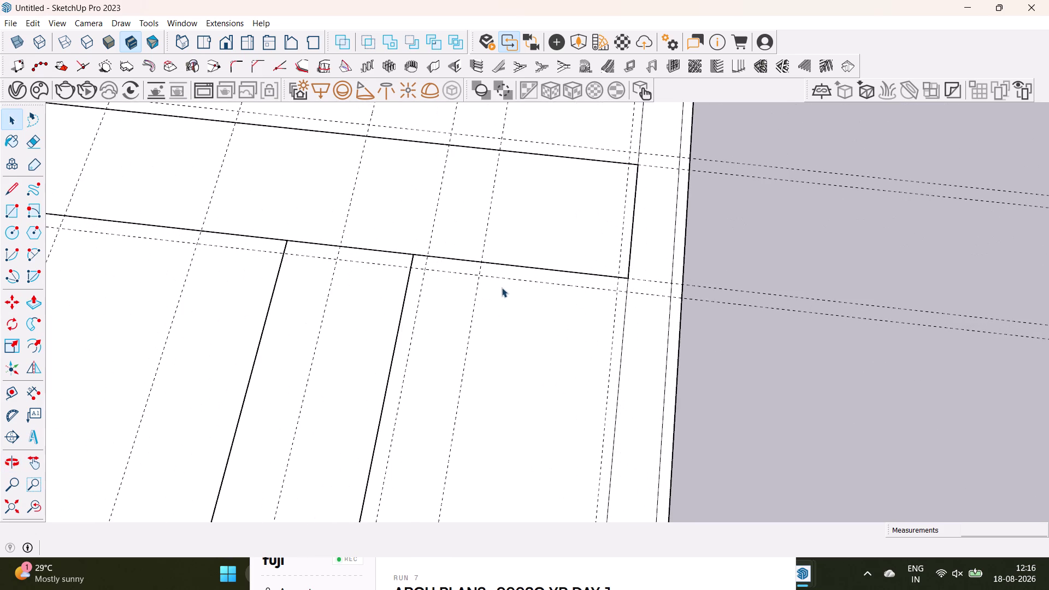
middle_drag(497, 305, 505, 407)
scroll(up, 3)
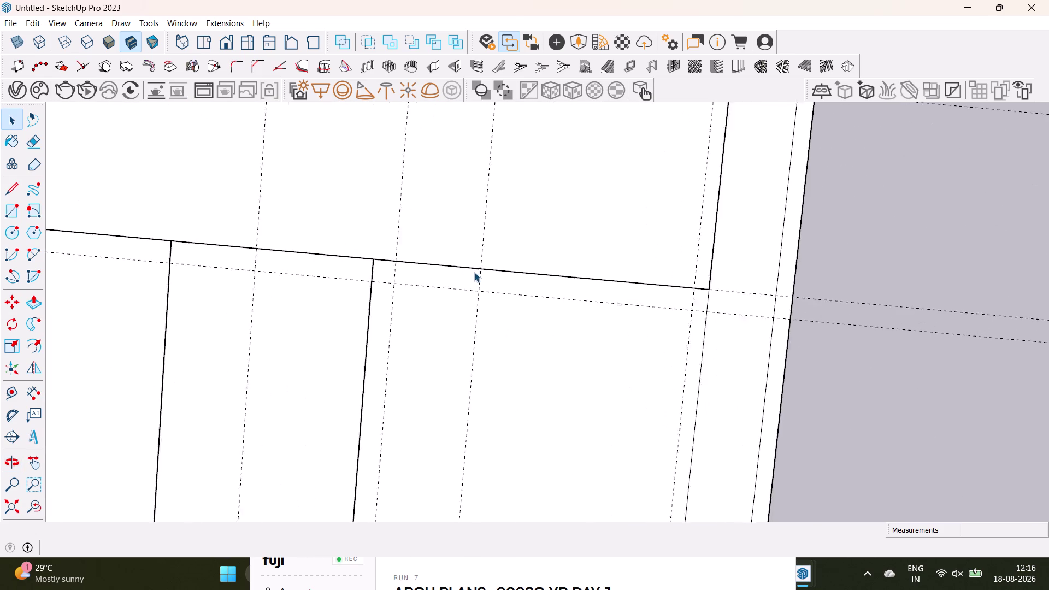
scroll(up, 3)
scroll(down, 3)
middle_drag(557, 327, 560, 308)
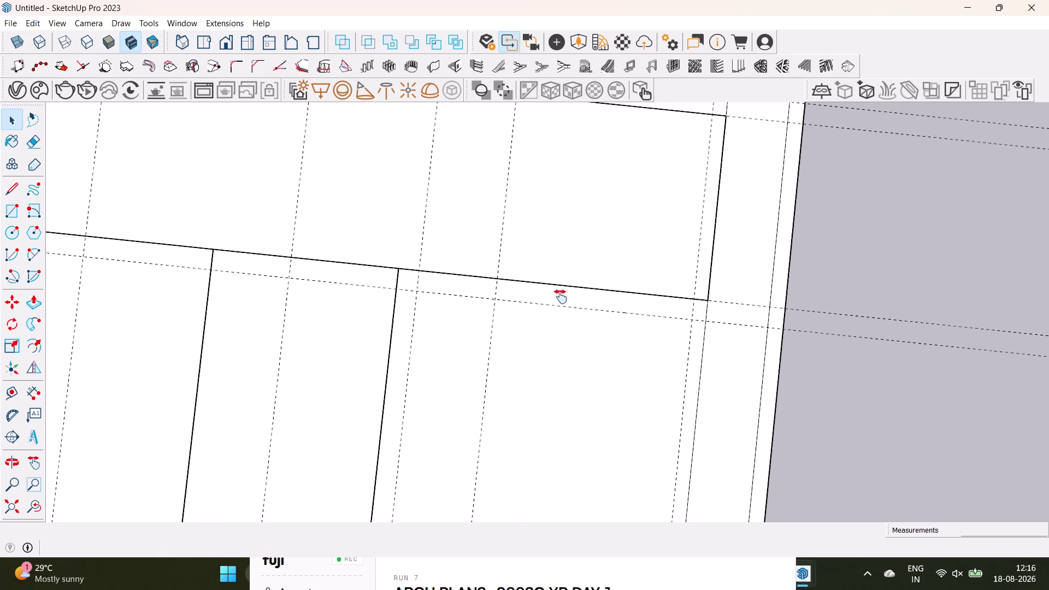
middle_drag(561, 308, 560, 252)
scroll(down, 3)
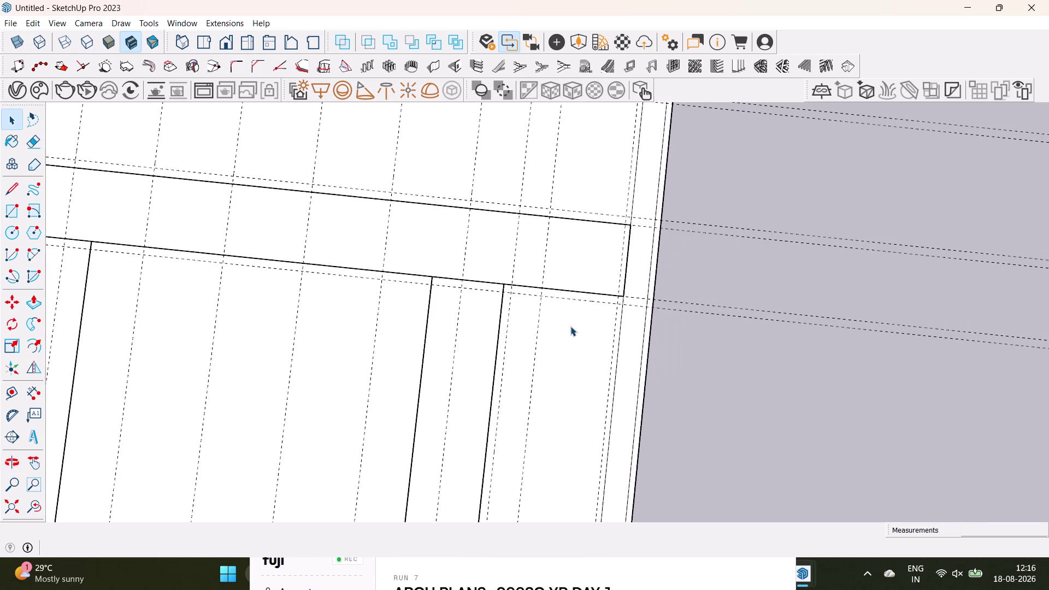
middle_drag(571, 326, 569, 170)
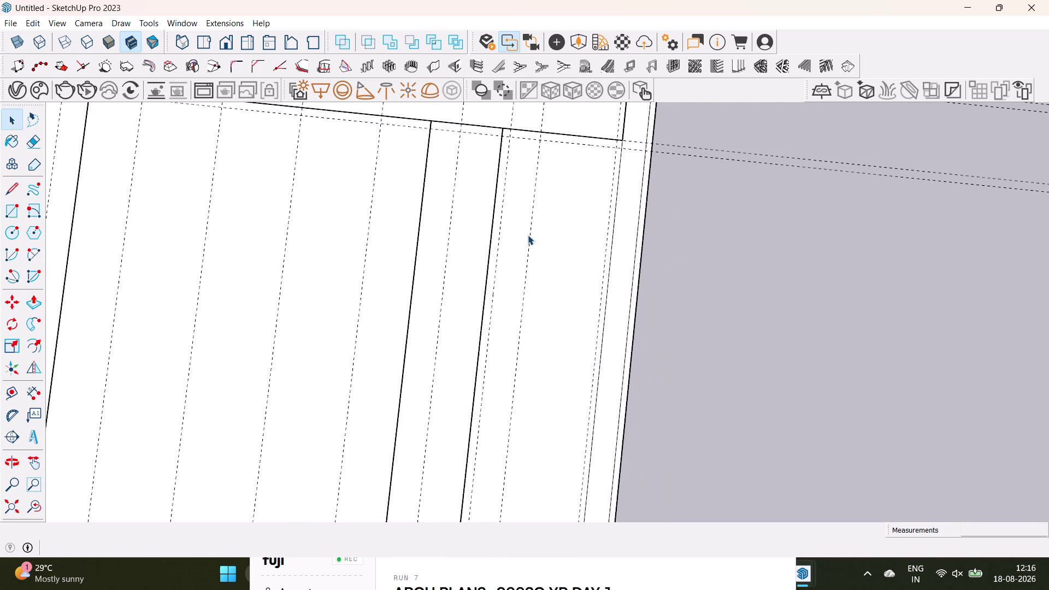
scroll(down, 3)
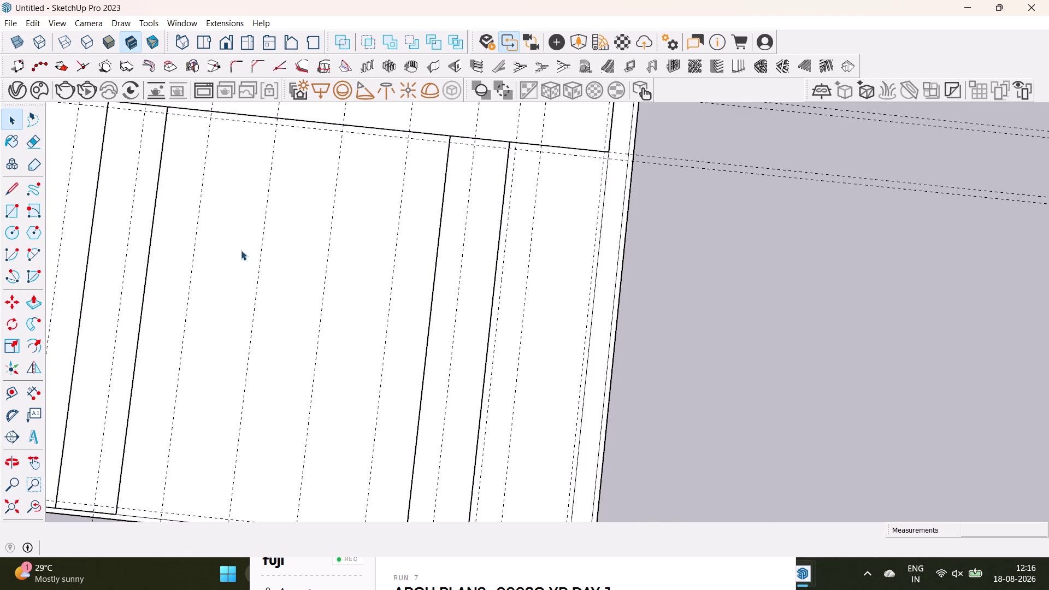
middle_drag(241, 250, 416, 325)
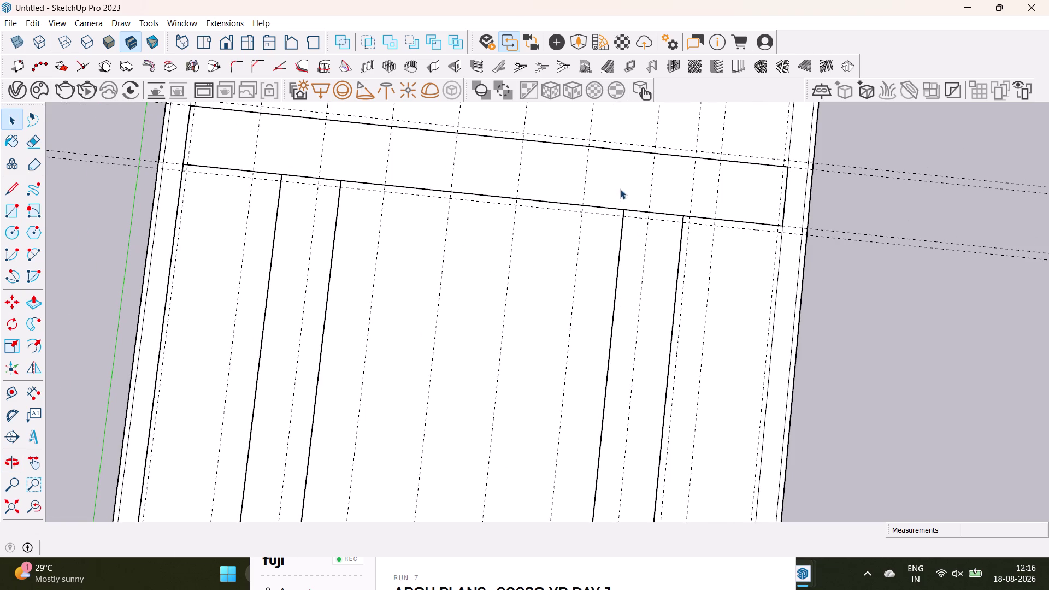
scroll(down, 3)
middle_drag(636, 323, 599, 276)
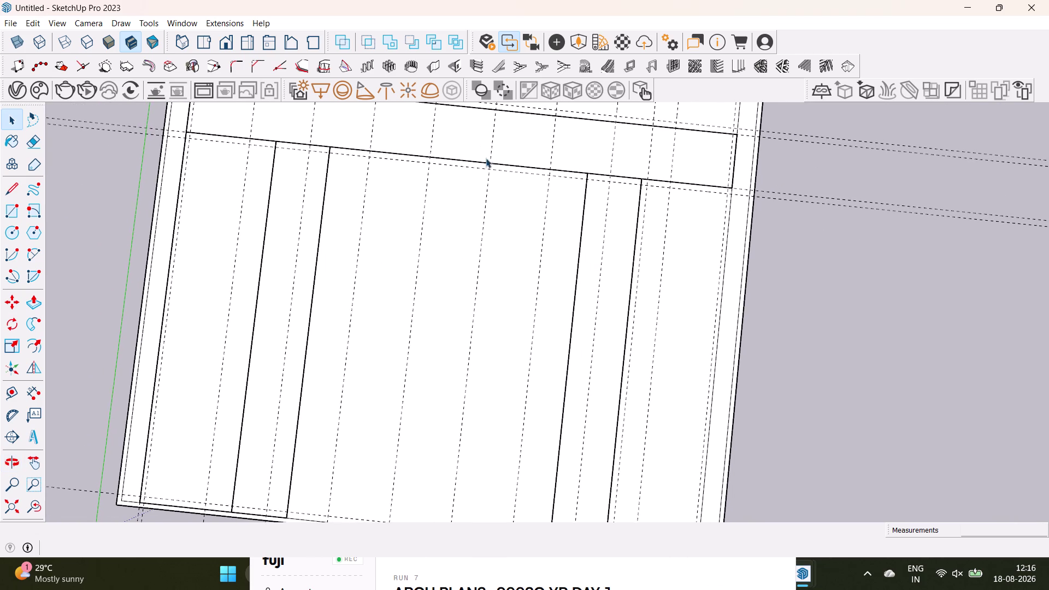
click(487, 162)
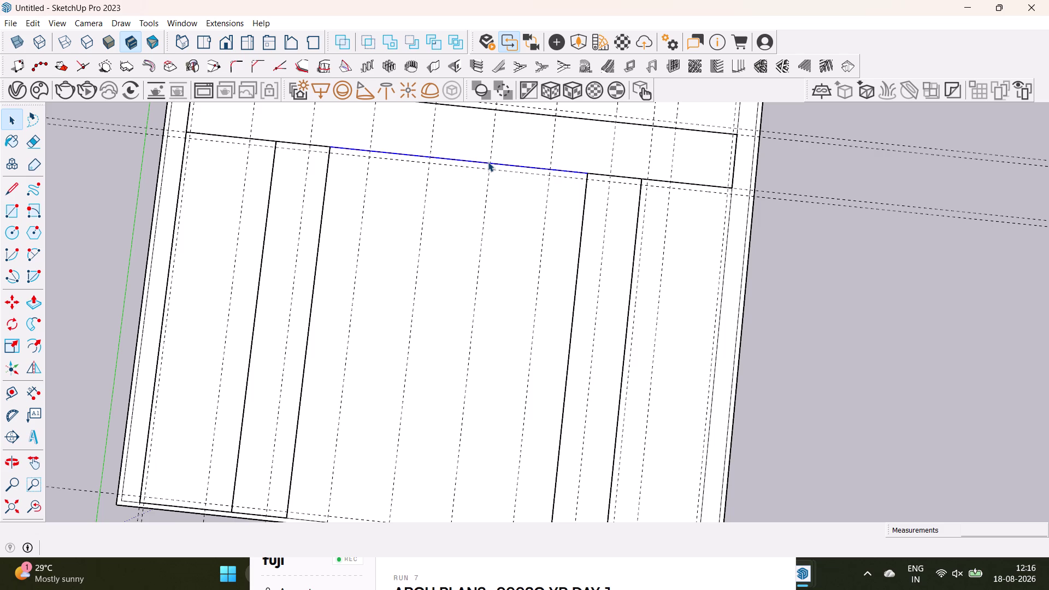
Delete the central room's top edge, undo, then reselect the geometry around the gap.
key(Delete)
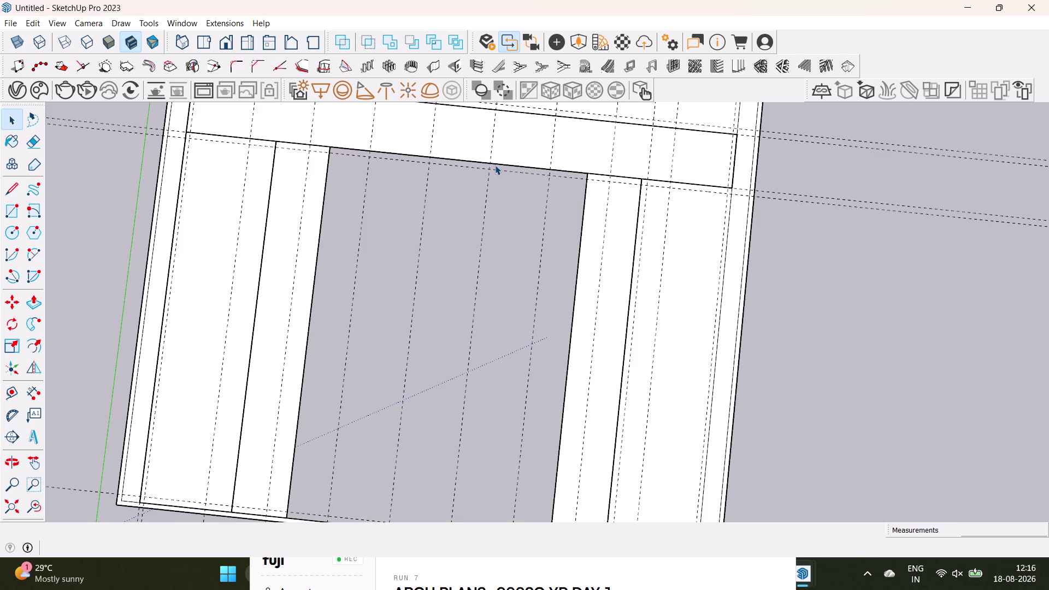
key(ctrl+z)
click(502, 163)
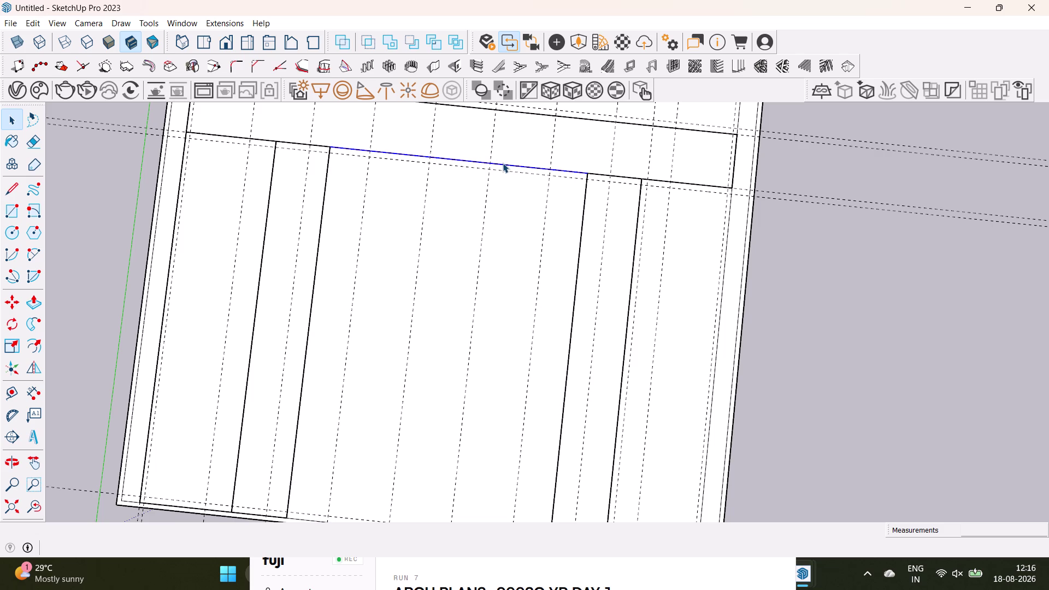
key(Delete)
click(503, 163)
click(507, 165)
triple_click(508, 164)
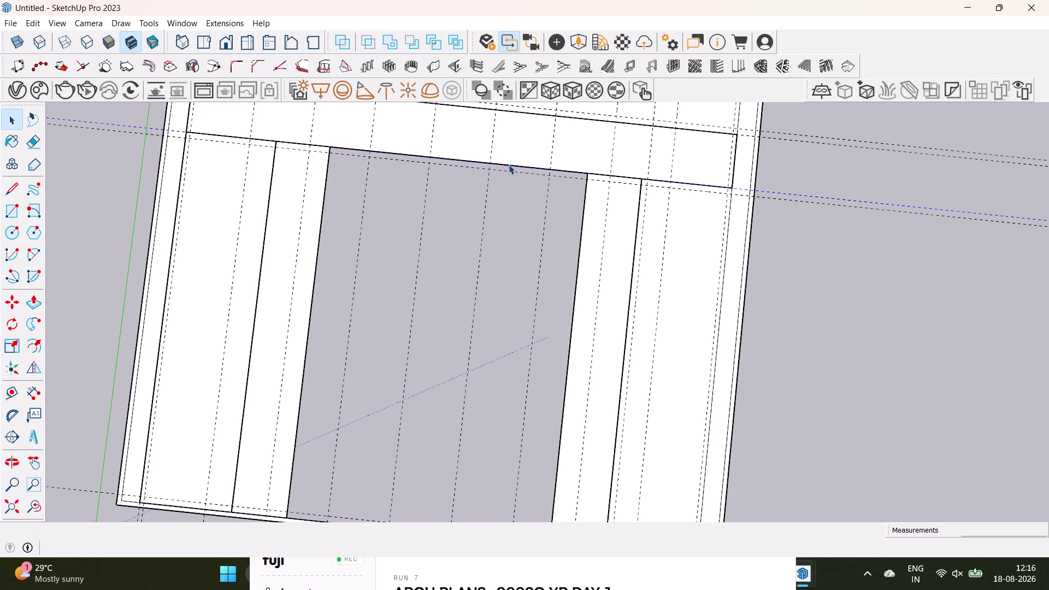
drag(509, 167, 504, 167)
Select and delete the edges along the top of the floor gap.
scroll(up, 3)
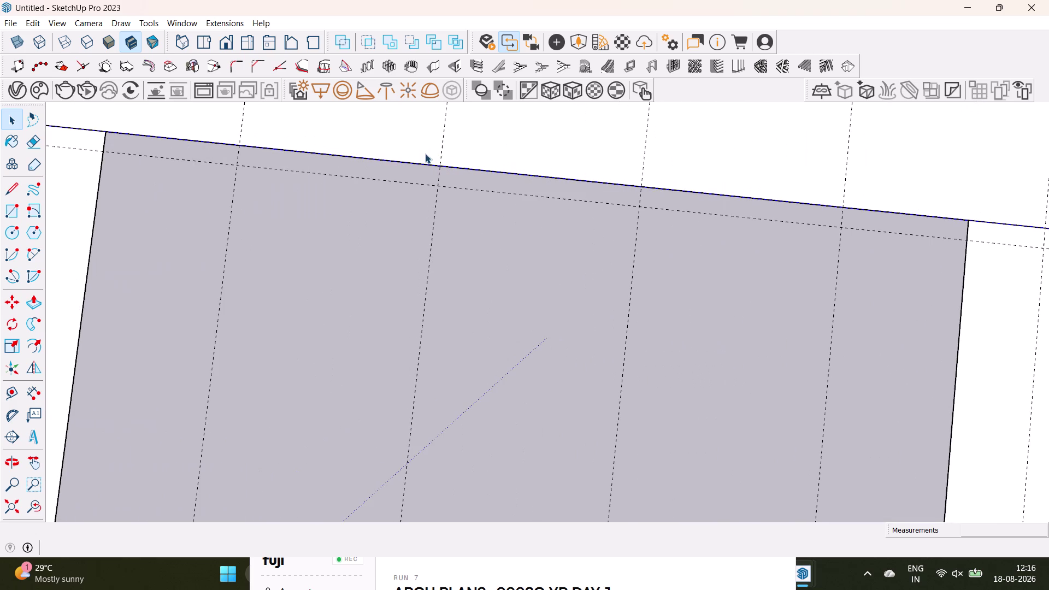
click(489, 168)
click(492, 172)
key(Delete)
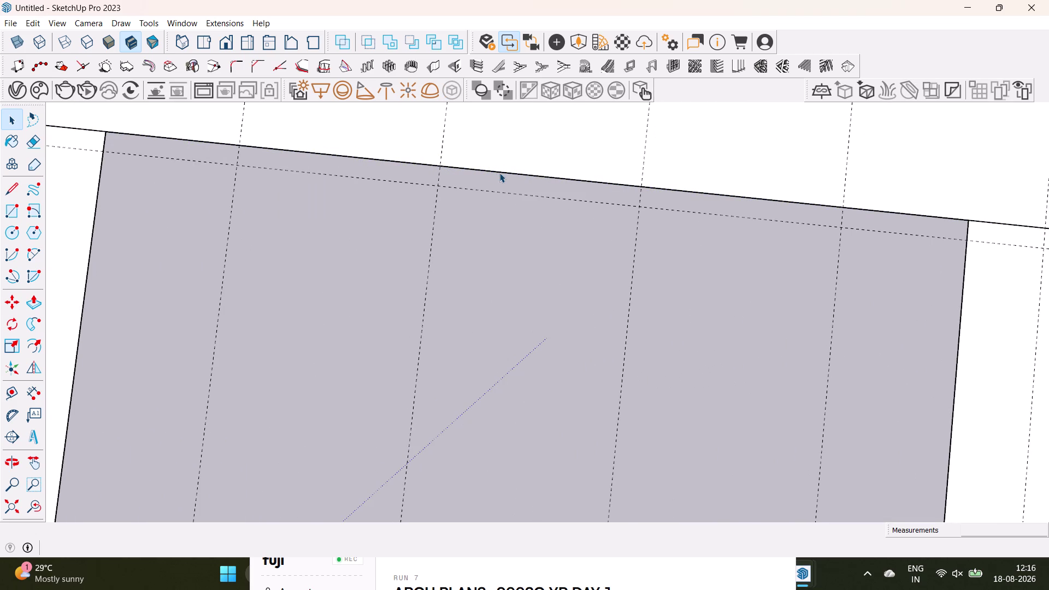
click(501, 174)
key(Delete)
scroll(down, 3)
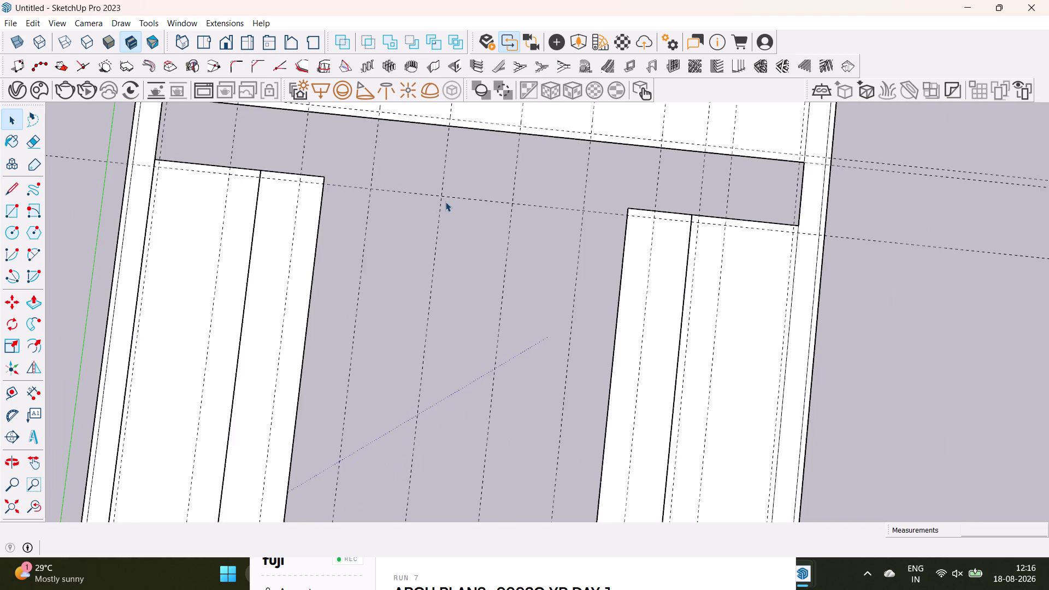
scroll(down, 3)
Undo three times so the floor face returns, checking the plan's bottom.
middle_drag(468, 205, 415, 127)
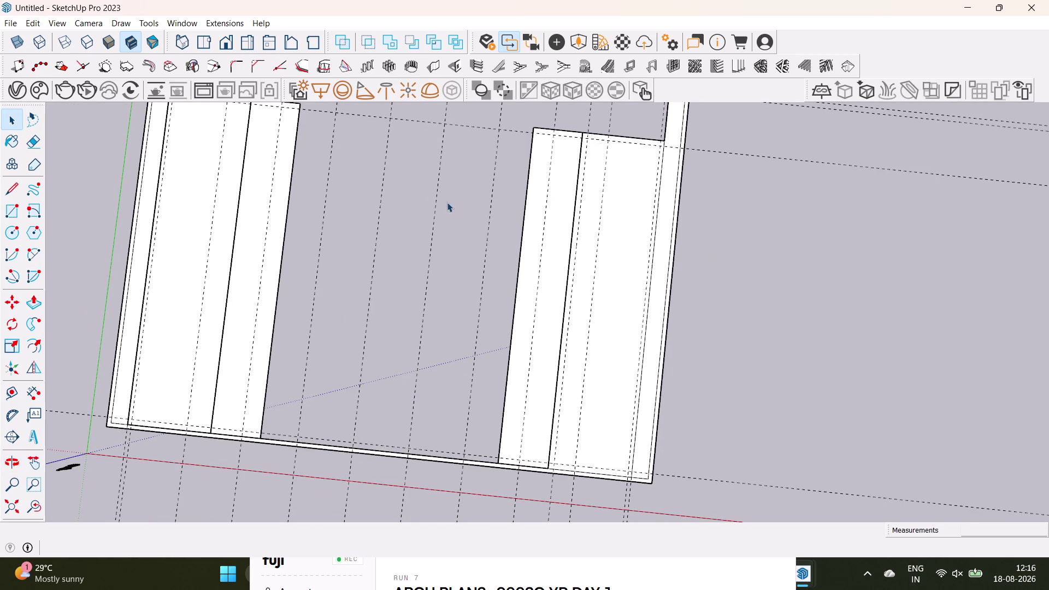
middle_drag(446, 202, 441, 279)
key(ctrl+z)
key(ctrl+z)
key(ctrl+z)
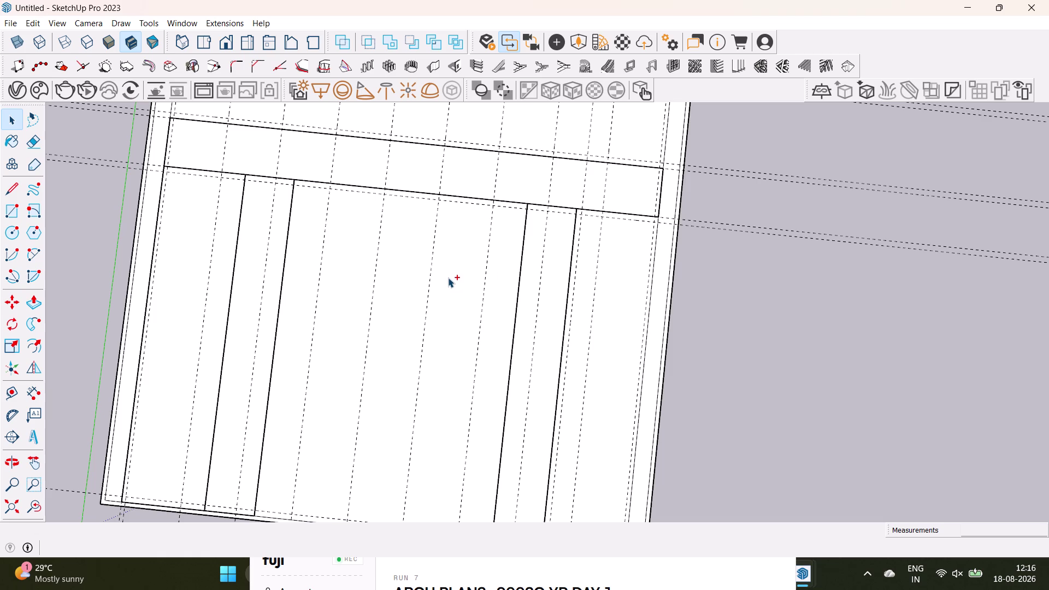
scroll(up, 3)
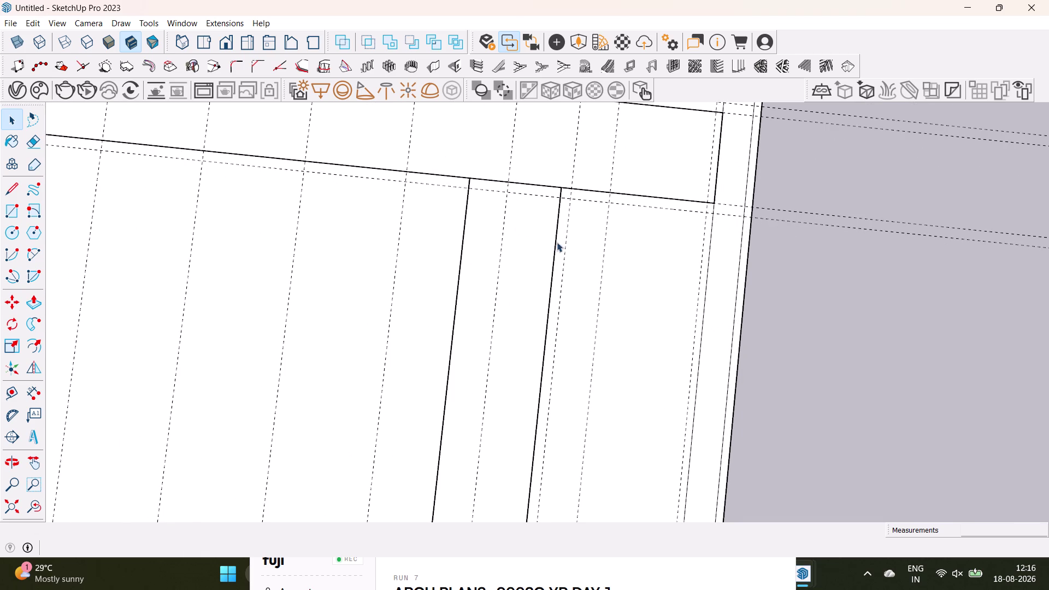
scroll(down, 3)
Delete the extra right-hand partition lines, then undo to restore the adjacent floor face.
middle_drag(548, 266, 558, 217)
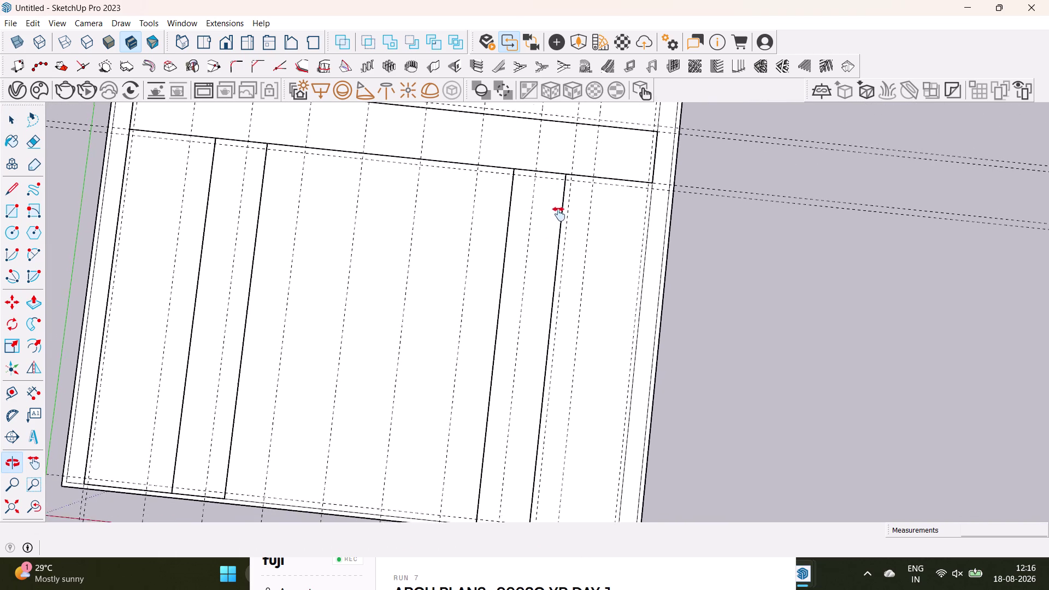
middle_drag(558, 217, 559, 209)
click(558, 230)
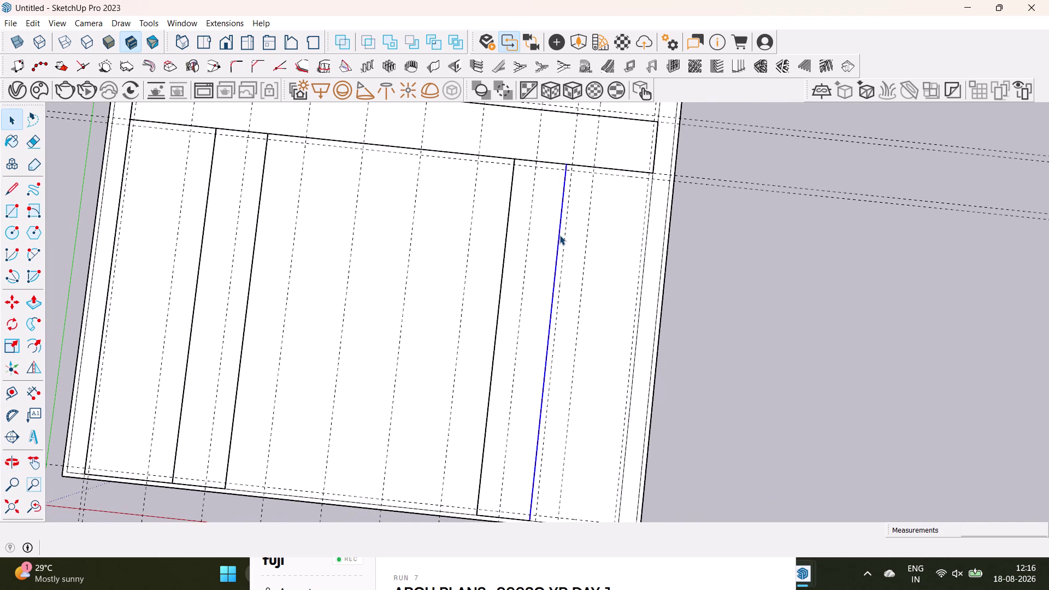
key(Delete)
click(557, 258)
key(Delete)
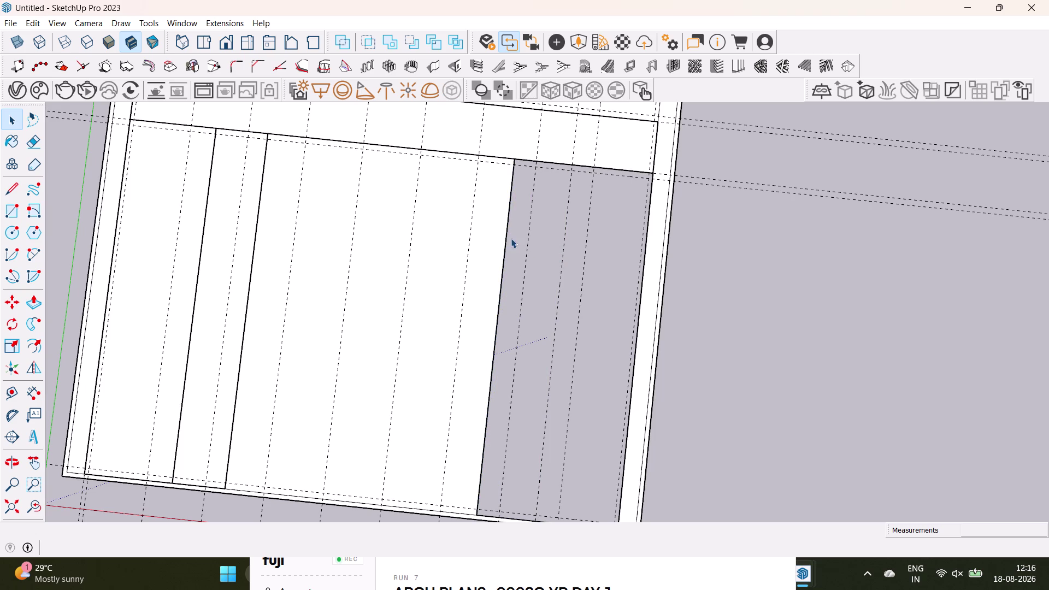
key(ctrl+z)
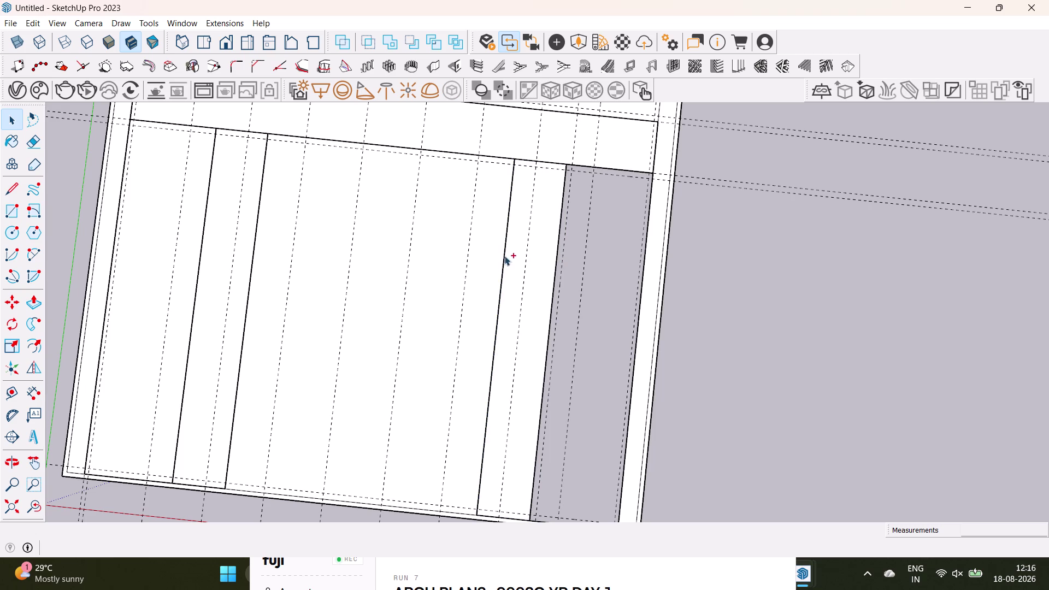
key(ctrl+z)
Select the partitions' top edge and the partition edge lines.
click(536, 158)
click(538, 160)
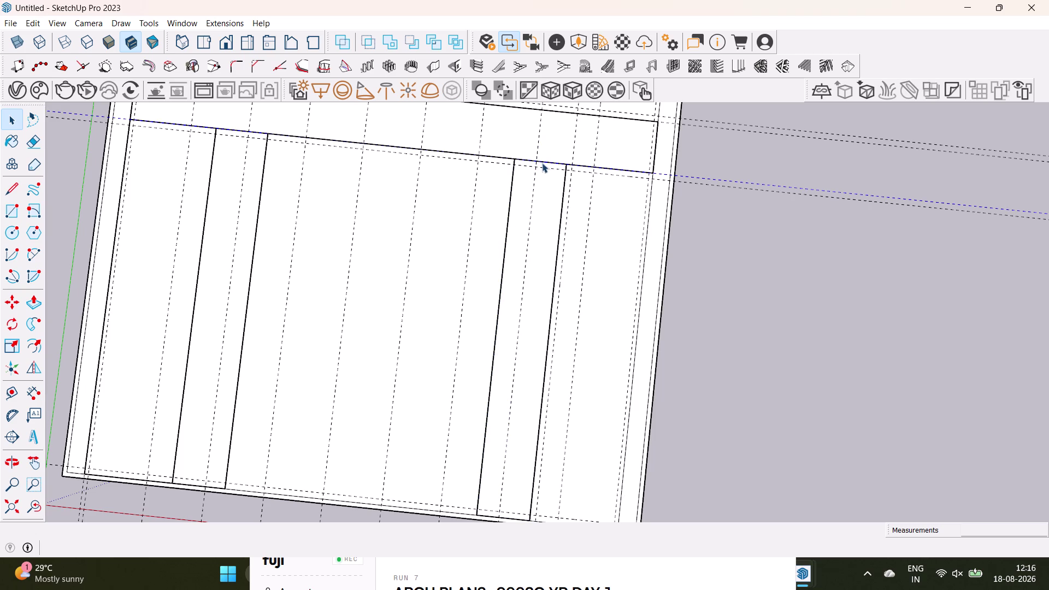
click(544, 163)
scroll(up, 3)
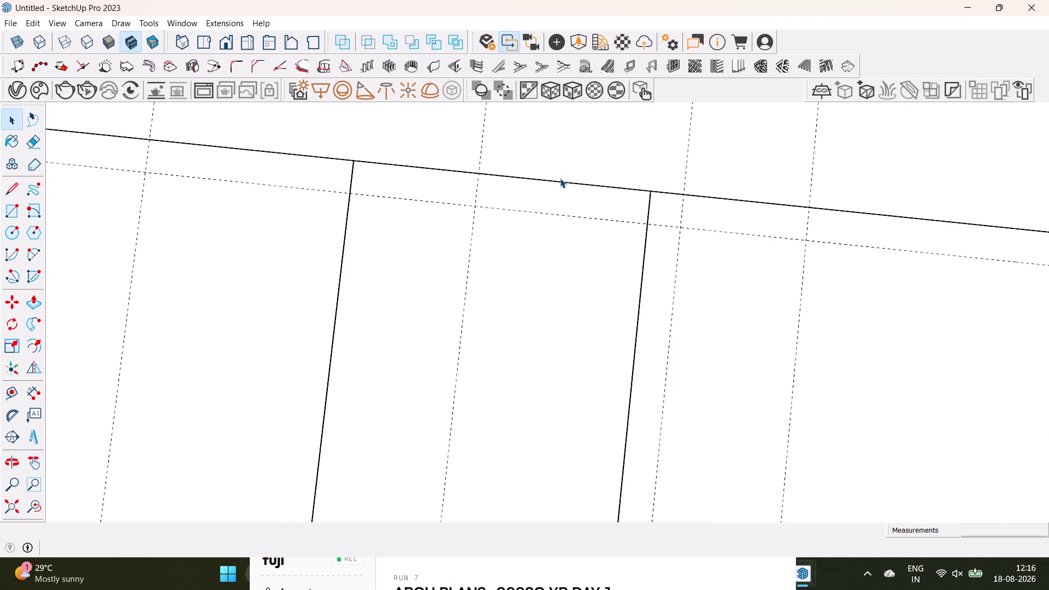
scroll(up, 3)
middle_drag(555, 195, 570, 101)
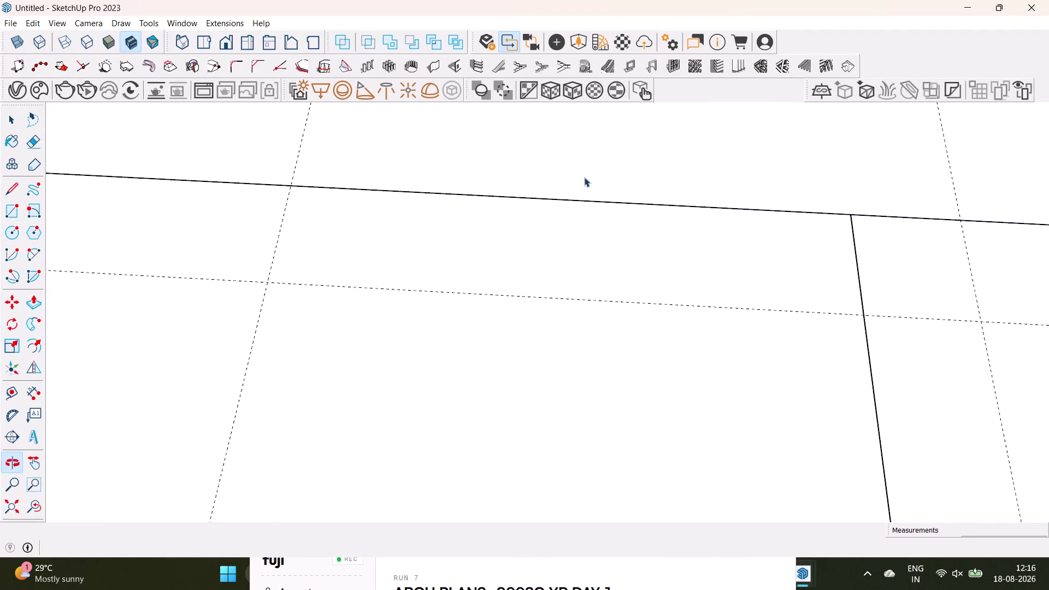
middle_drag(585, 177, 573, 183)
click(595, 201)
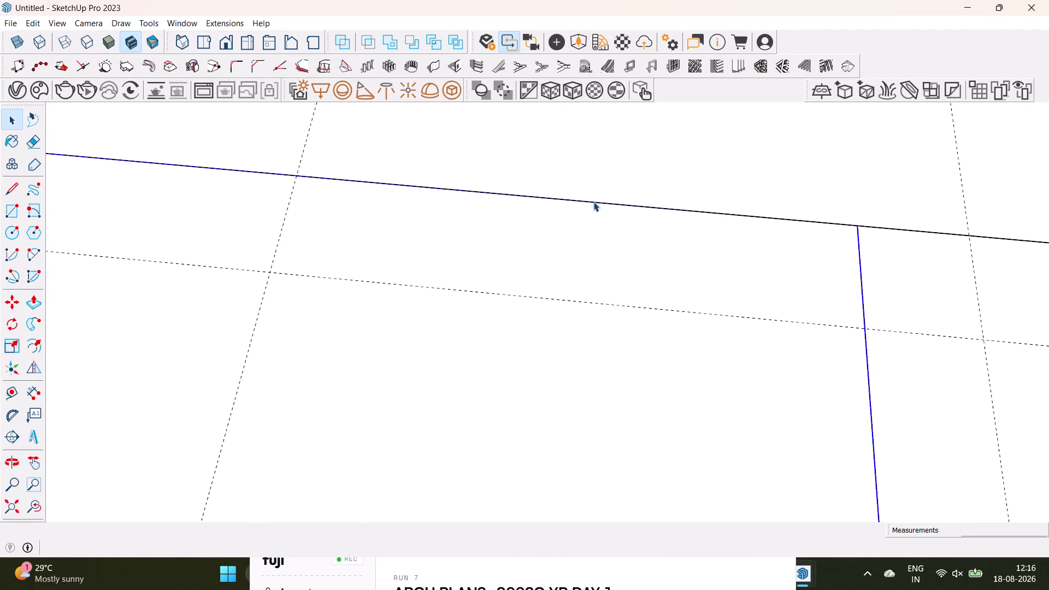
Zoom out to view the whole floor plan and clear the selection.
scroll(down, 3)
scroll(down, 3)
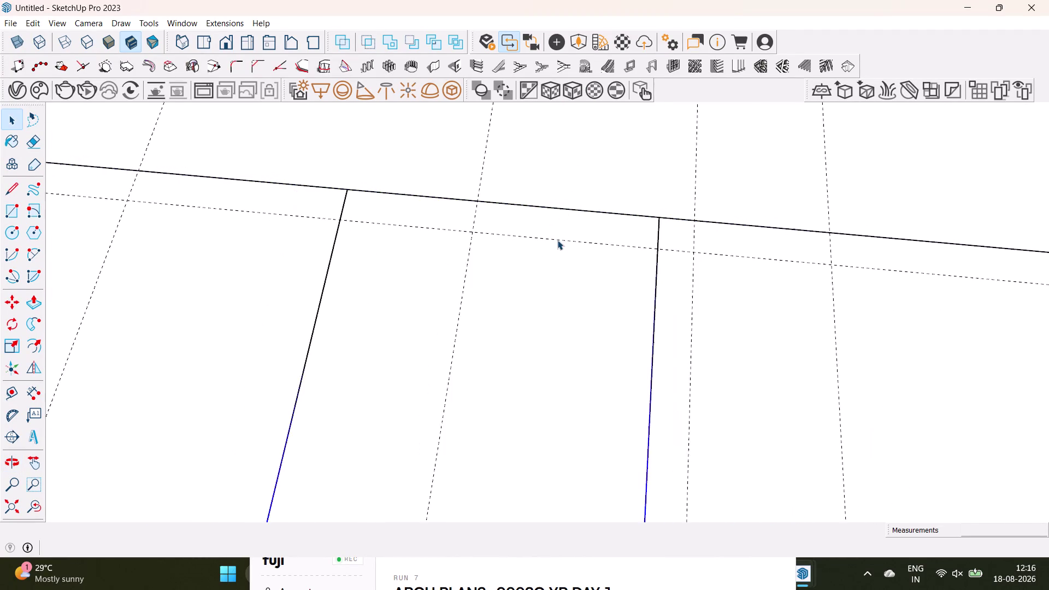
scroll(down, 3)
scroll(down, 3)
middle_drag(557, 249, 564, 236)
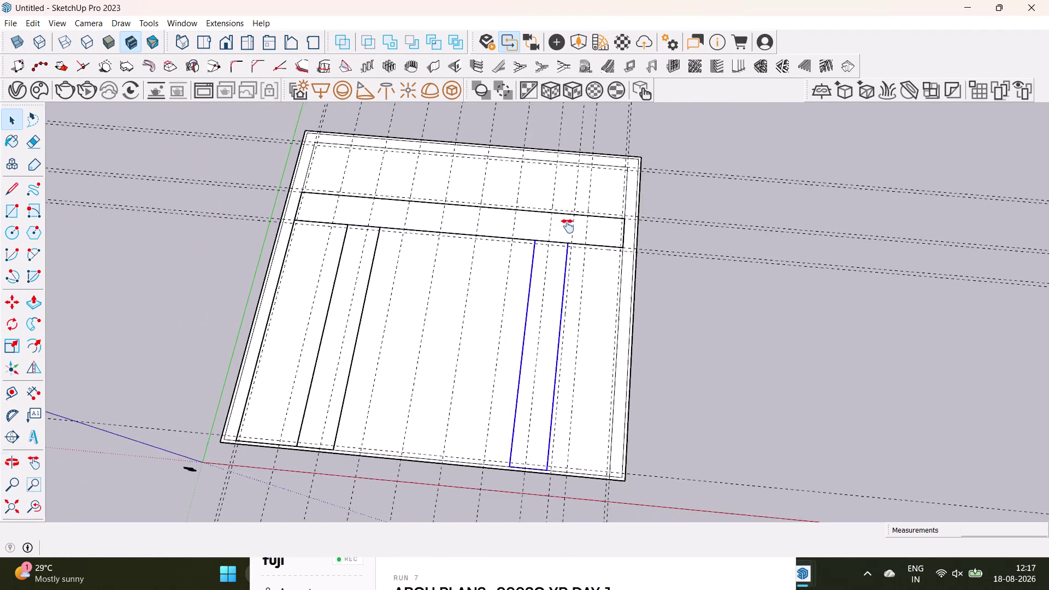
middle_drag(564, 235, 575, 197)
key(space)
click(779, 297)
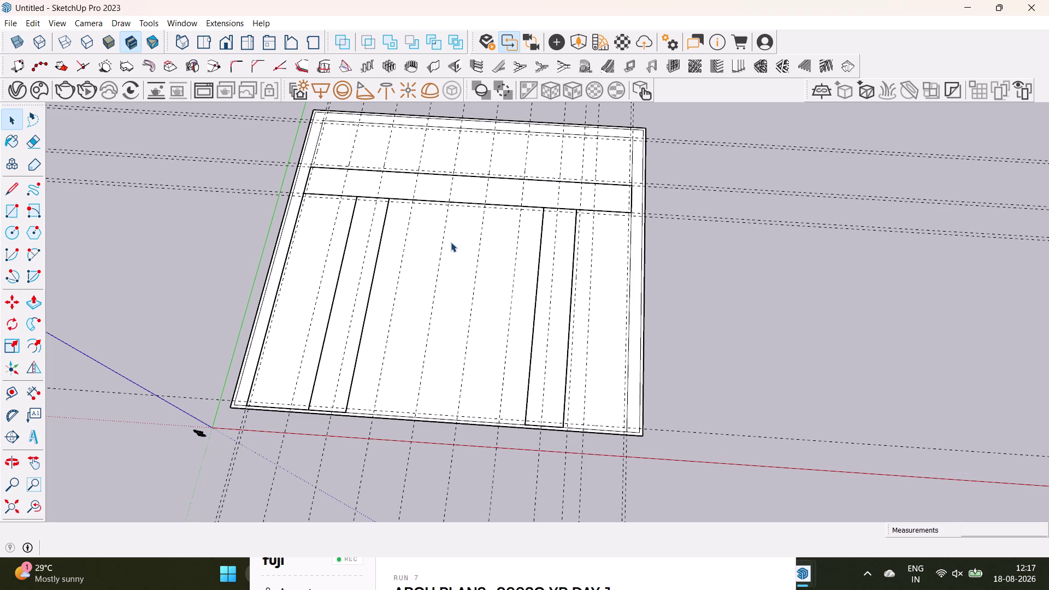
scroll(up, 3)
scroll(down, 3)
scroll(up, 3)
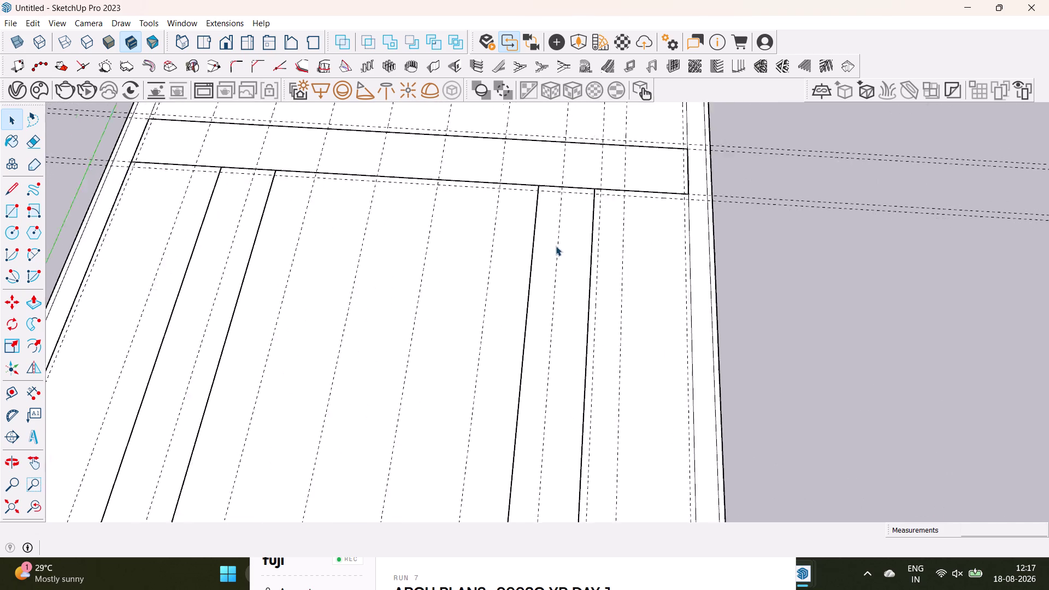
scroll(up, 3)
scroll(down, 3)
scroll(down, 3)
middle_drag(555, 245, 573, 210)
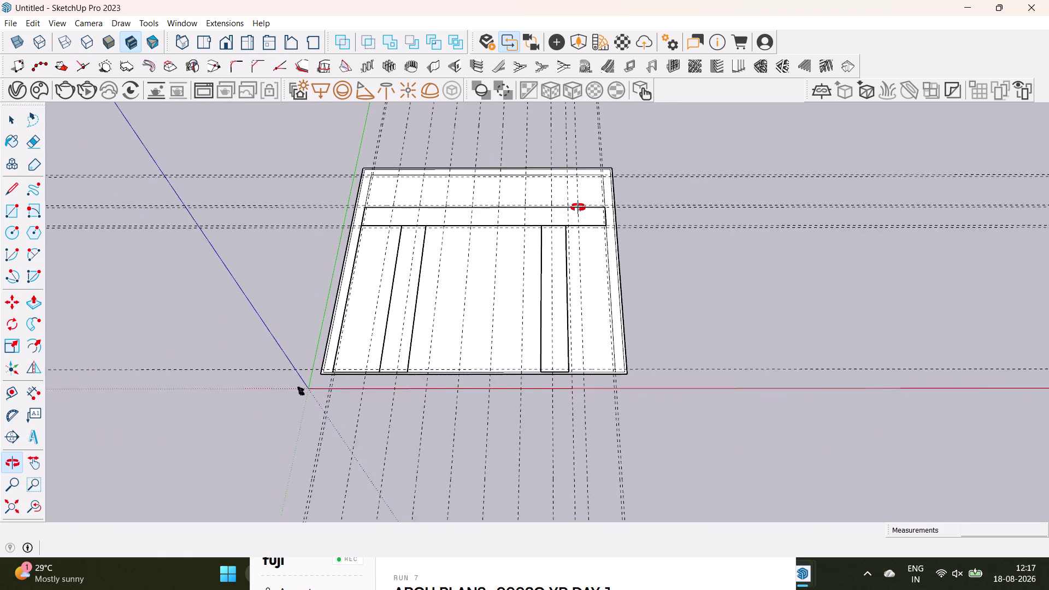
middle_drag(573, 210, 581, 332)
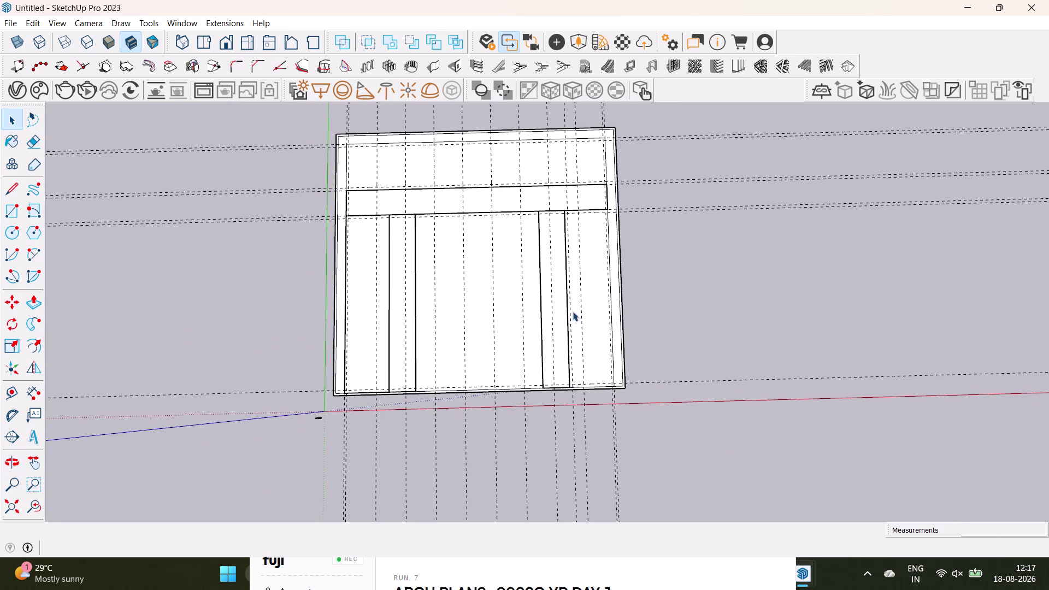
scroll(up, 3)
scroll(up, 3)
middle_drag(562, 247, 530, 275)
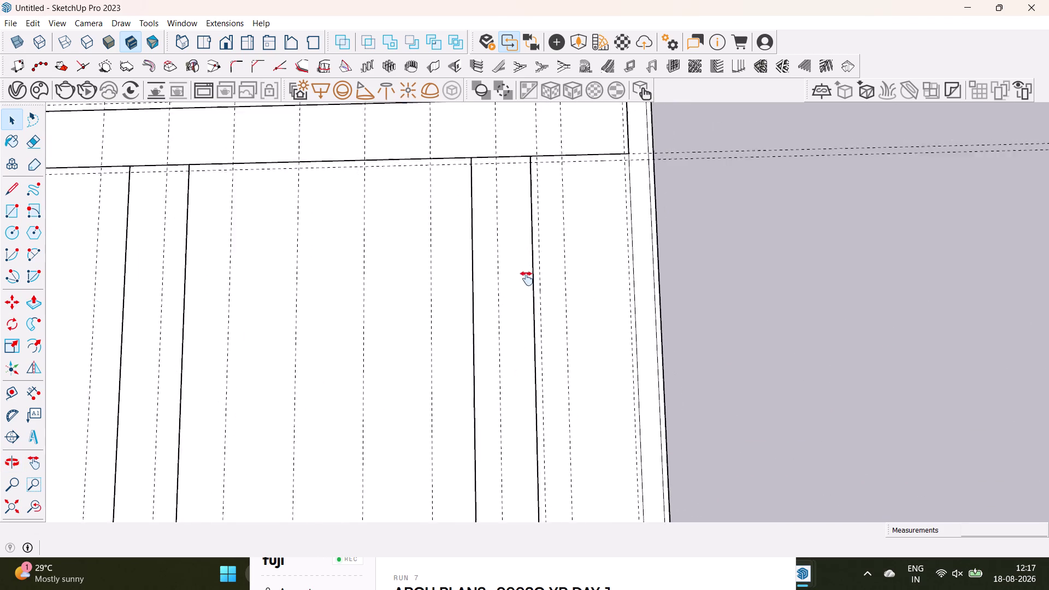
middle_drag(530, 275, 427, 265)
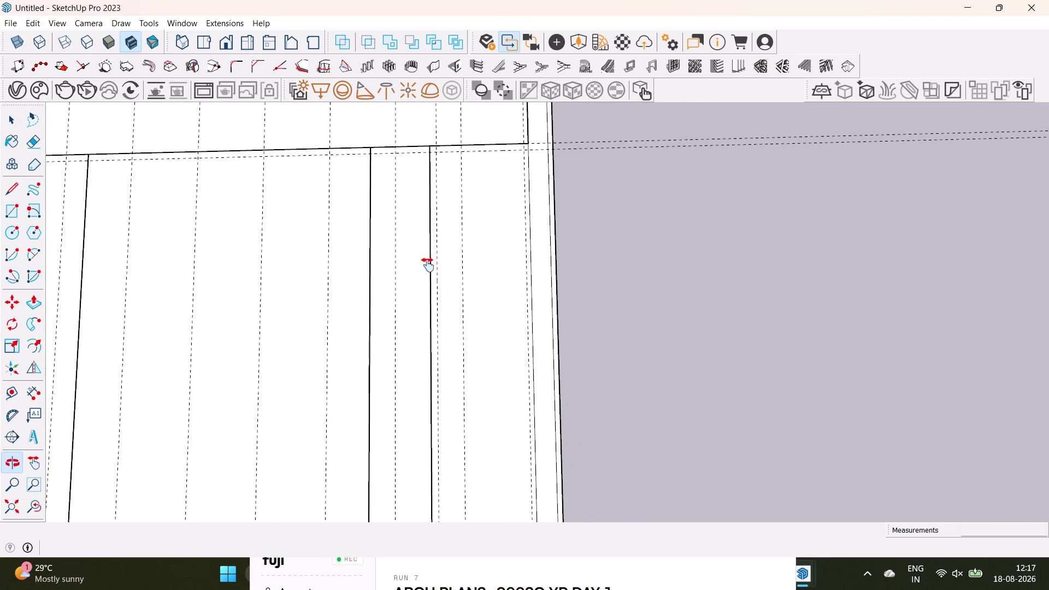
middle_drag(428, 265, 524, 255)
scroll(down, 3)
middle_drag(545, 289, 550, 250)
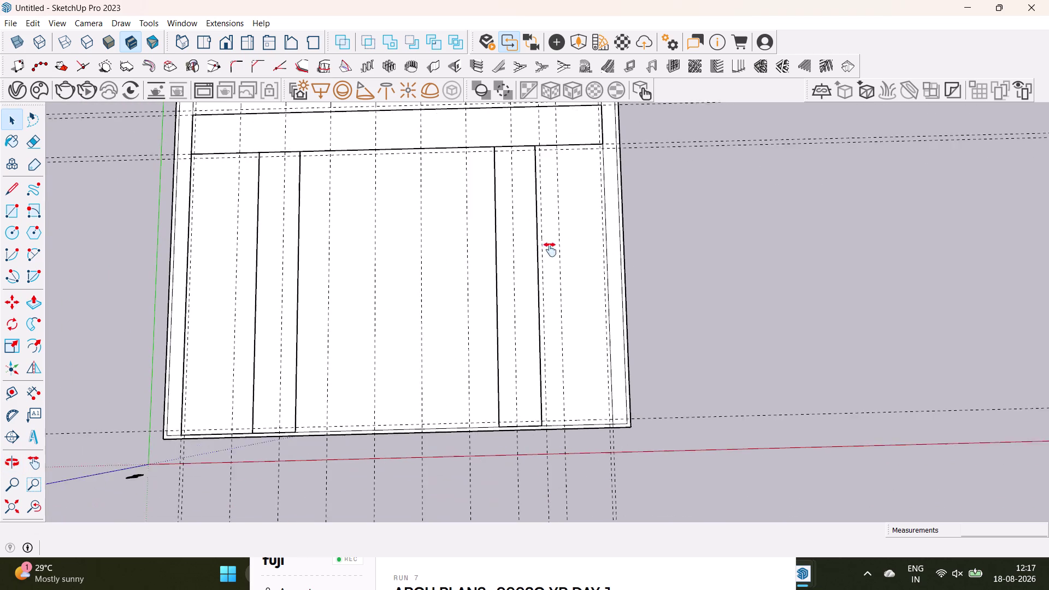
middle_drag(550, 250, 554, 305)
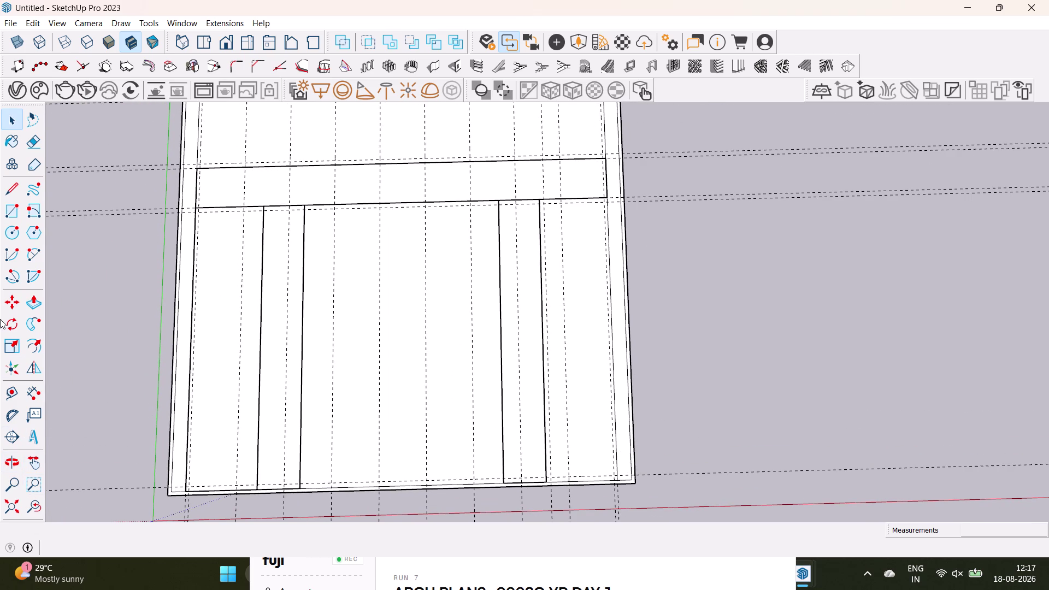
drag(13, 391, 20, 387)
scroll(up, 3)
click(605, 179)
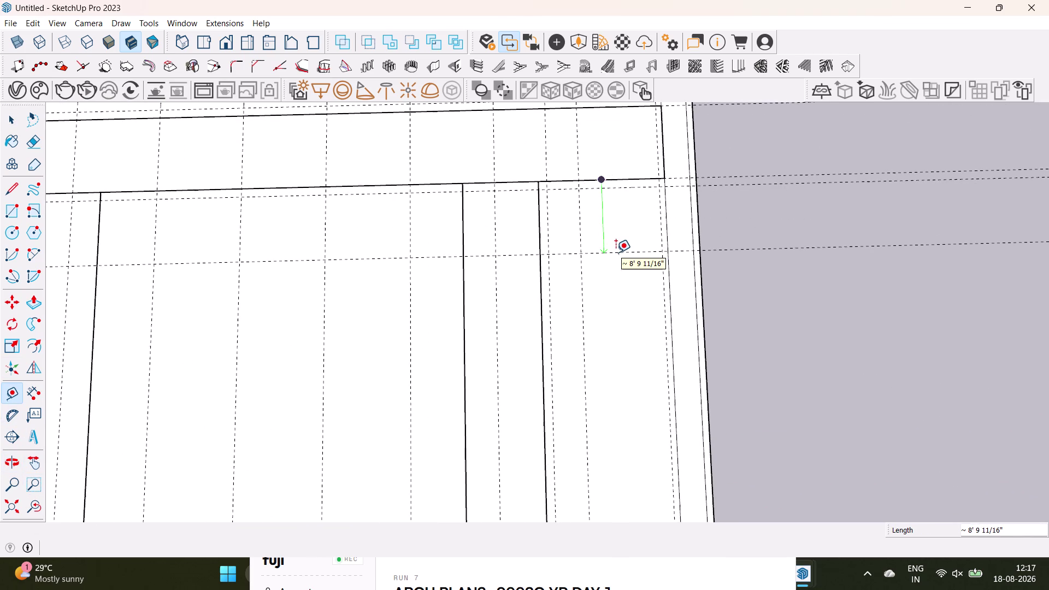
click(615, 252)
scroll(down, 3)
middle_drag(621, 302, 604, 231)
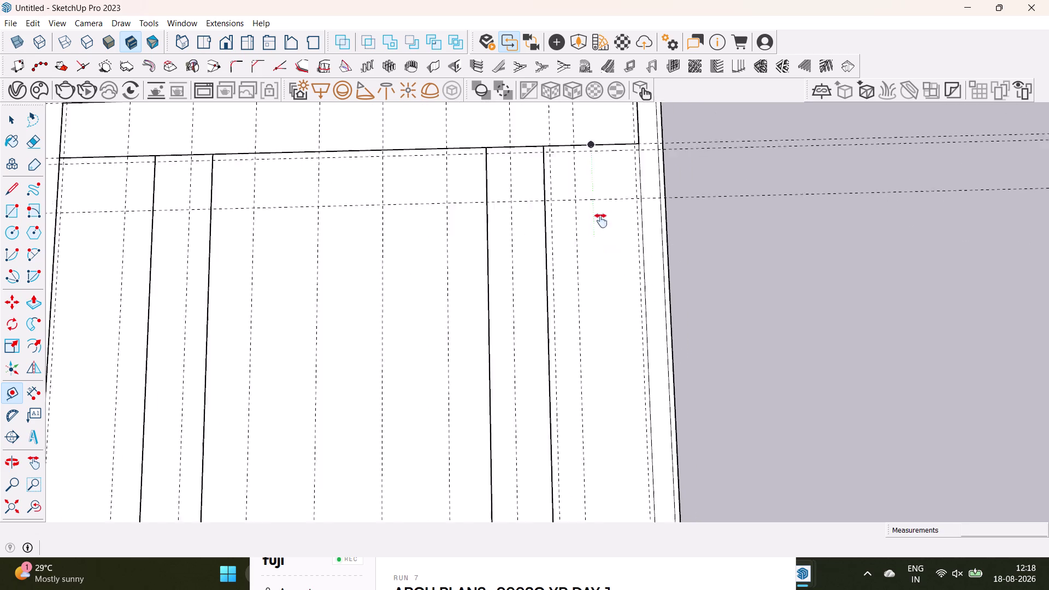
middle_drag(604, 231, 587, 103)
click(609, 402)
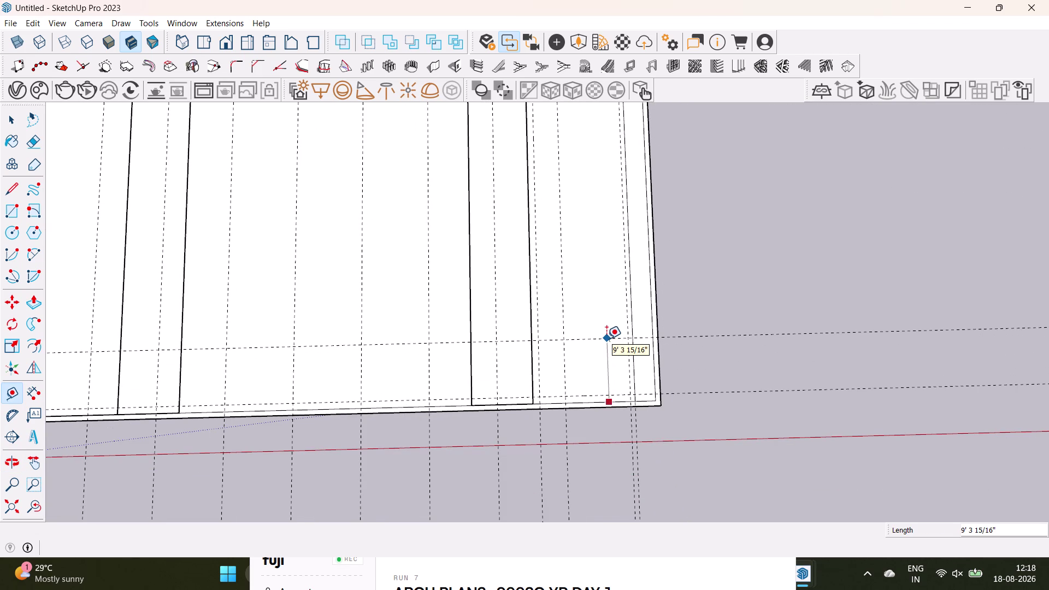
click(606, 342)
scroll(down, 3)
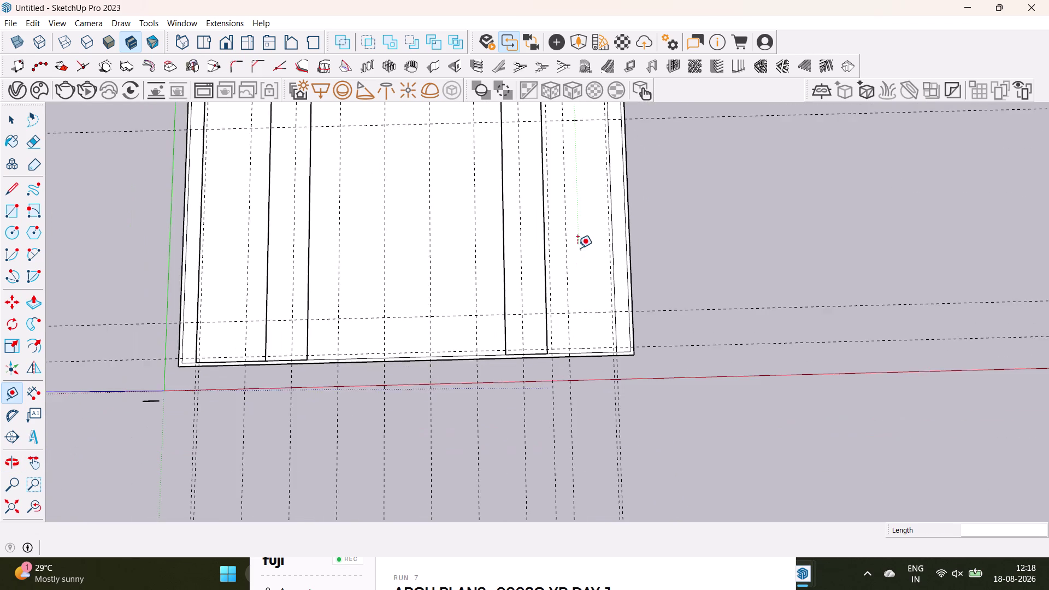
middle_drag(578, 248, 556, 387)
click(569, 255)
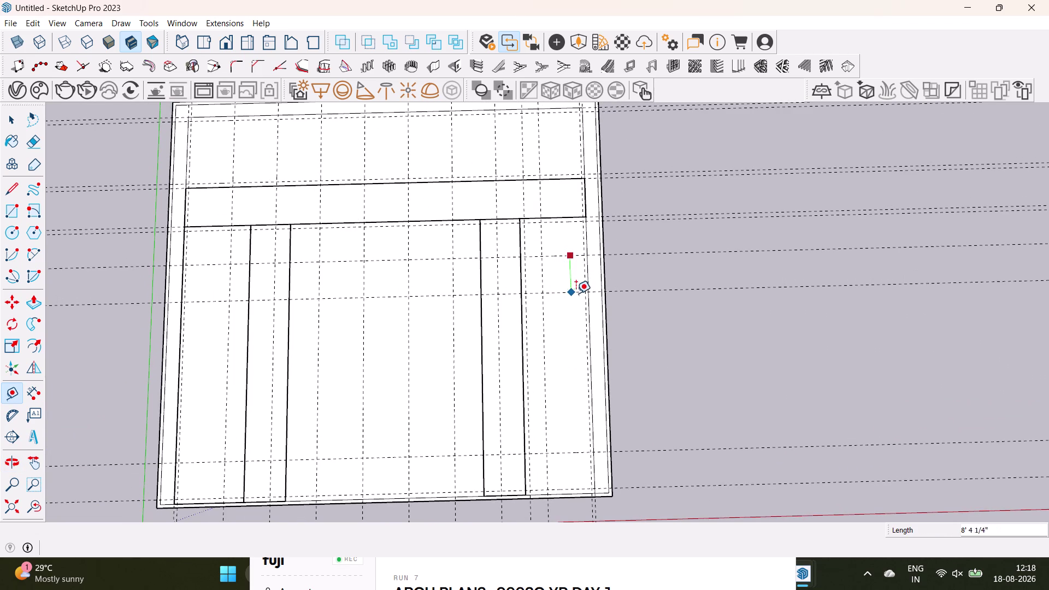
text(10)
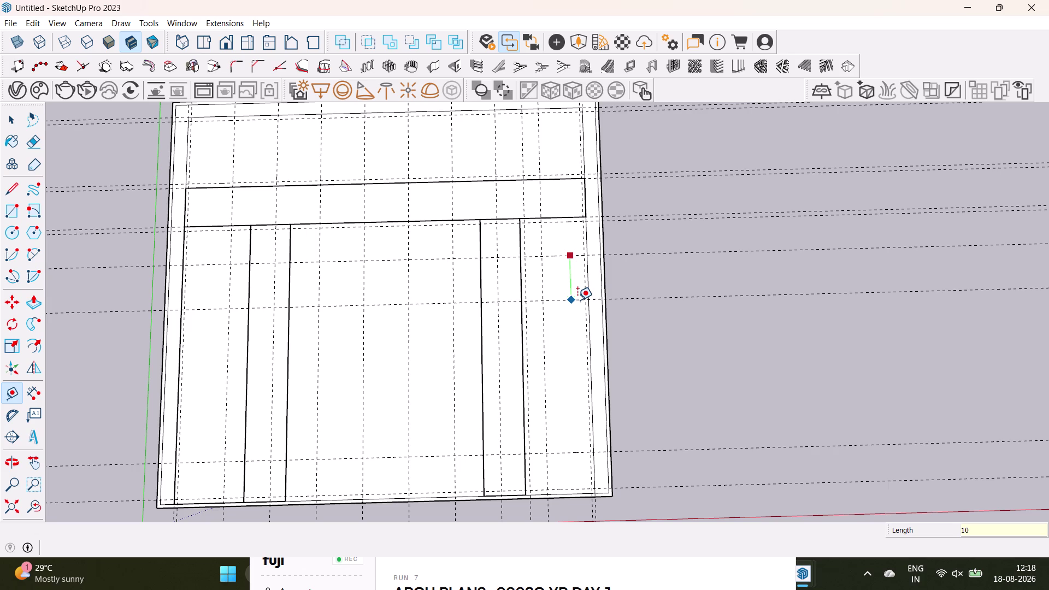
text(')
key(Return)
click(573, 298)
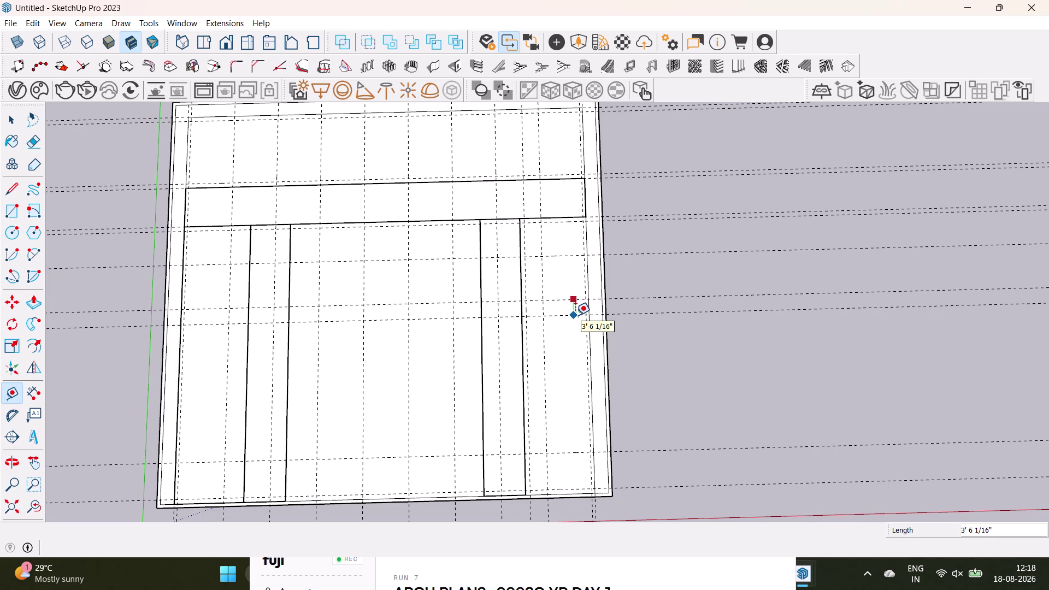
key(space)
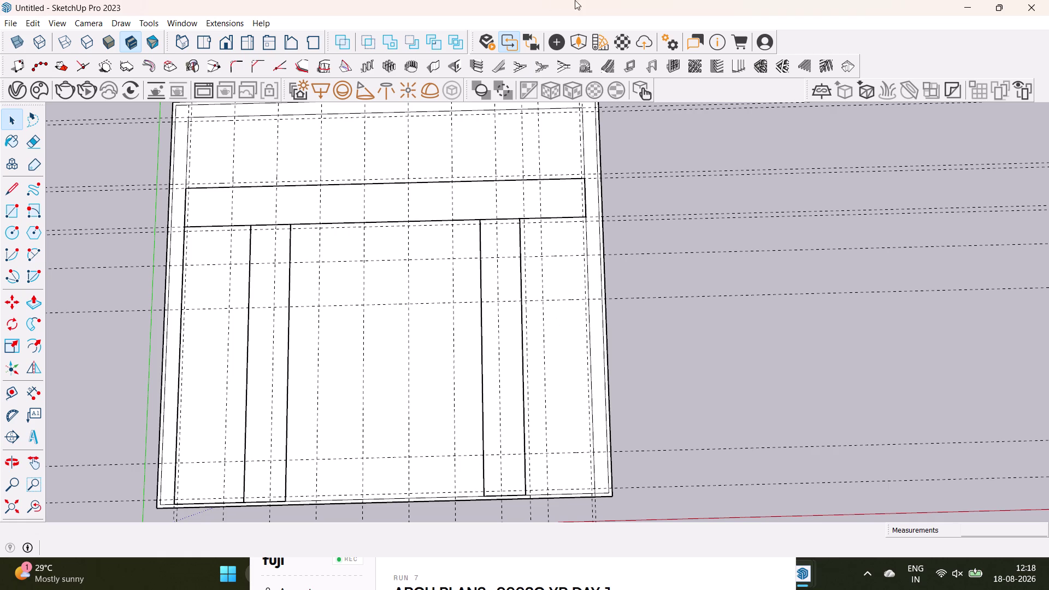
click(540, 241)
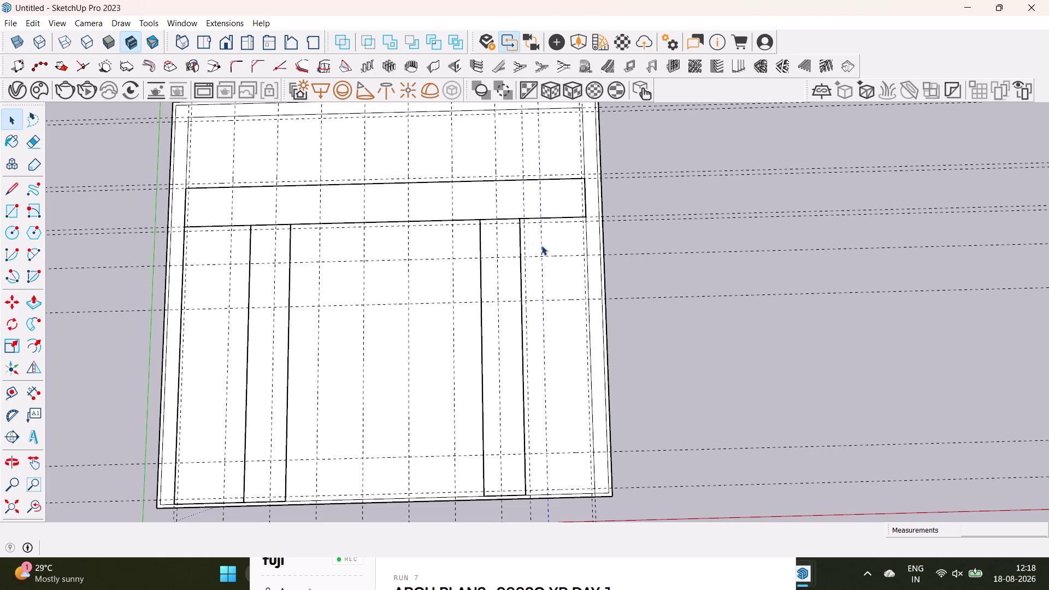
middle_drag(523, 222, 521, 72)
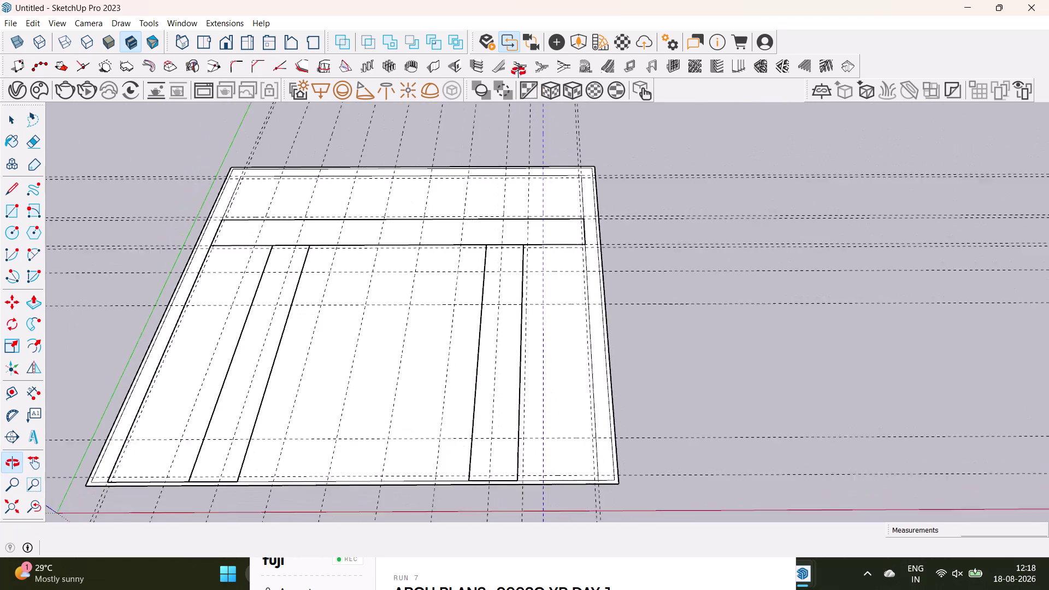
middle_drag(521, 72, 513, 72)
middle_drag(635, 252, 647, 401)
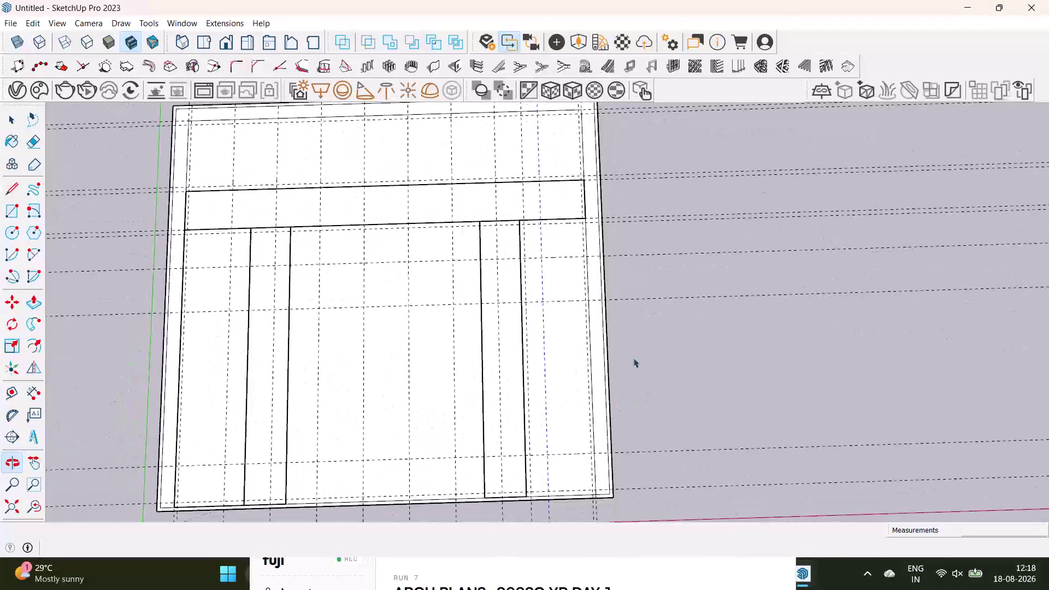
click(522, 165)
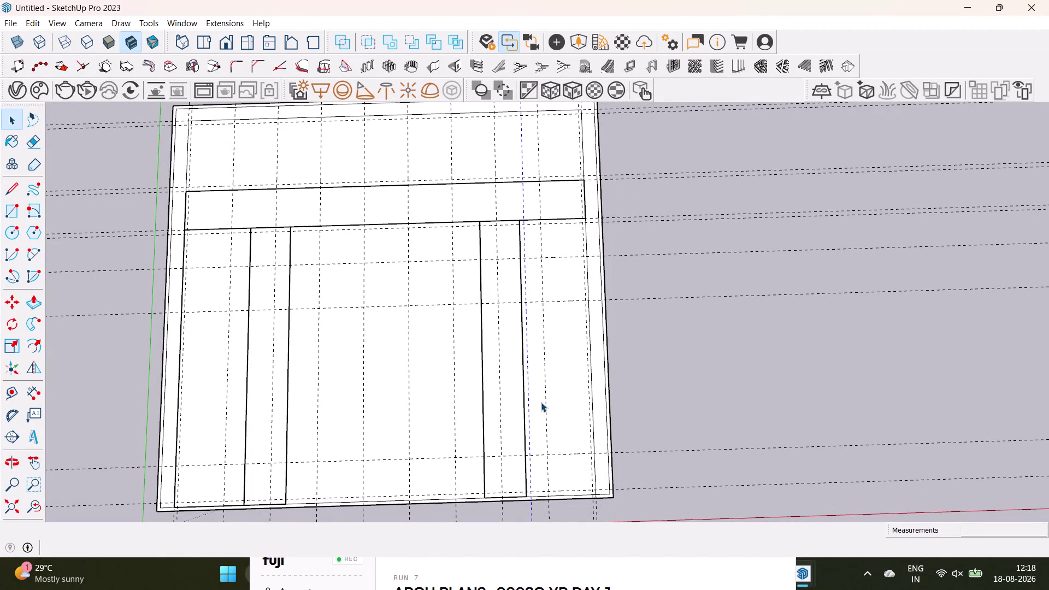
scroll(down, 3)
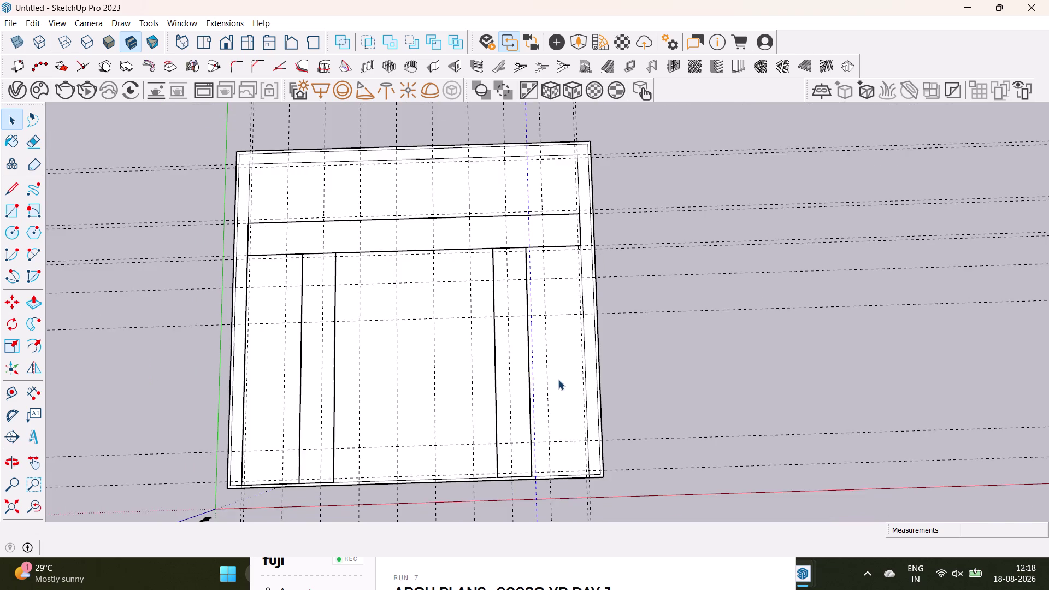
middle_drag(557, 361, 554, 291)
scroll(up, 3)
middle_drag(565, 259, 571, 321)
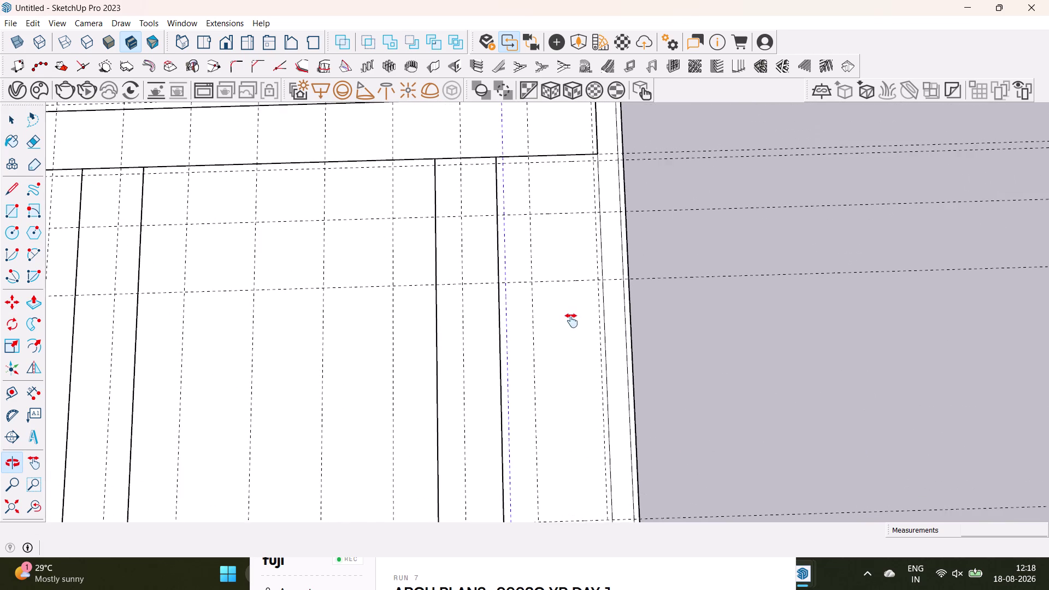
middle_drag(571, 320, 563, 209)
drag(9, 396, 14, 392)
click(559, 400)
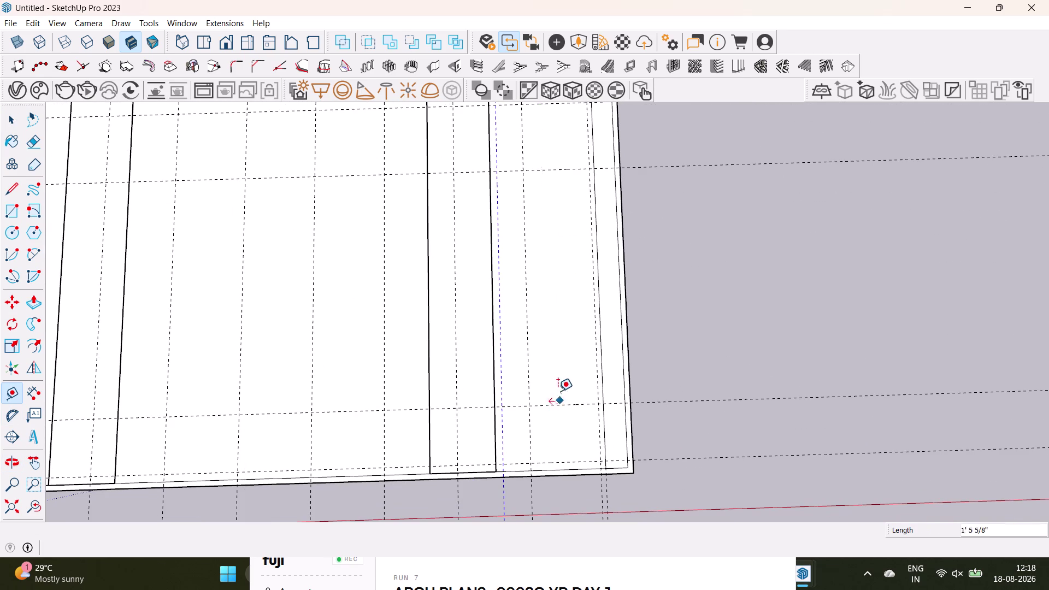
Start a guide measurement and cancel it.
key(space)
drag(7, 395, 13, 391)
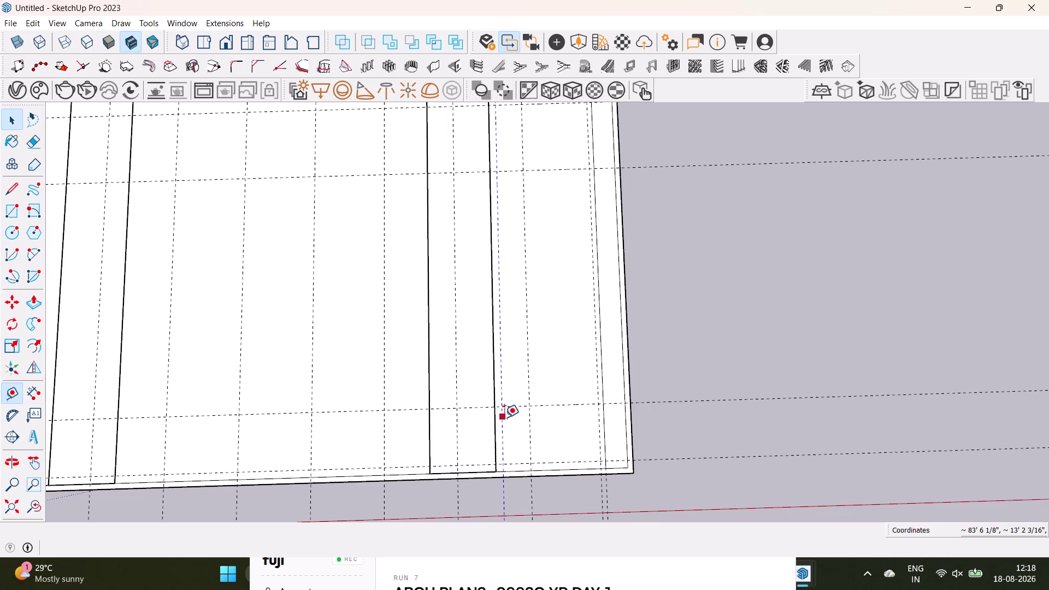
click(547, 404)
key(space)
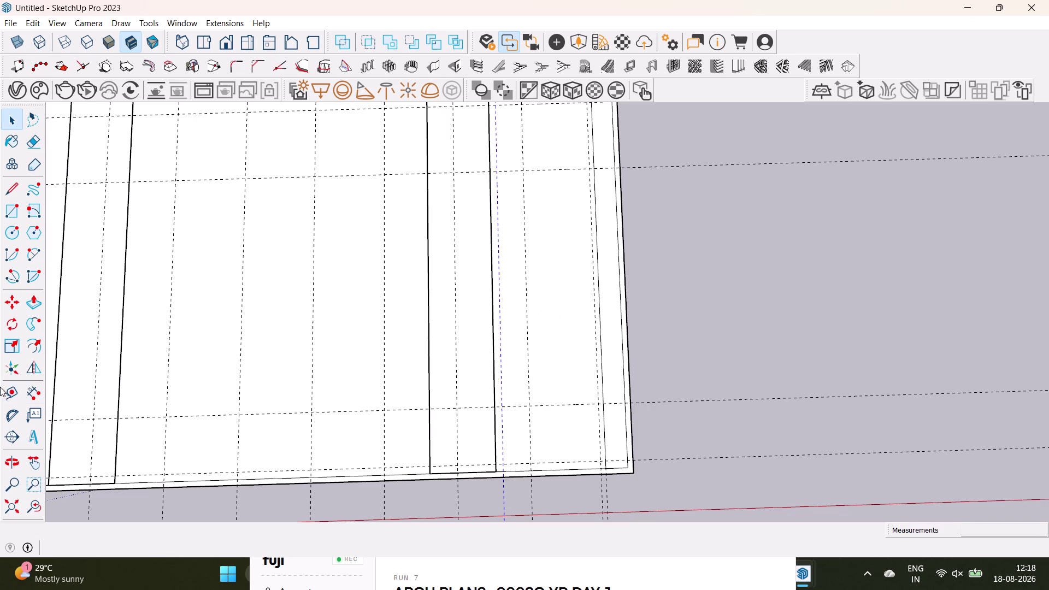
Place a guide 10' from the lower dashed line with the Tape Measure.
click(9, 391)
click(575, 405)
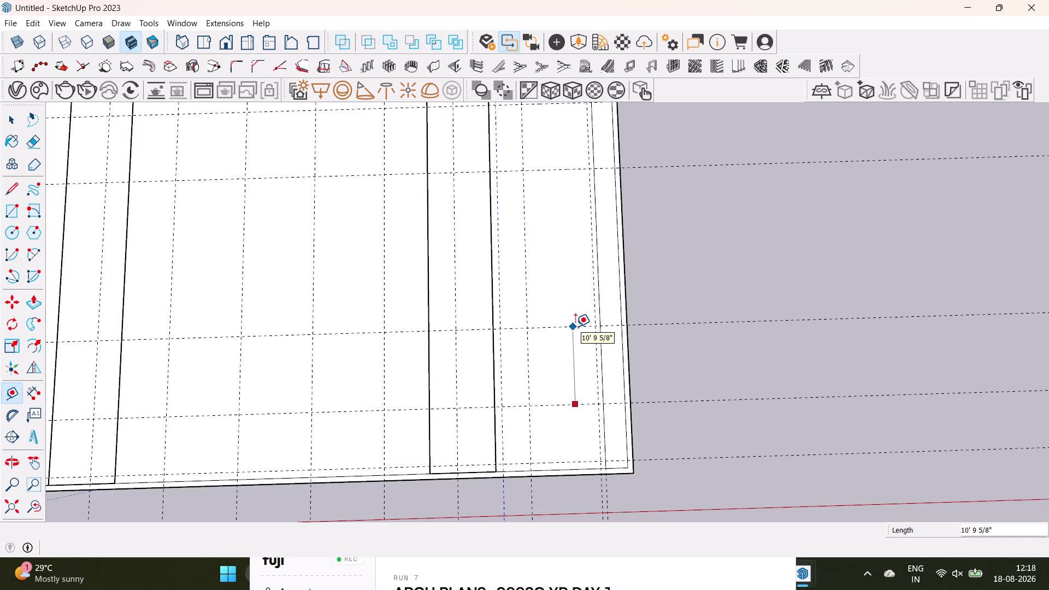
text(10')
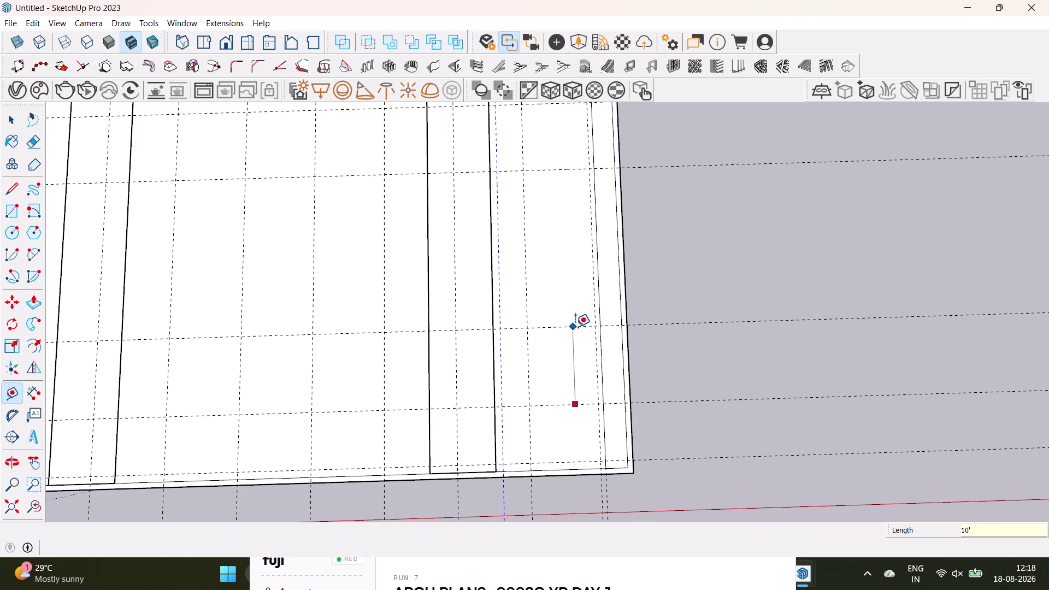
key(Return)
Undo the misplaced guides while reframing the plan around the upper dividing wall.
click(583, 332)
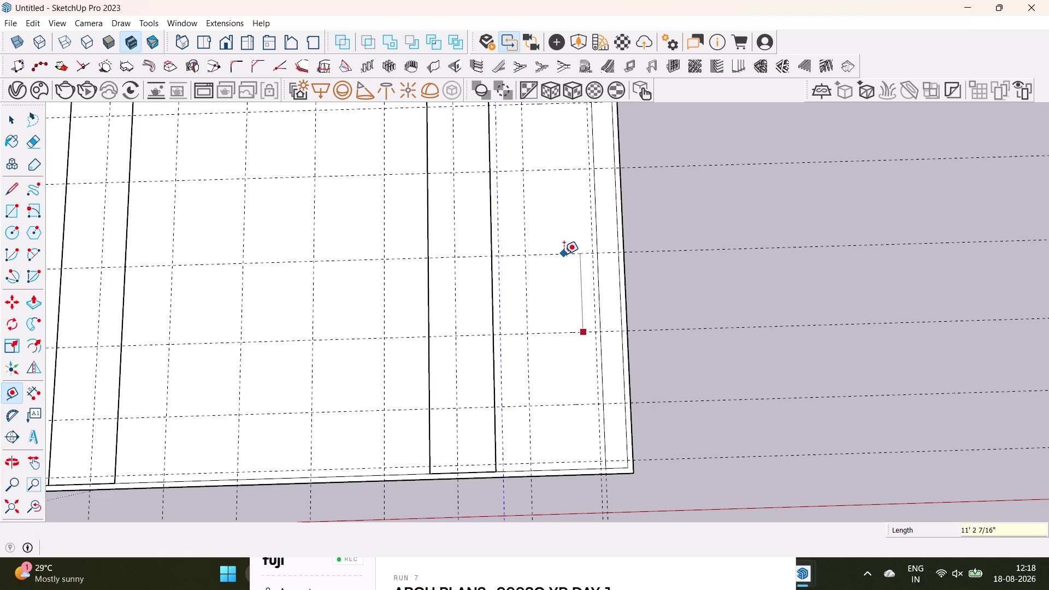
scroll(down, 3)
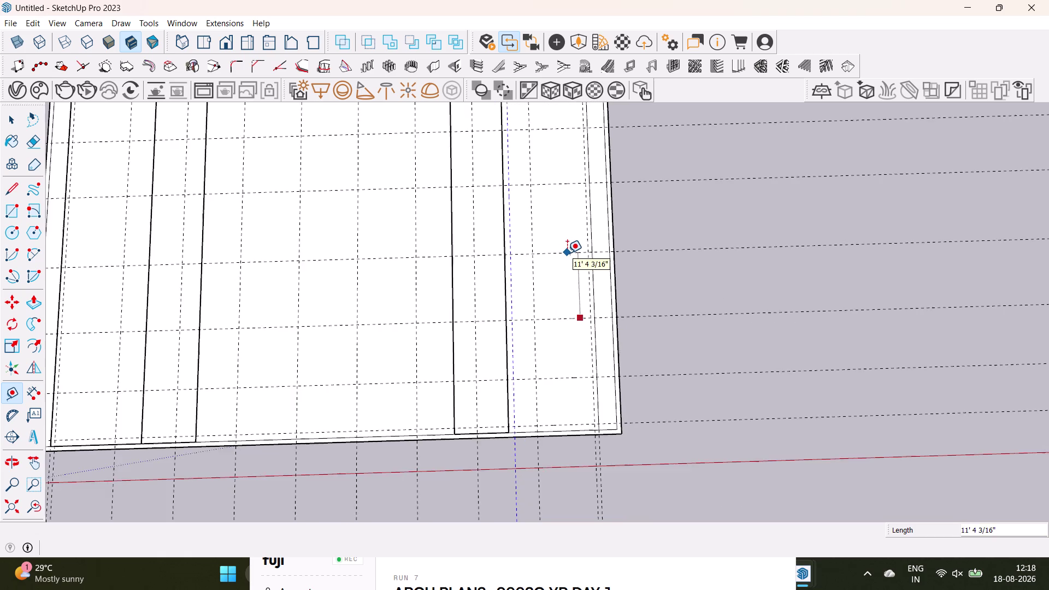
middle_drag(567, 252, 557, 382)
key(ctrl+z)
key(ctrl+z)
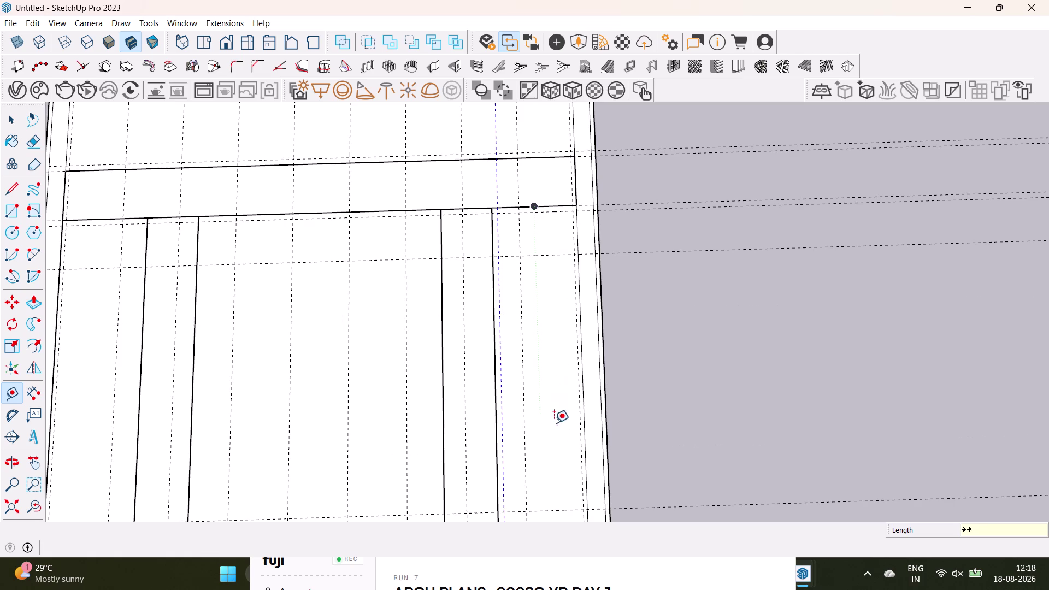
key(ctrl+z)
middle_drag(550, 445, 554, 299)
scroll(down, 3)
middle_drag(549, 355, 550, 391)
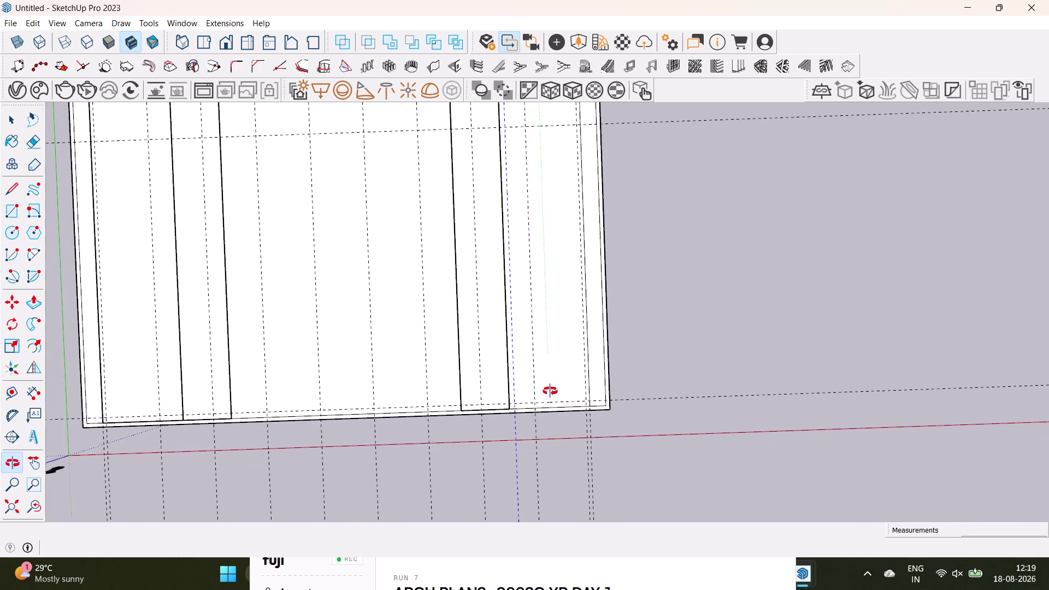
middle_drag(550, 391, 549, 264)
middle_drag(559, 261, 560, 320)
scroll(up, 3)
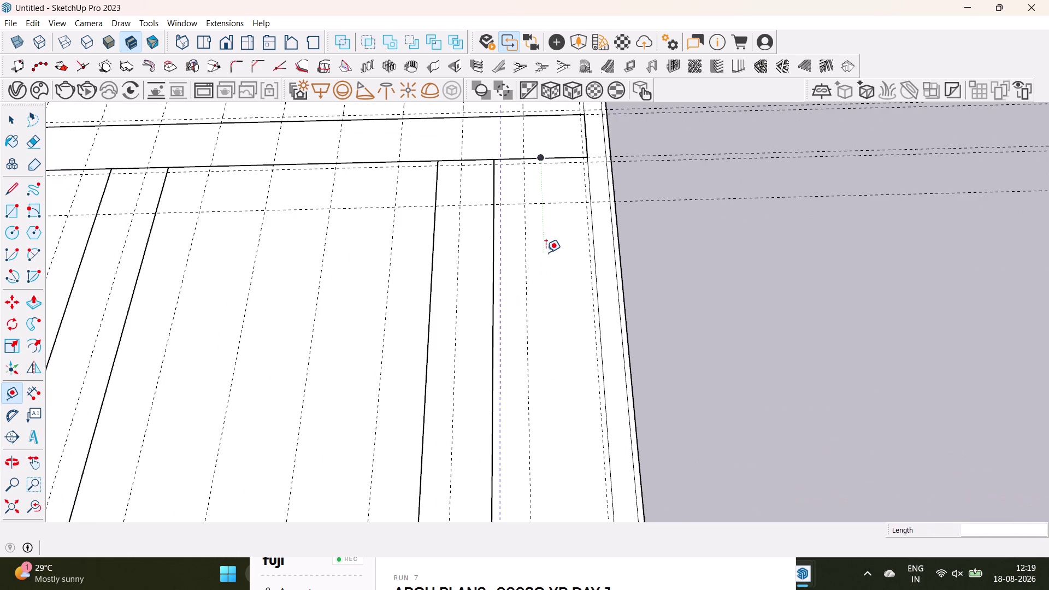
key(ctrl+z)
Place a guide 3' from the upper dividing wall.
middle_drag(543, 245, 542, 279)
click(560, 194)
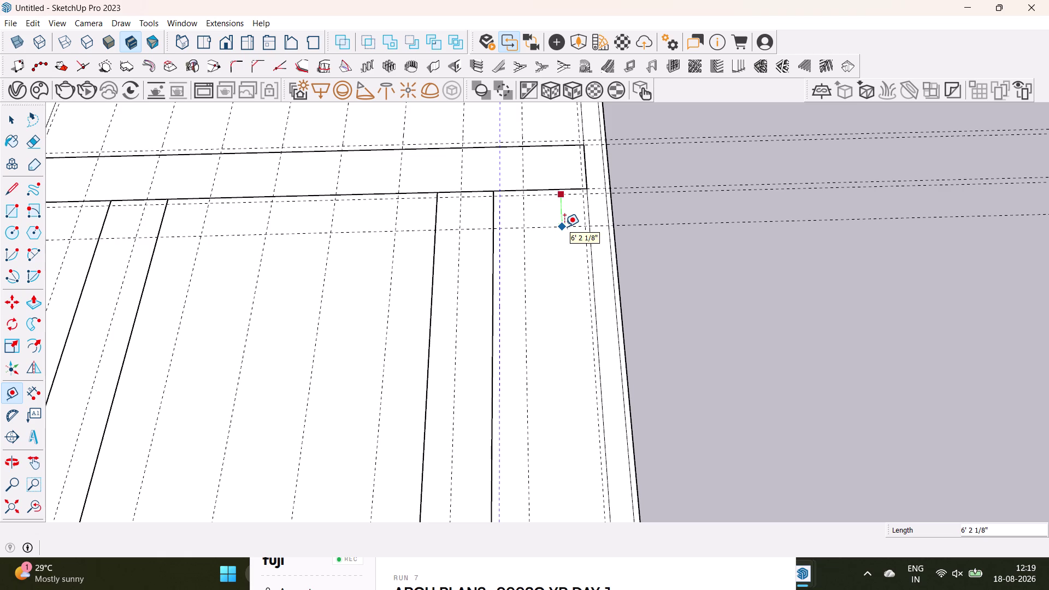
text(3')
key(Return)
Pull a guide 3' upward from the lower line near the lower right corner.
scroll(down, 3)
middle_drag(564, 355, 560, 220)
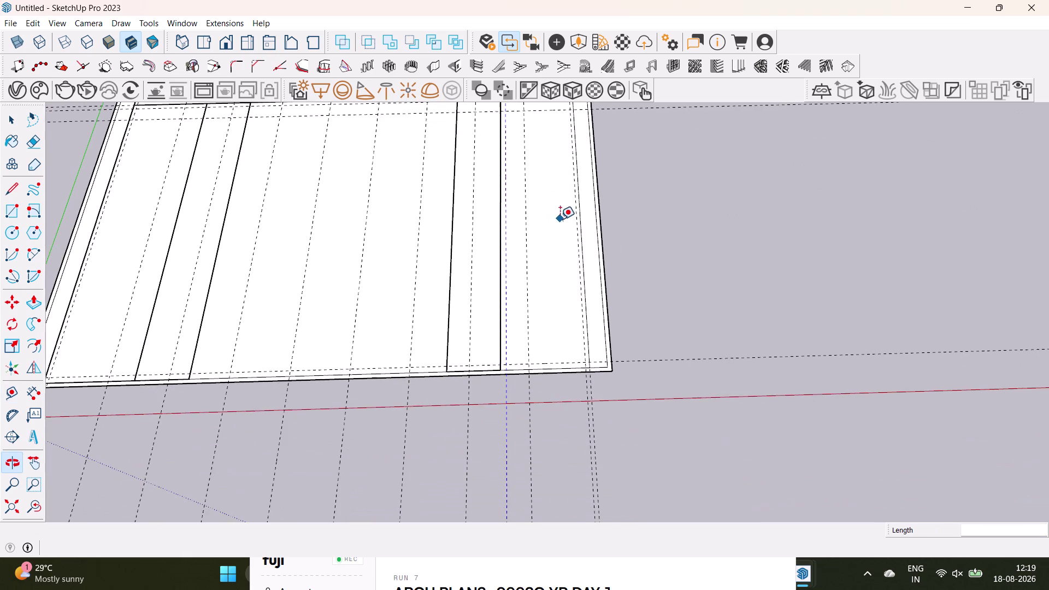
middle_drag(560, 220, 560, 219)
scroll(up, 3)
drag(567, 371, 569, 339)
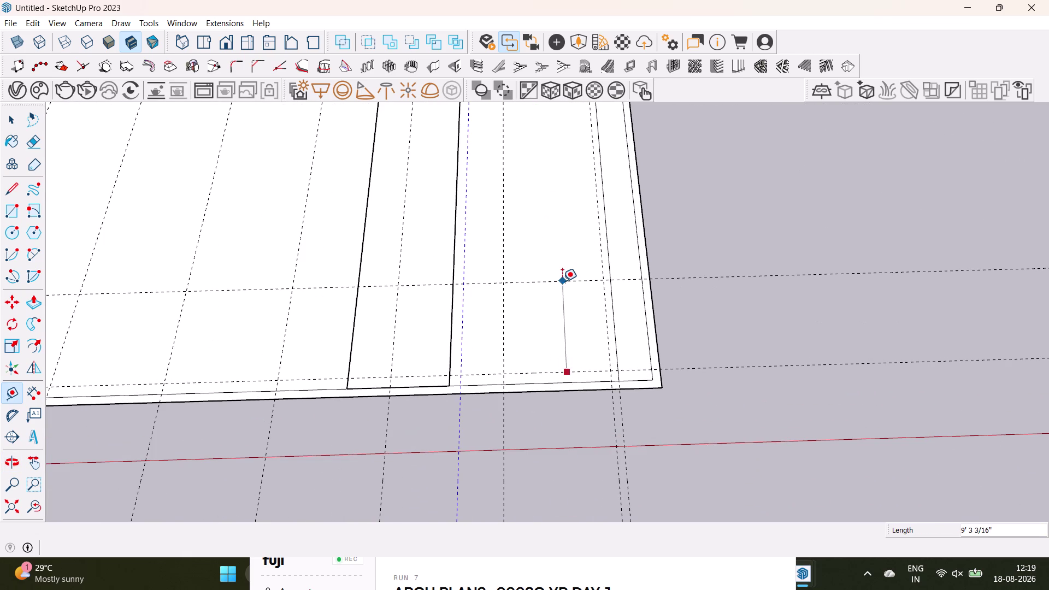
text(3')
key(Return)
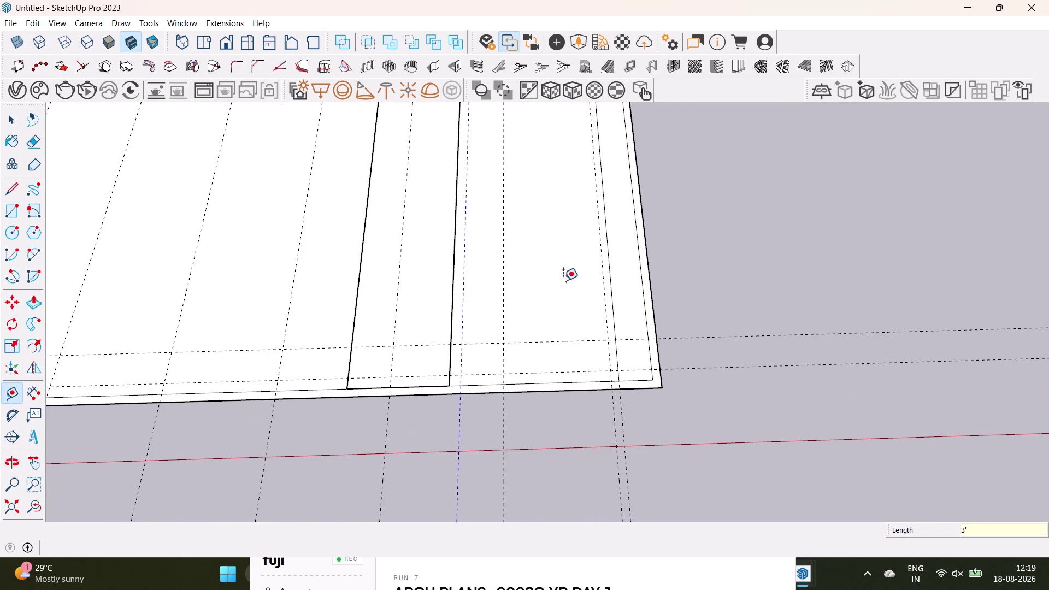
Place a guide 10' below the upper dividing wall.
scroll(down, 3)
middle_drag(566, 247, 572, 448)
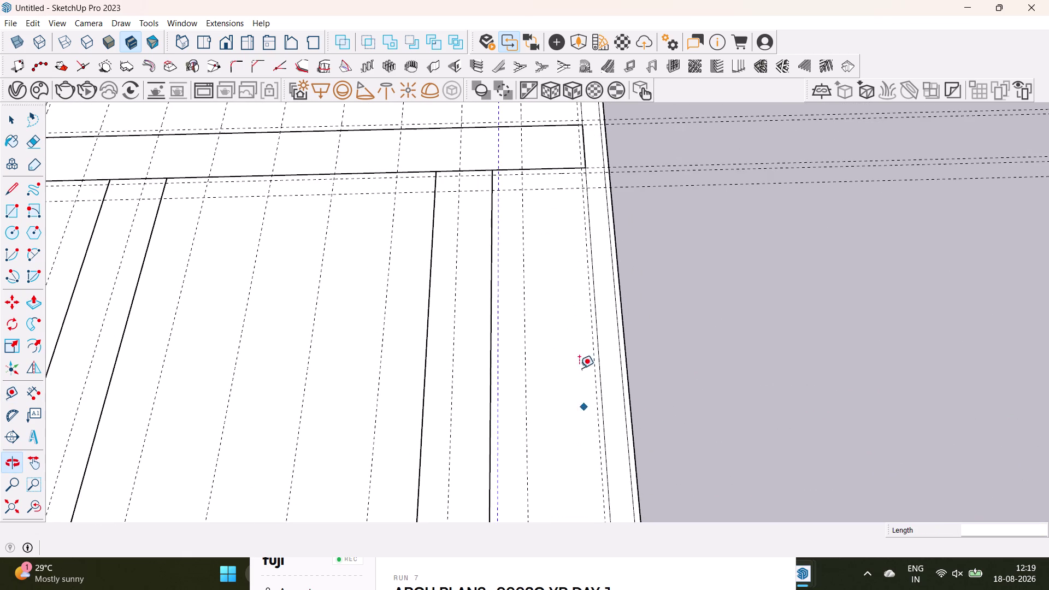
middle_drag(561, 242, 551, 331)
click(568, 192)
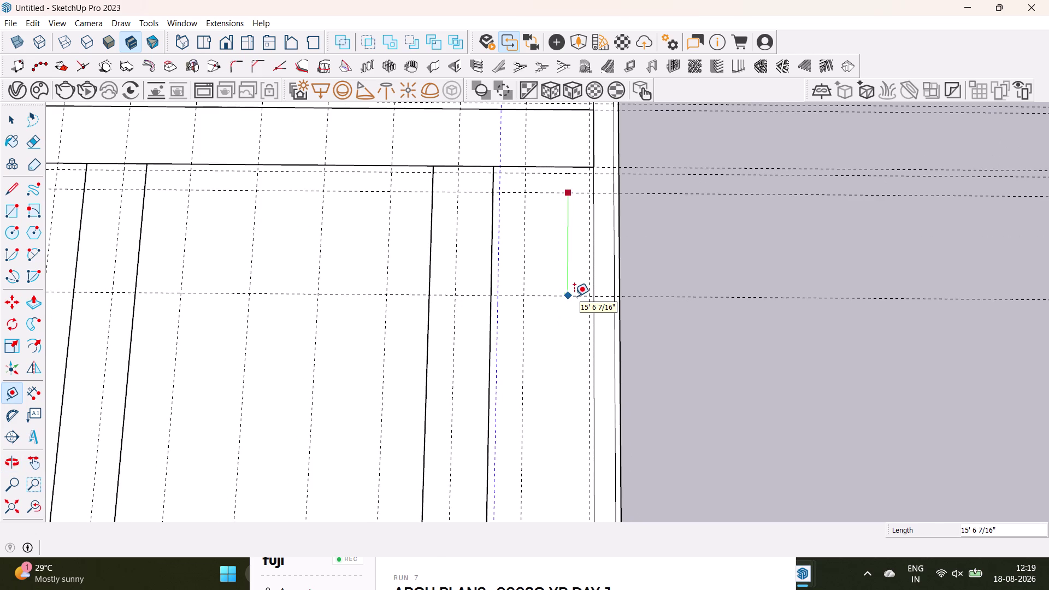
text(10)
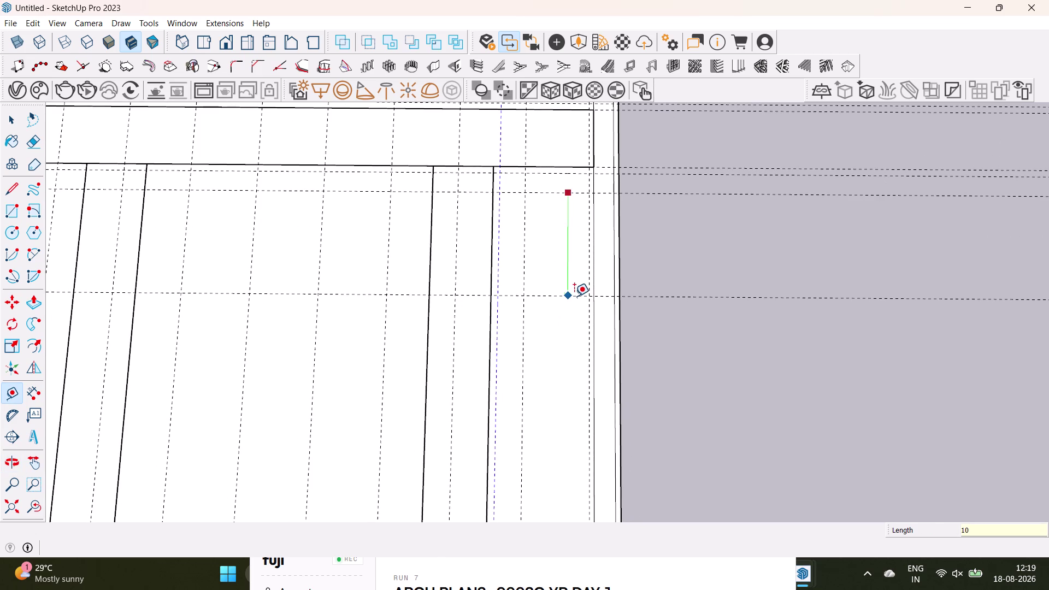
text(')
key(Return)
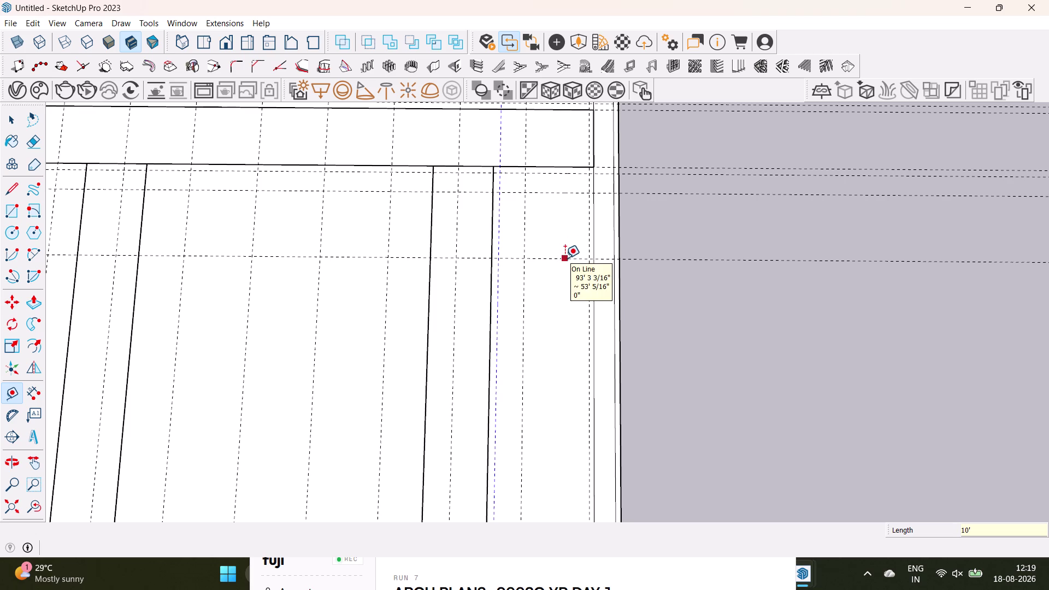
Add two 10' guides stepping upward from the lower line.
scroll(down, 3)
middle_drag(564, 371, 564, 214)
drag(564, 366, 568, 360)
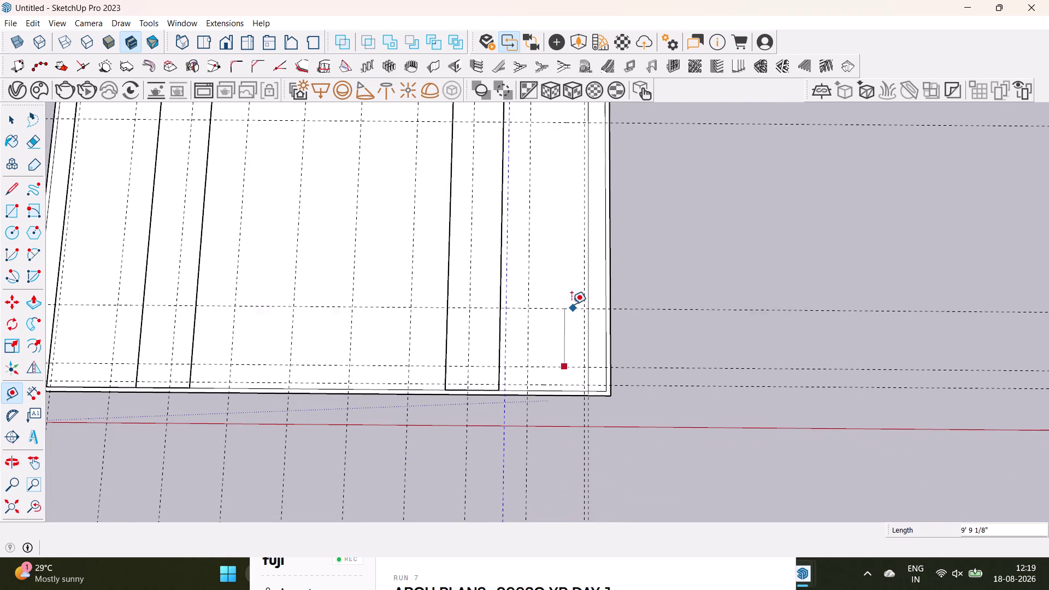
text(10')
key(Return)
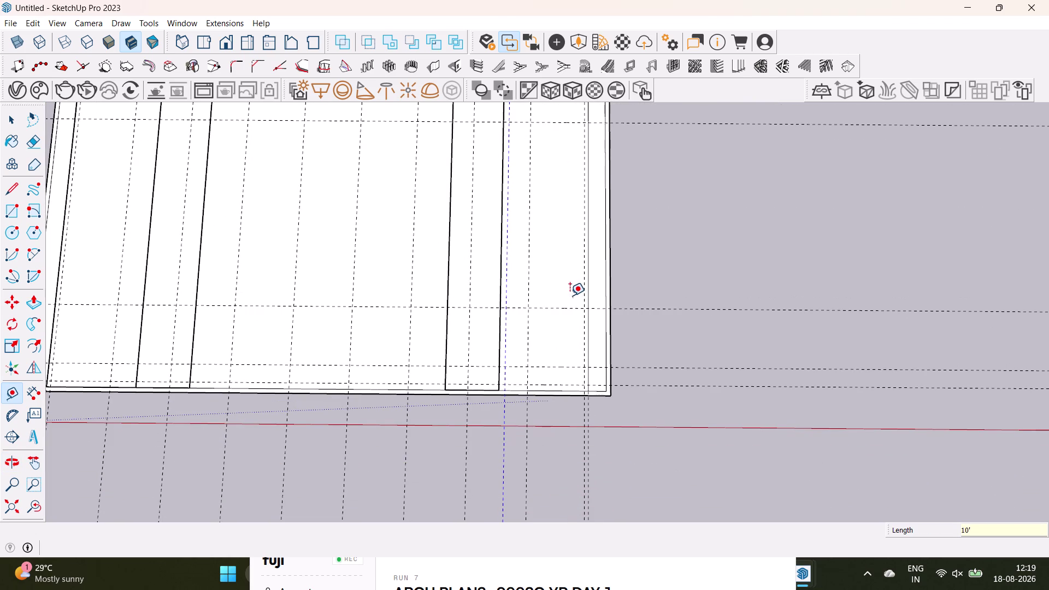
click(566, 308)
text(1)
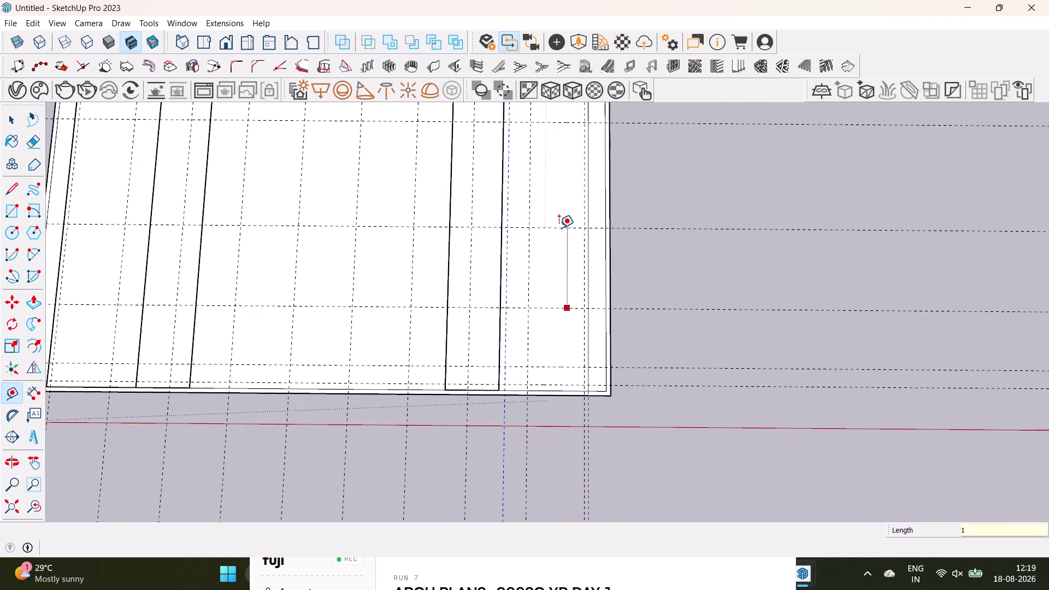
text(0')
key(Return)
Reselect the Tape Measure and add another 10' guide from the newest guide.
click(560, 245)
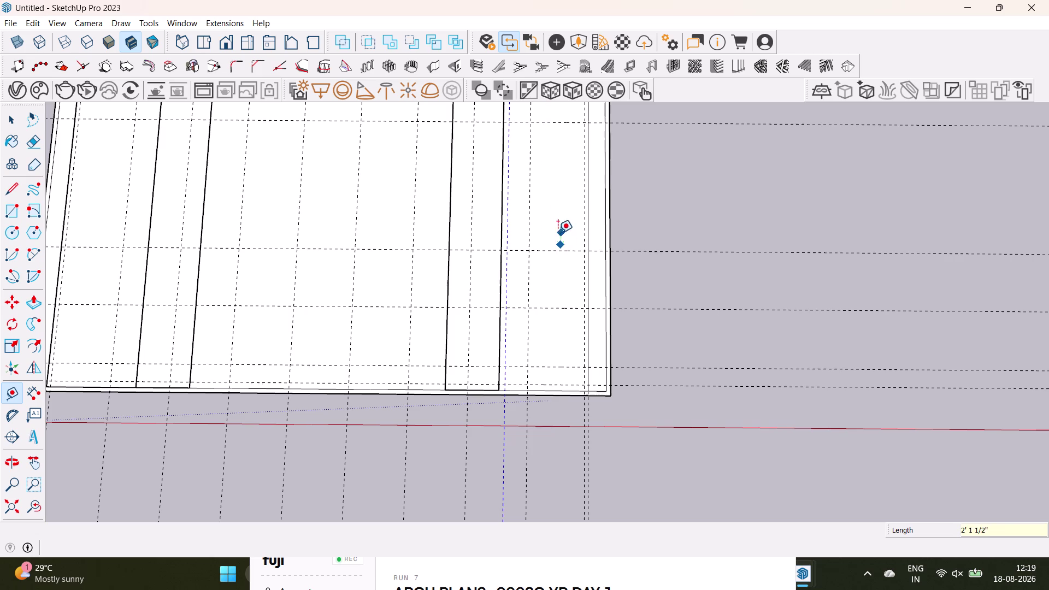
key(space)
key(t)
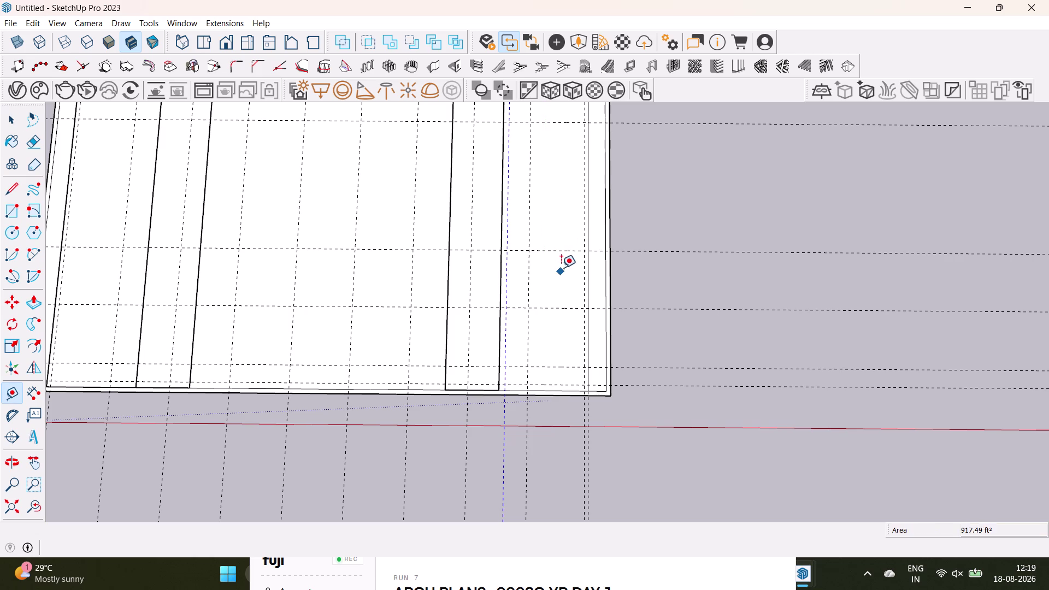
click(563, 251)
text(10)
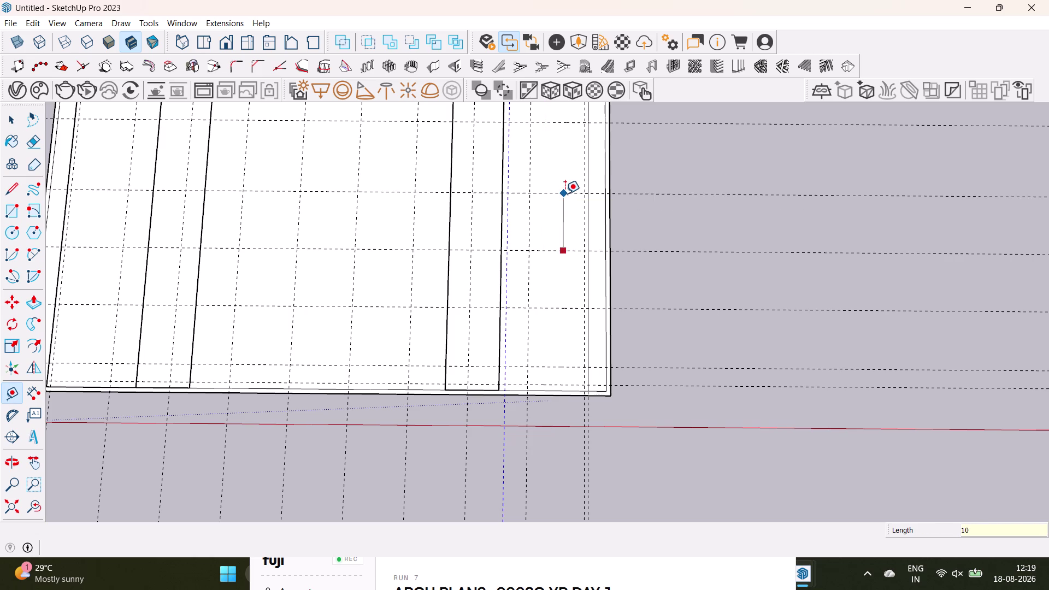
text(')
key(Return)
Start one more guide at the top of the plan, then return to Select.
scroll(down, 3)
middle_drag(562, 199, 545, 325)
scroll(up, 3)
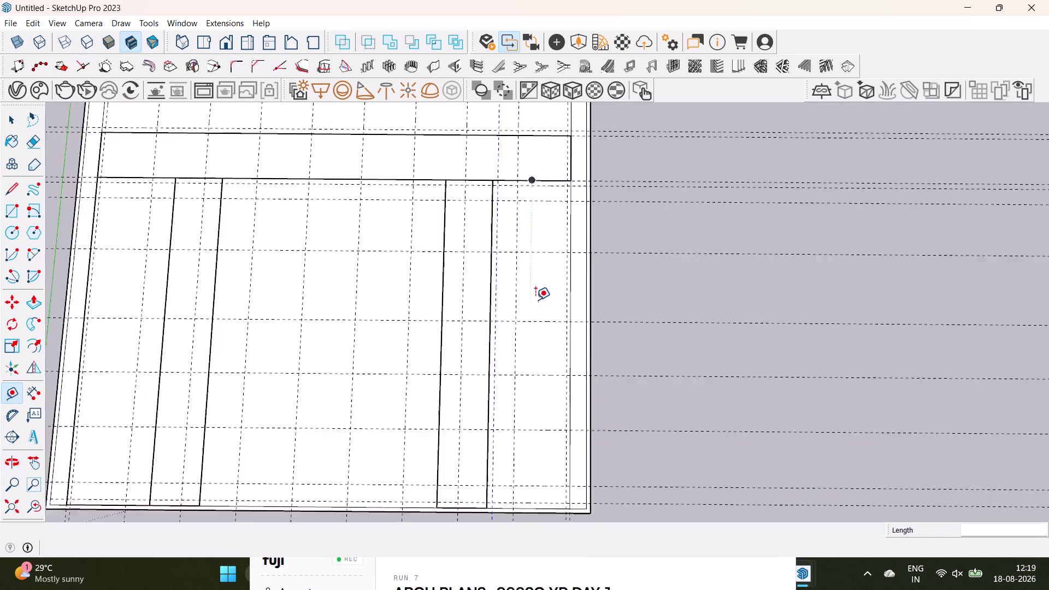
scroll(up, 3)
click(550, 337)
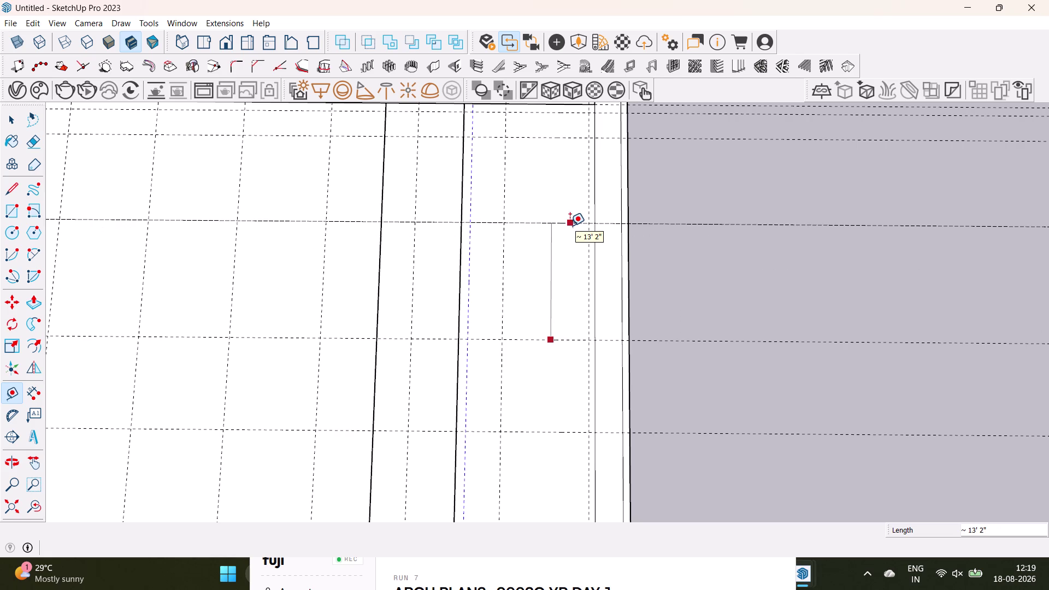
key(space)
scroll(down, 3)
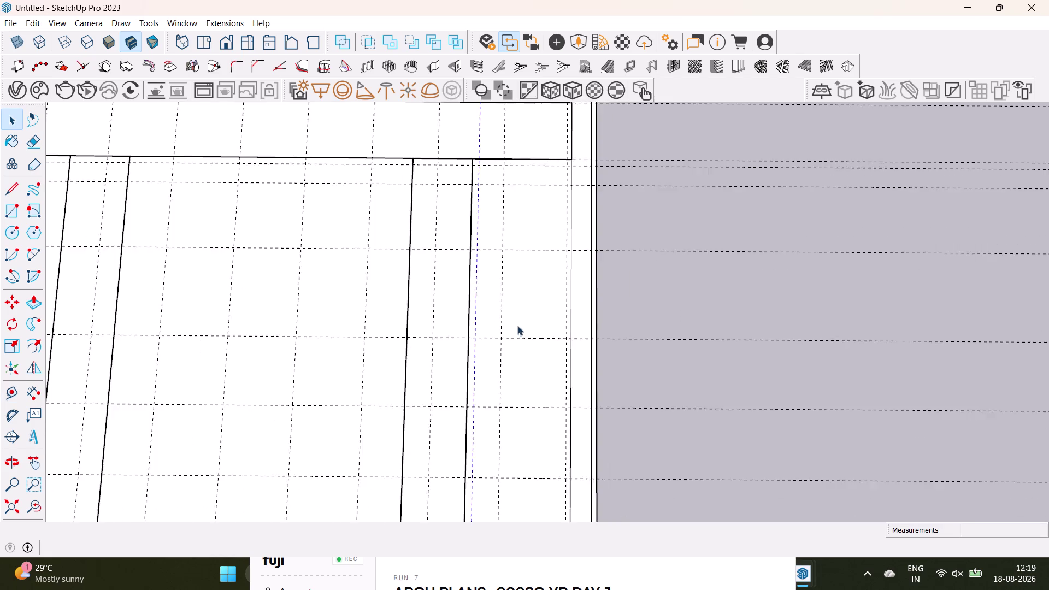
middle_drag(523, 322, 577, 301)
scroll(down, 3)
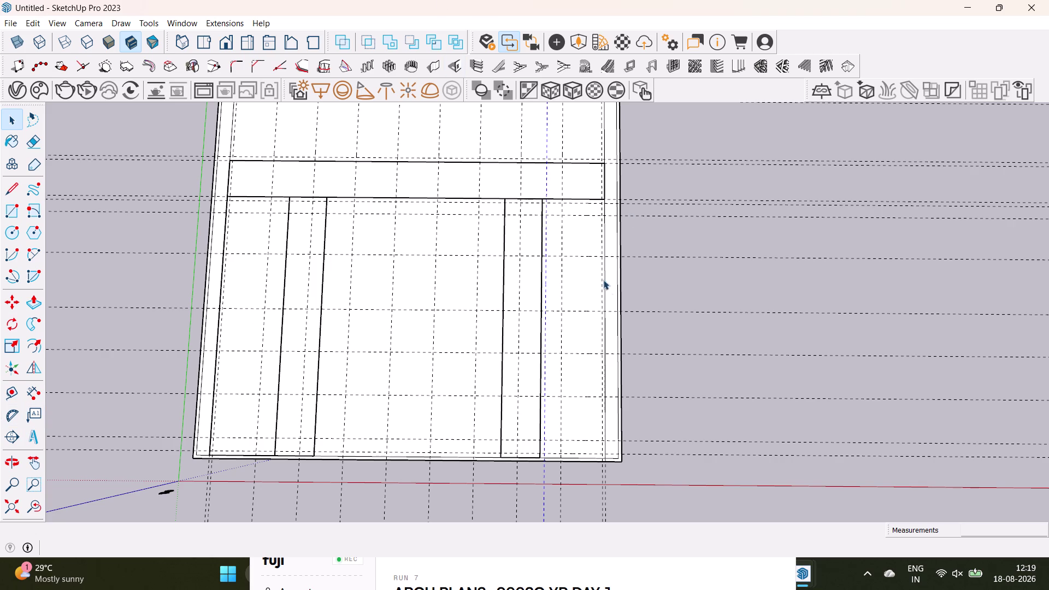
middle_drag(411, 330, 464, 316)
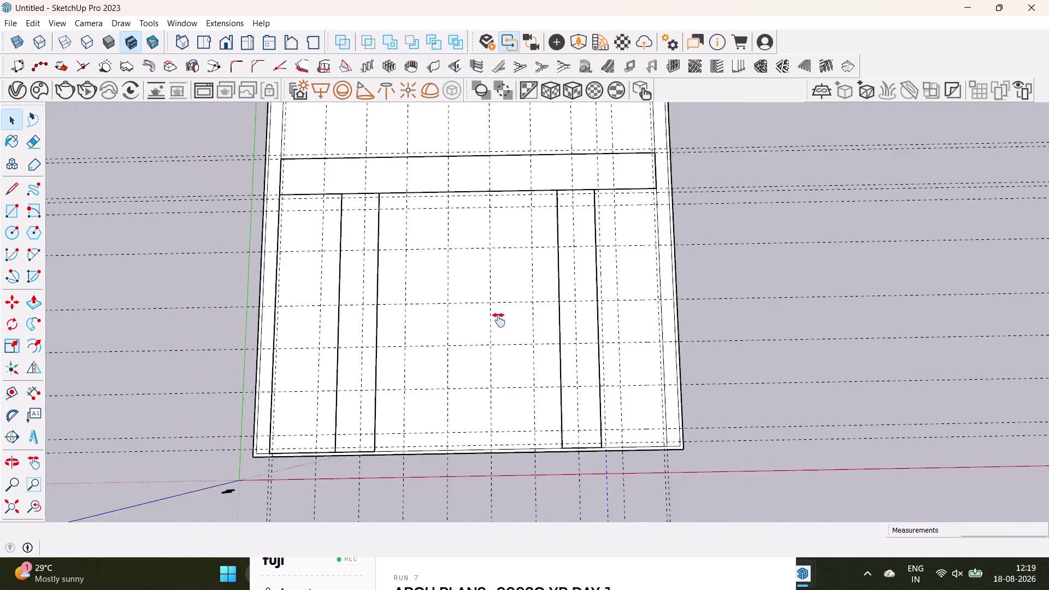
middle_drag(464, 317, 505, 482)
scroll(up, 3)
middle_drag(598, 333, 586, 387)
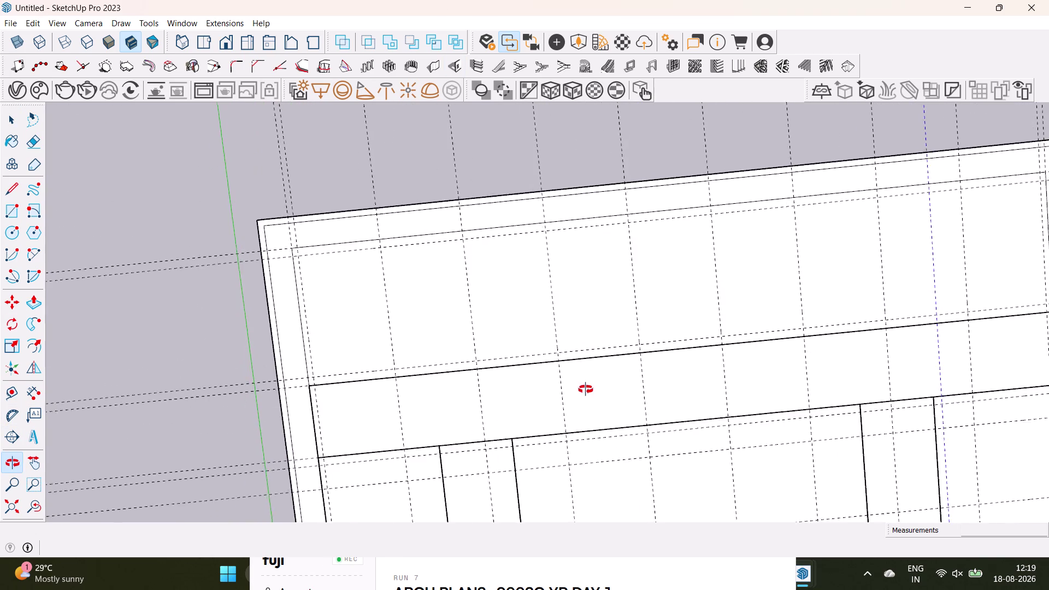
middle_drag(586, 387, 545, 234)
middle_drag(784, 380, 579, 399)
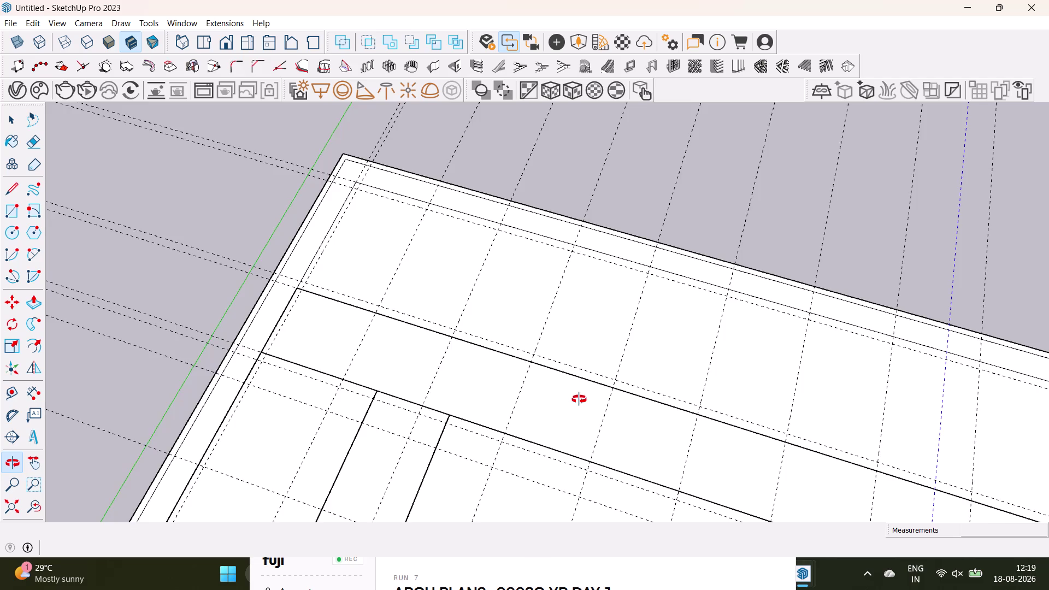
middle_drag(579, 399, 675, 490)
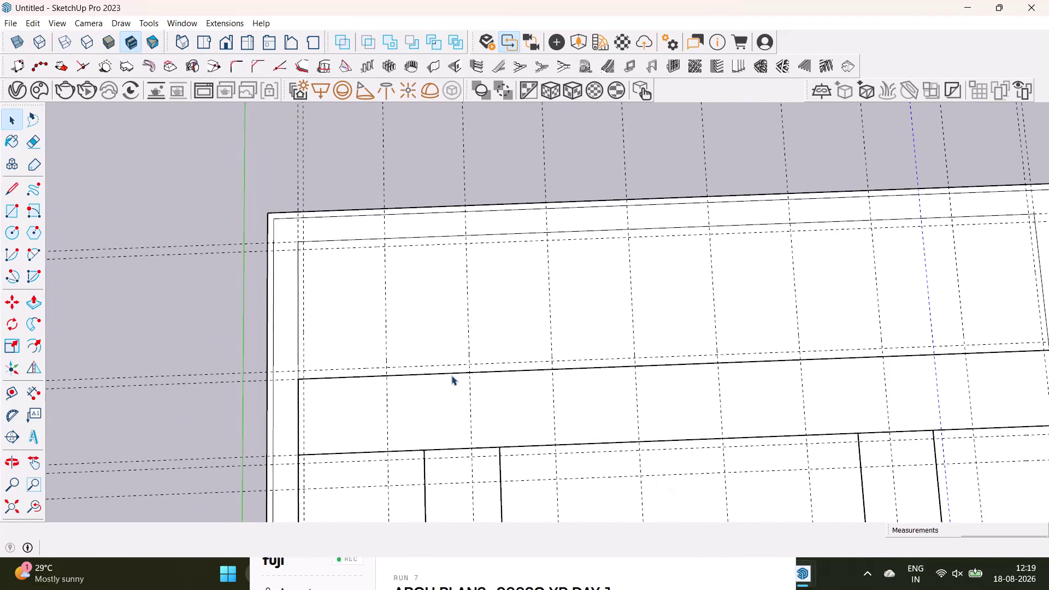
scroll(down, 3)
scroll(down, 3)
middle_drag(623, 363, 508, 336)
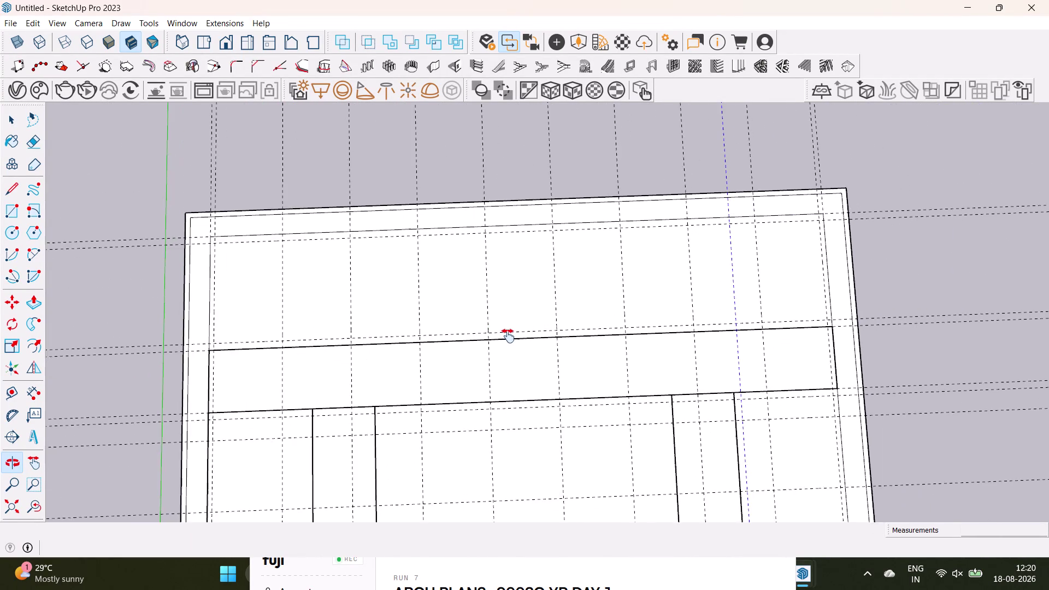
middle_drag(508, 336, 505, 336)
middle_click(578, 339)
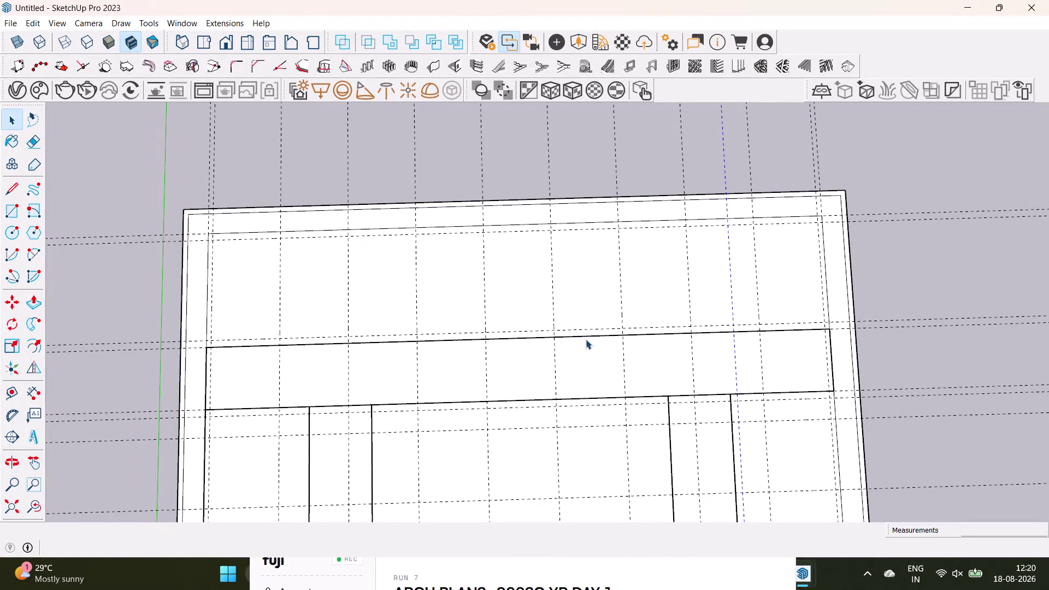
click(231, 266)
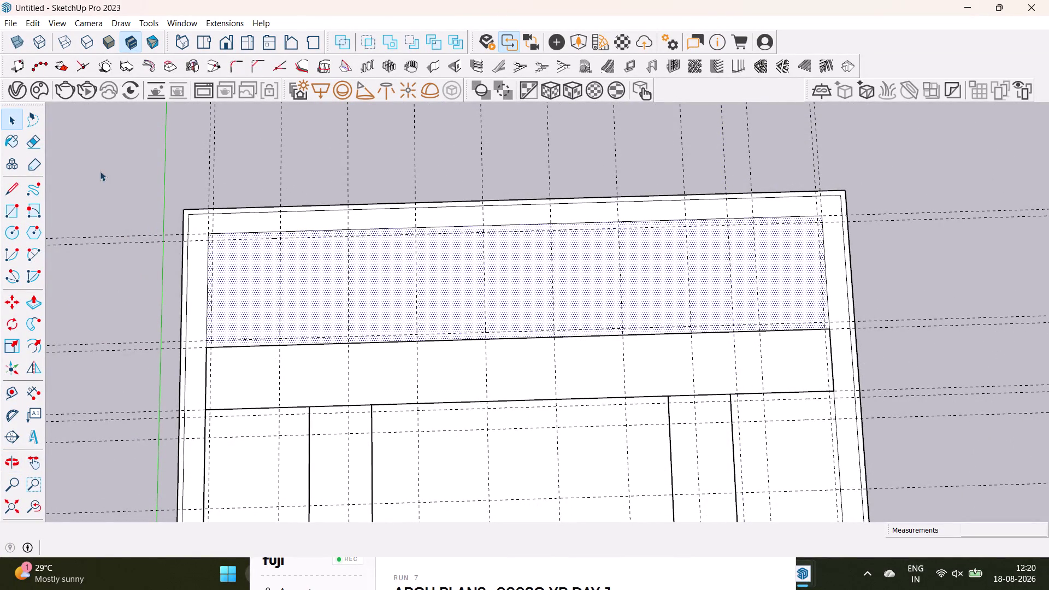
Open the V-Ray Asset Editor from the V-Ray toolbar, then close it.
click(20, 97)
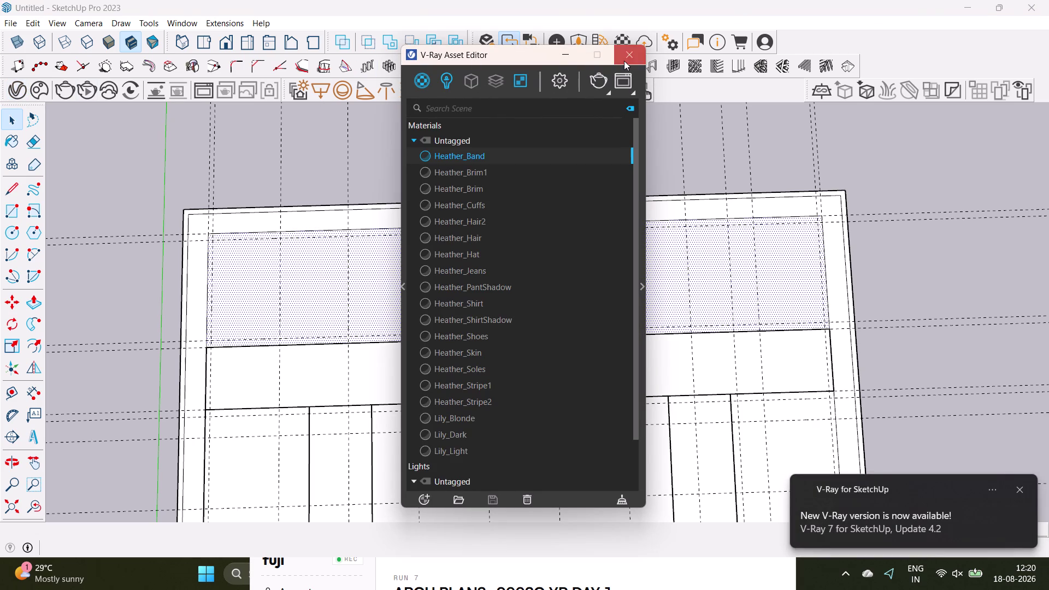
click(624, 59)
Open Chaos Cosmos and scroll through the 178 downloaded assets.
click(38, 95)
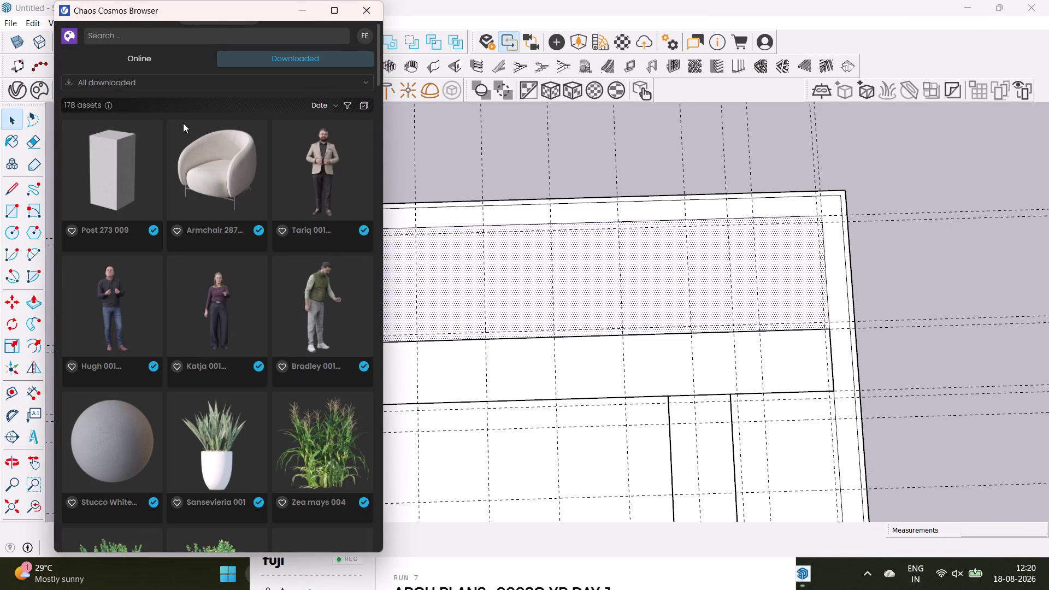
scroll(down, 3)
scroll(down, 3)
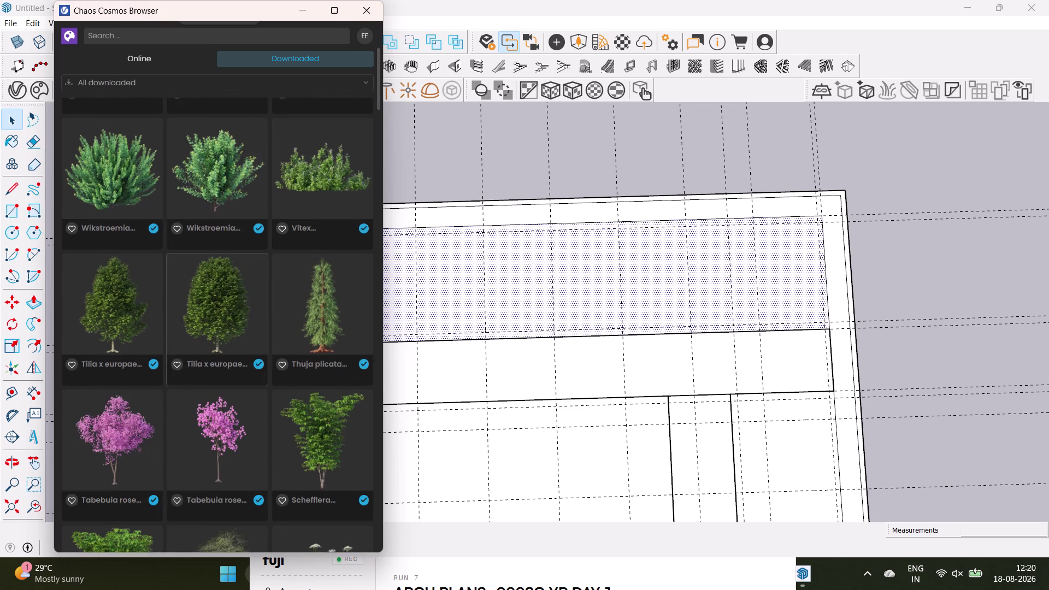
scroll(down, 3)
scroll(down, 3)
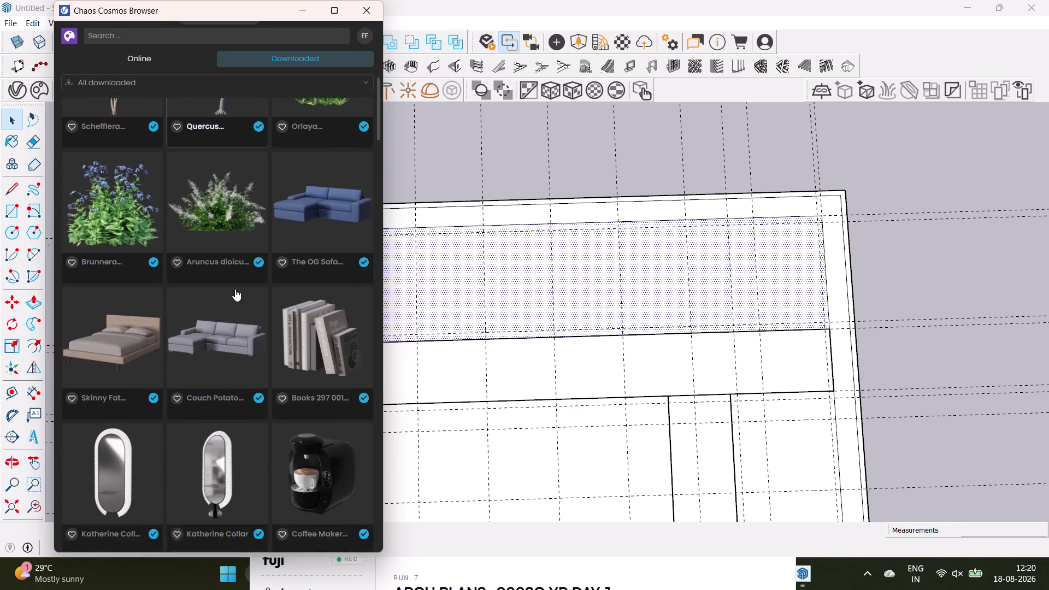
scroll(down, 3)
scroll(down, 3)
scroll(down, 3)
scroll(down, 3)
scroll(down, 3)
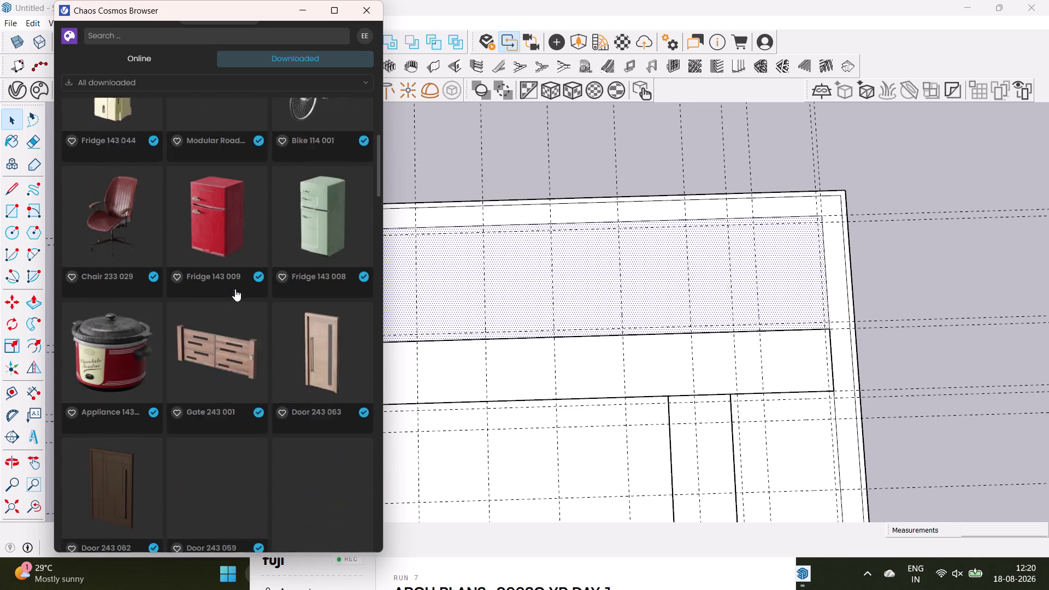
scroll(up, 3)
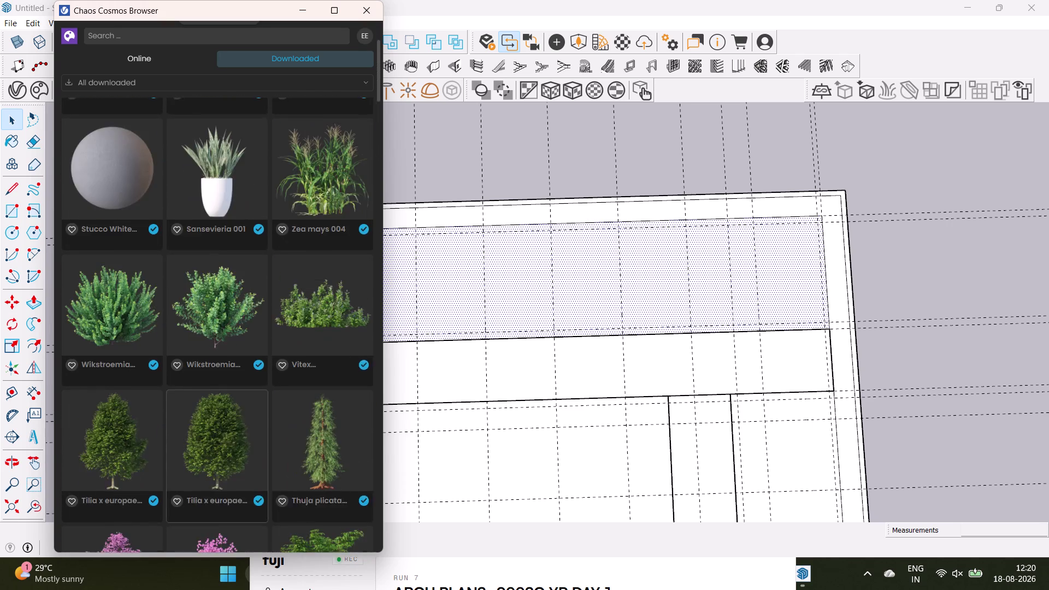
scroll(up, 3)
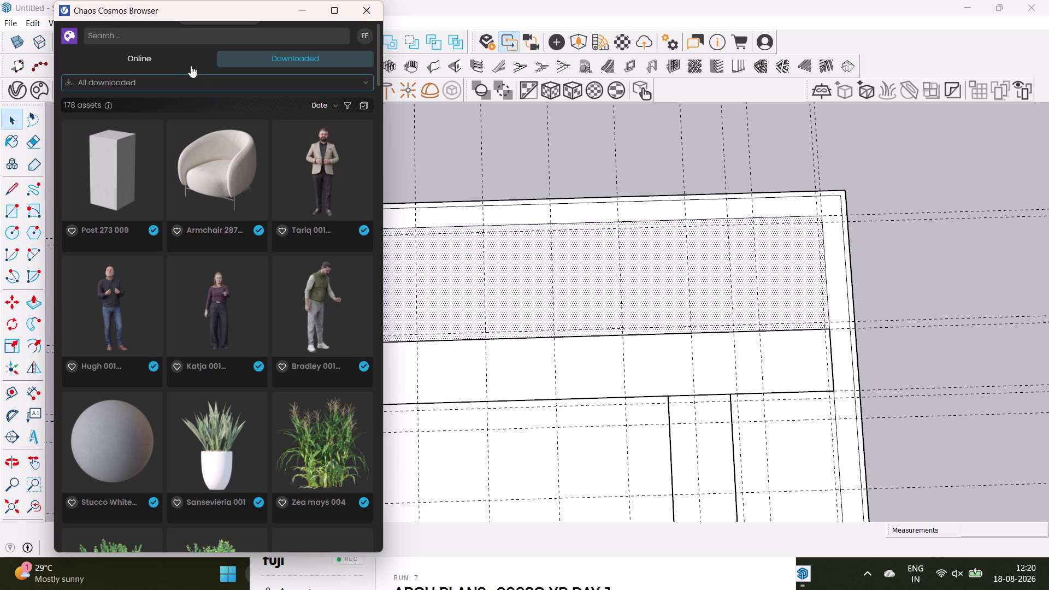
click(186, 38)
Filter online Cosmos assets to Materials in the Concrete category.
click(73, 48)
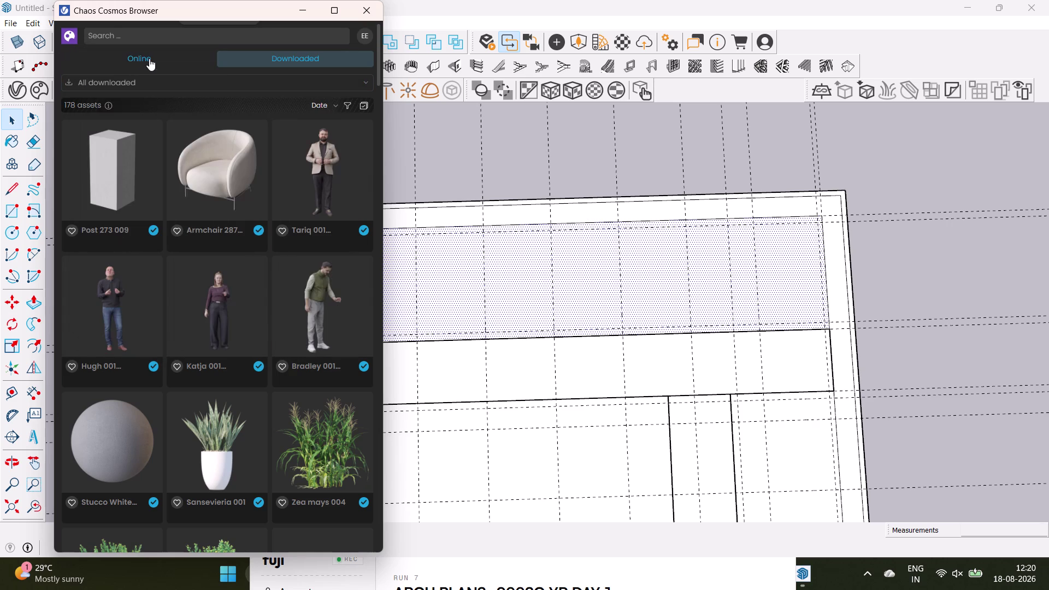
click(149, 59)
click(161, 139)
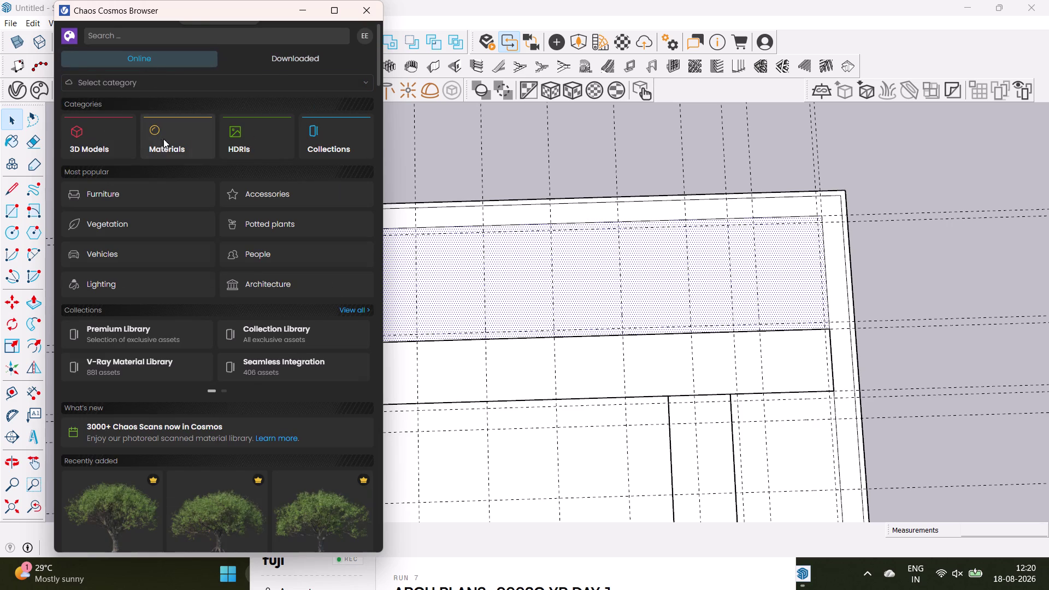
scroll(down, 3)
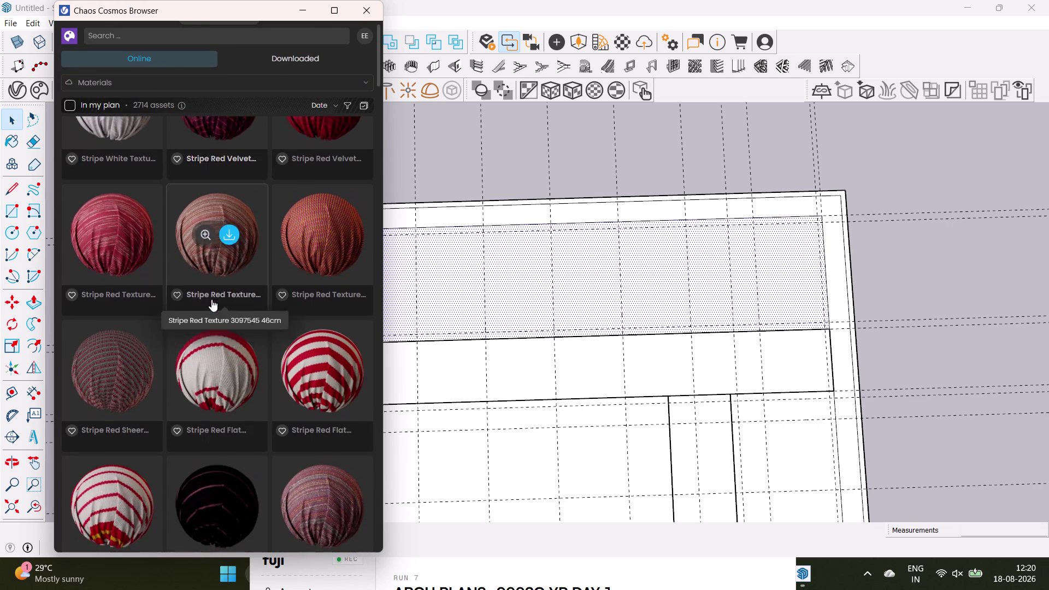
scroll(down, 3)
scroll(down, 3)
click(145, 86)
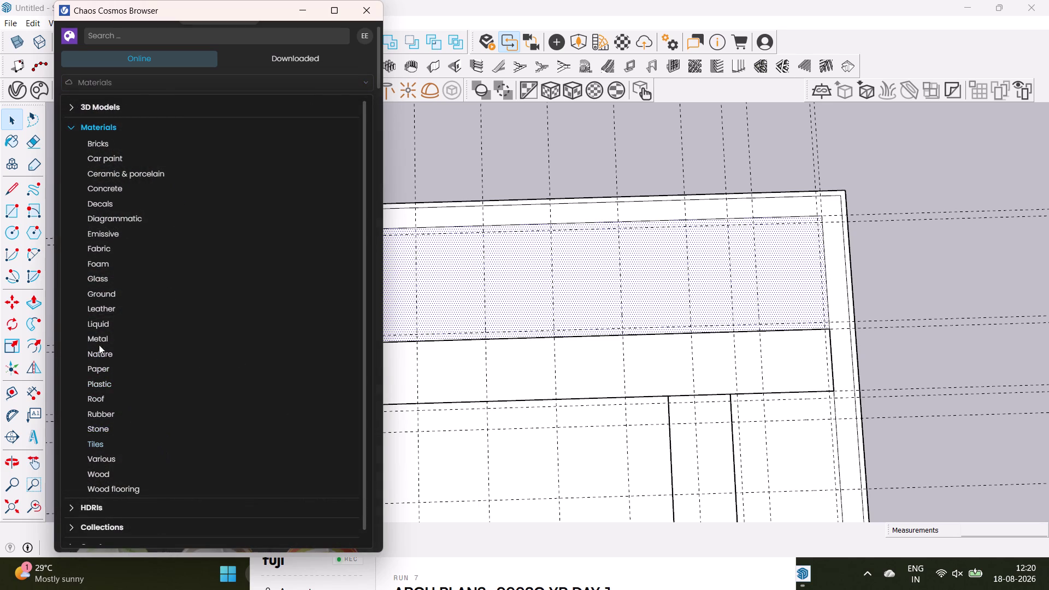
click(116, 187)
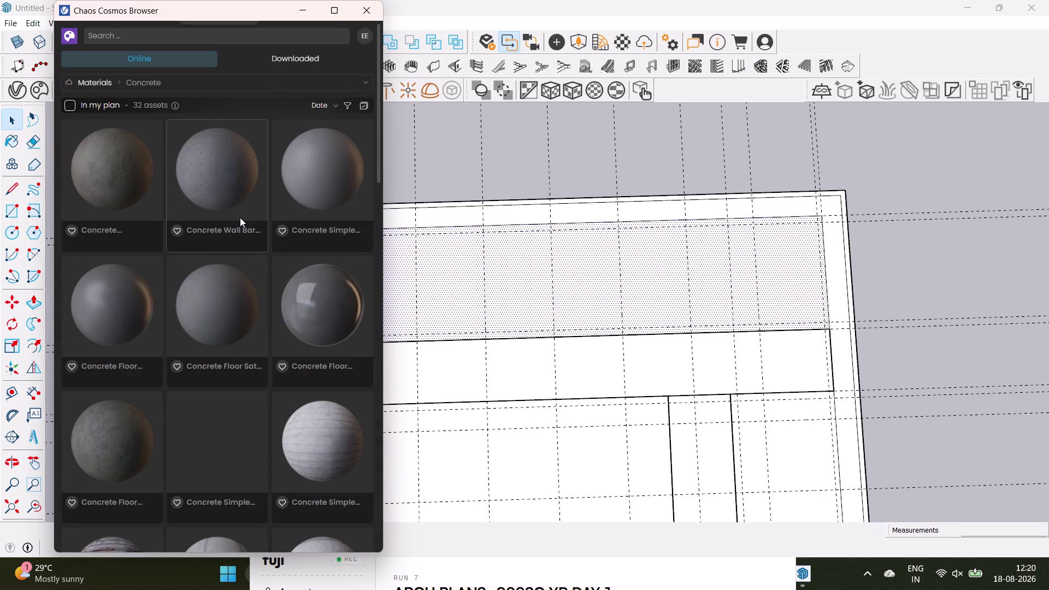
Browse the concrete materials and download Concrete Simple F01 200cm.
scroll(down, 3)
scroll(down, 3)
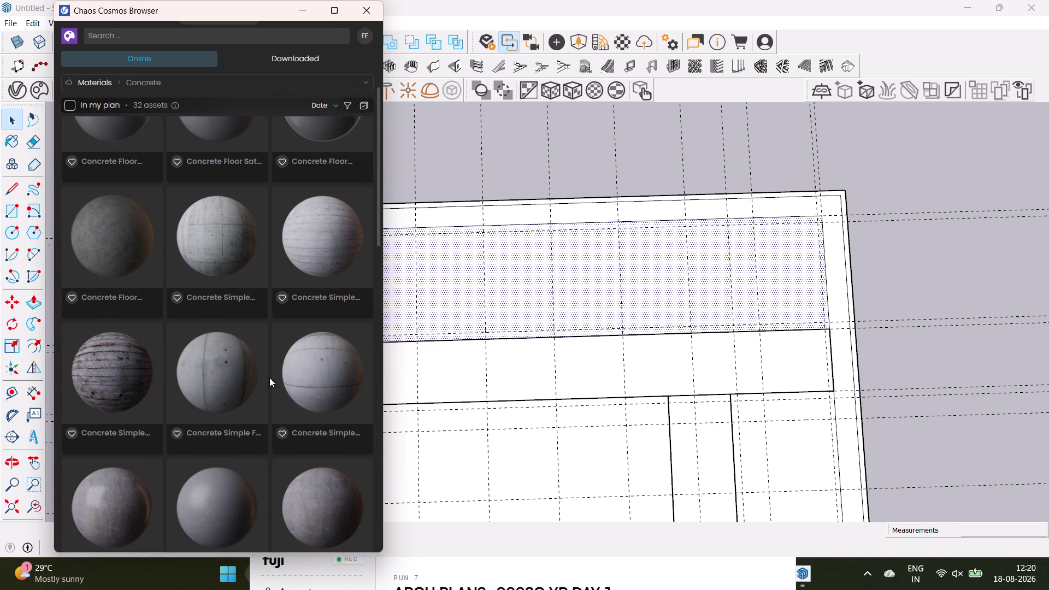
scroll(down, 3)
scroll(down, 3)
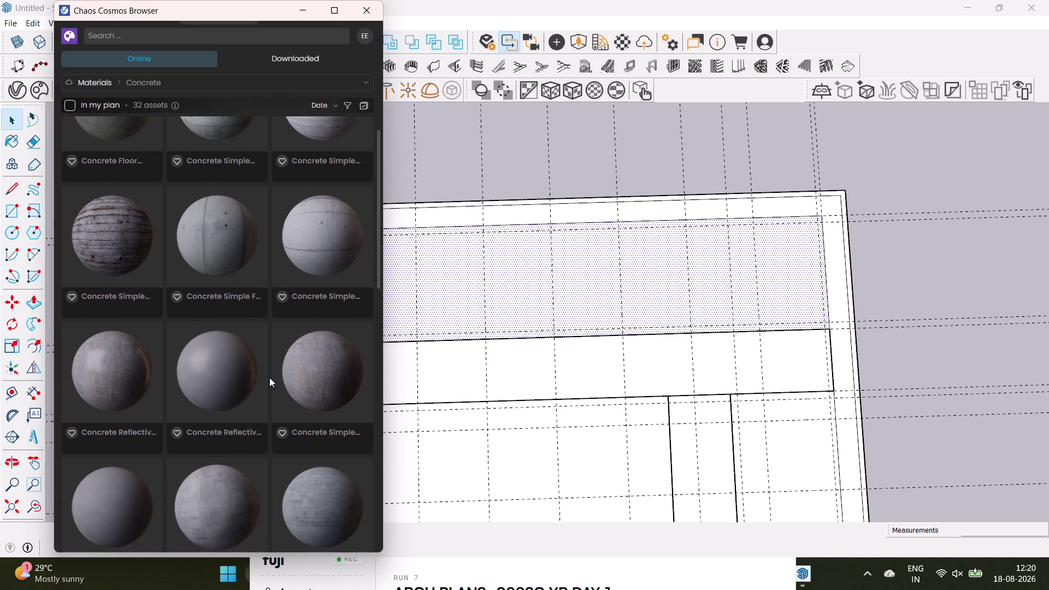
scroll(down, 3)
scroll(down, 3)
scroll(down, 3)
scroll(down, 3)
scroll(down, 3)
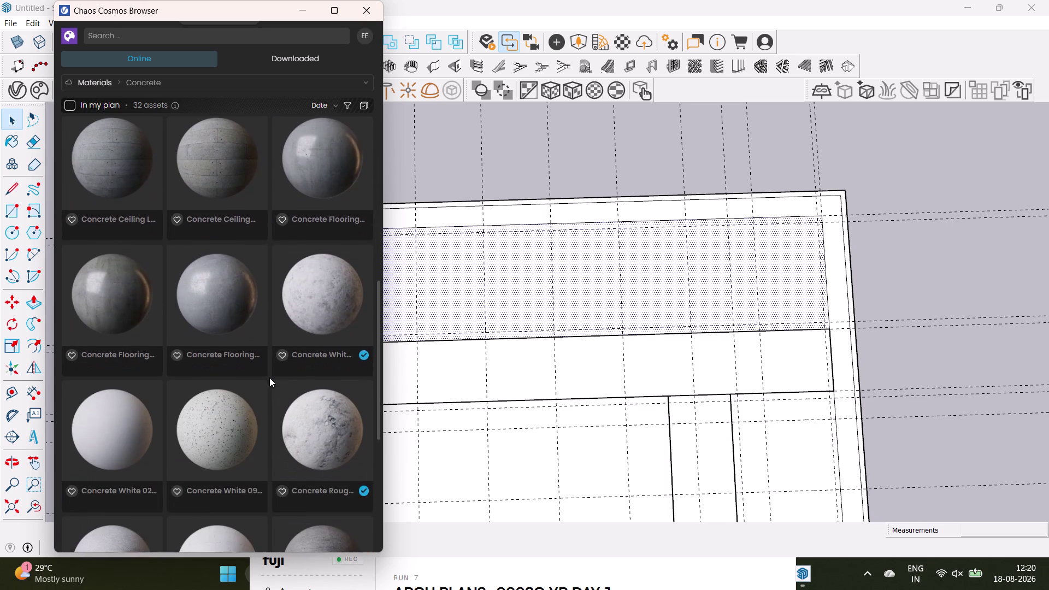
scroll(down, 3)
scroll(up, 3)
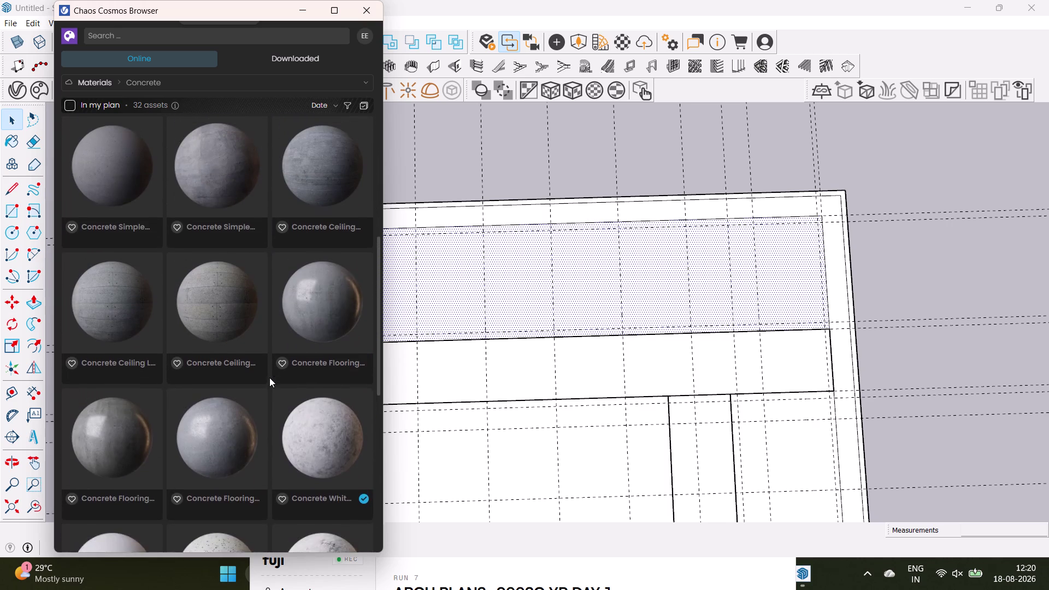
scroll(up, 3)
scroll(up, 3)
scroll(up, 3)
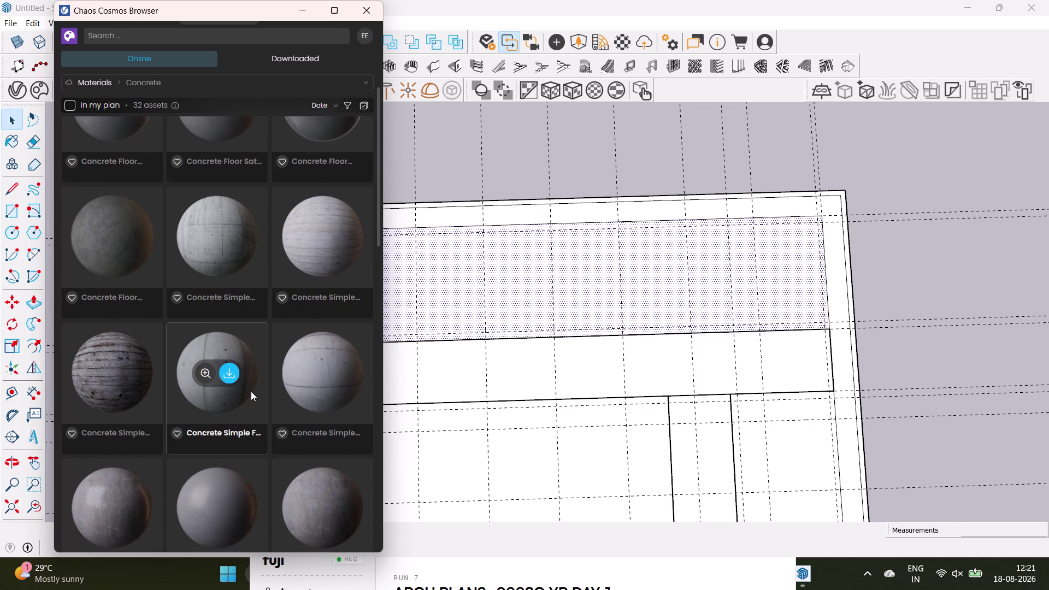
click(229, 376)
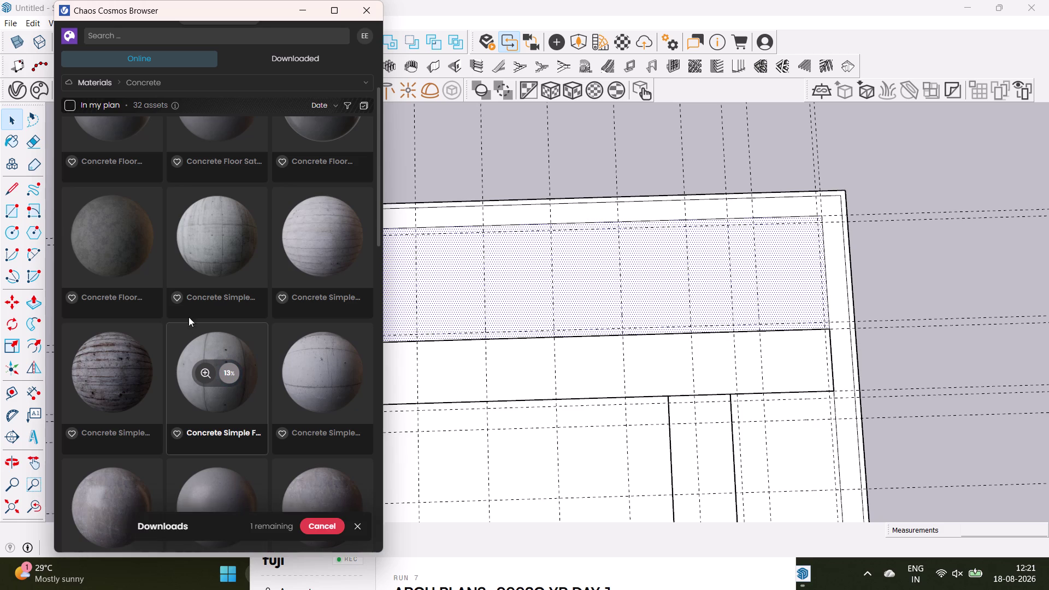
Start downloading a Concrete Wall material.
scroll(up, 3)
scroll(up, 3)
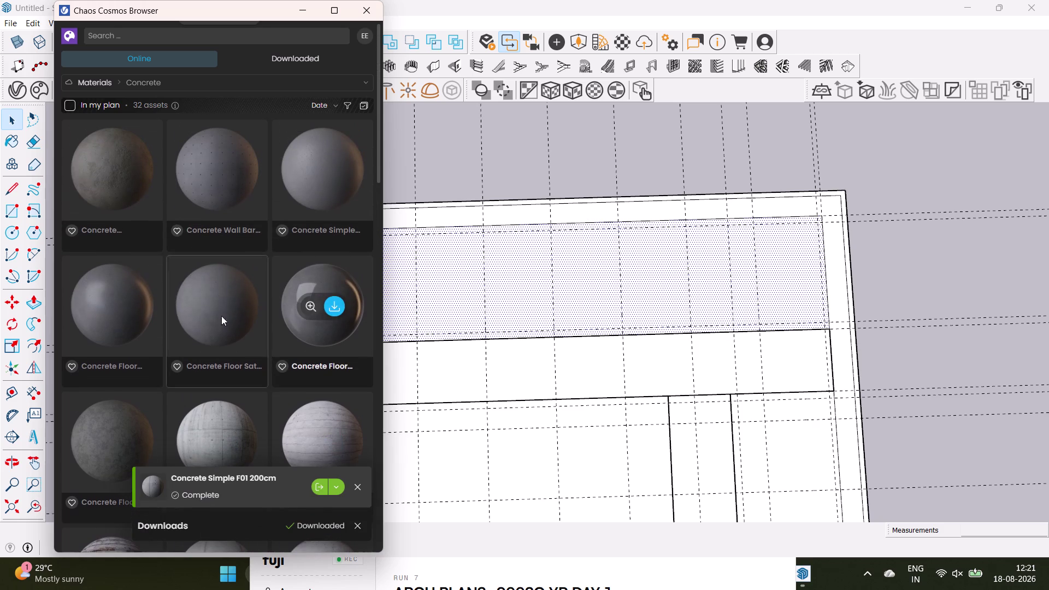
click(223, 164)
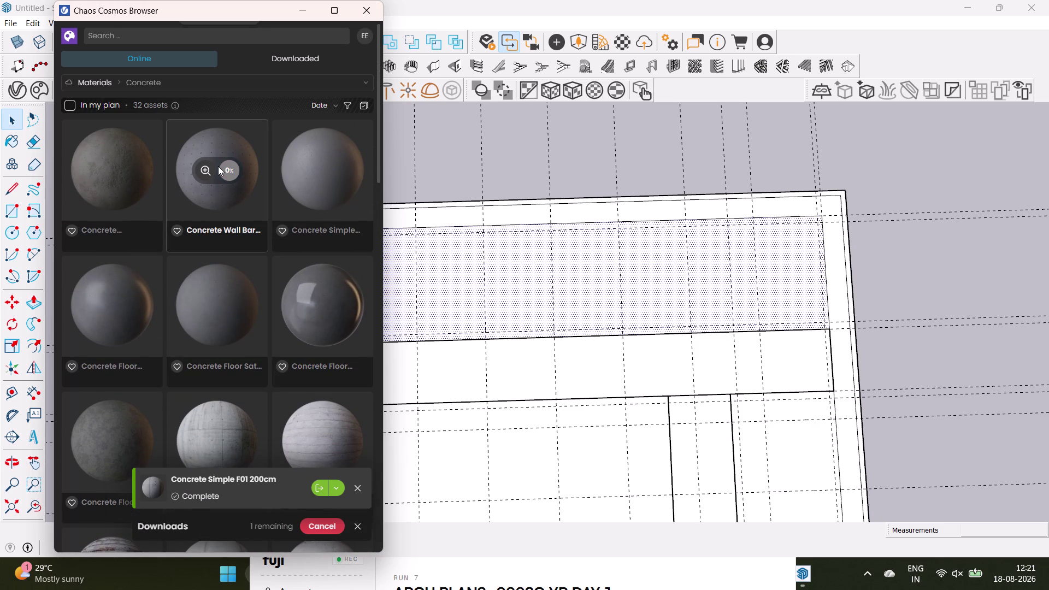